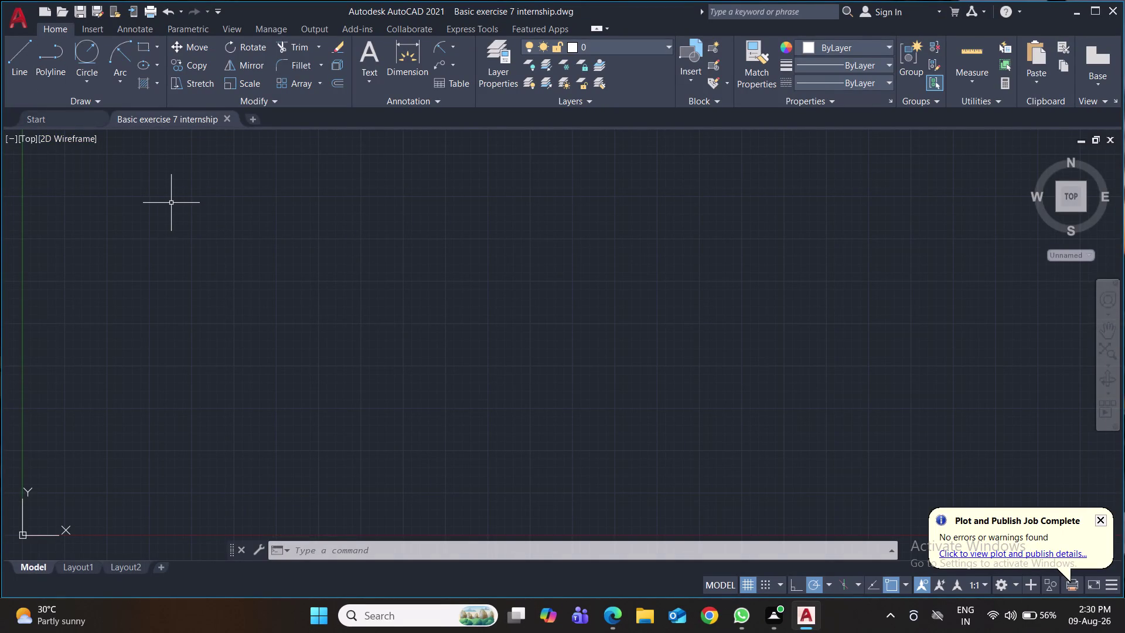
Start a centre-based circle, then cancel it with Esc.
click(85, 80)
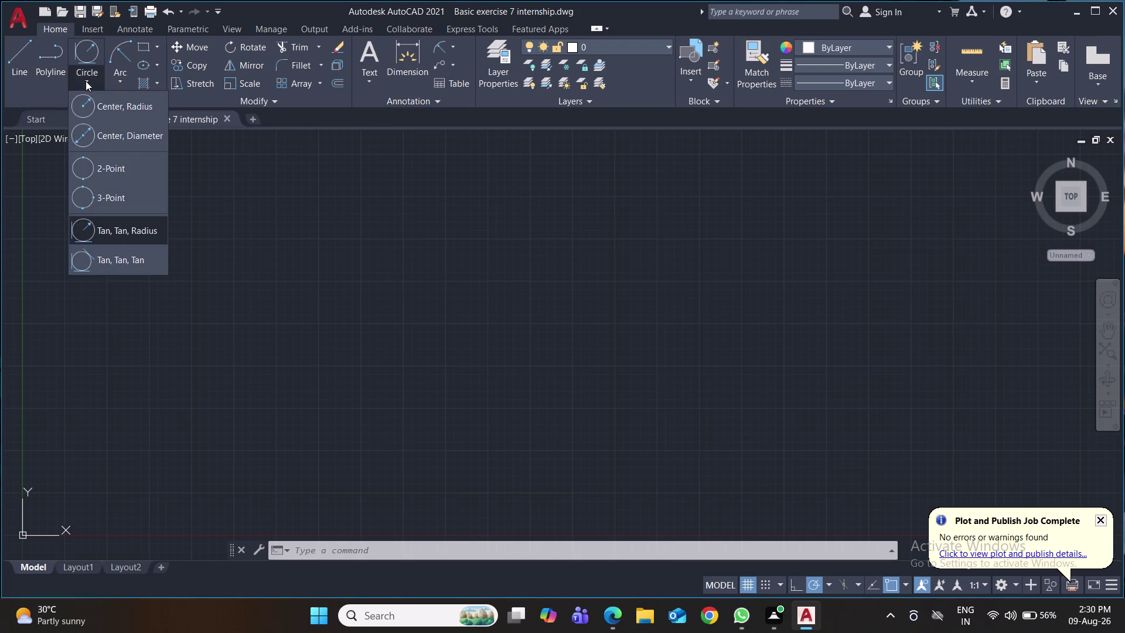
click(109, 101)
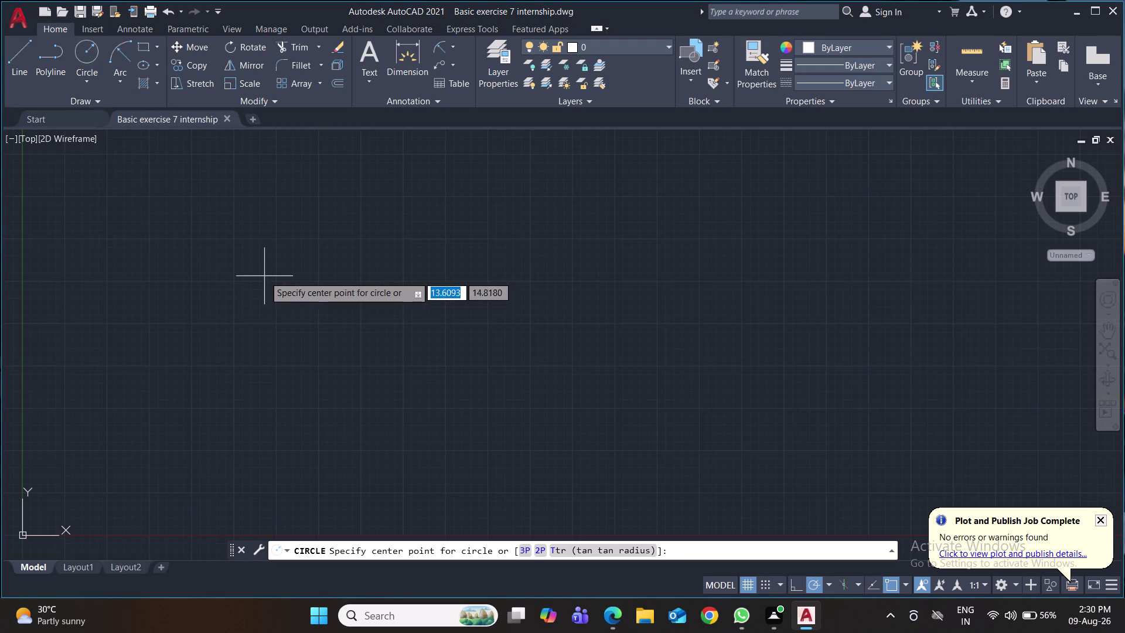
key(Escape)
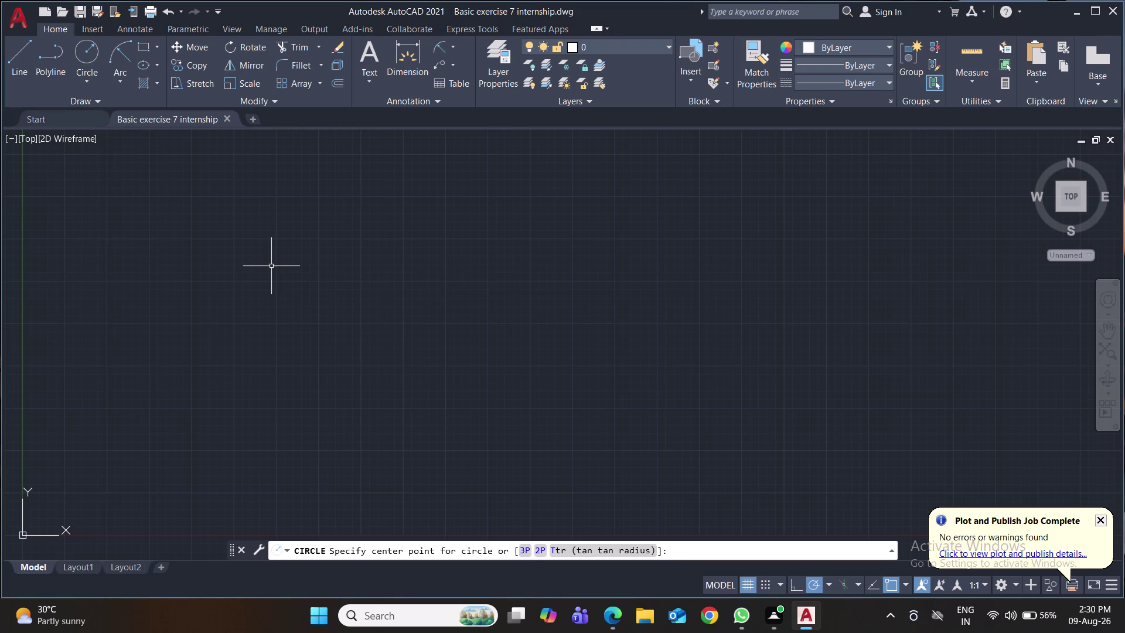
Set drawing units to 0.0 length precision and millimetre insertion scale.
text(un)
key(Return)
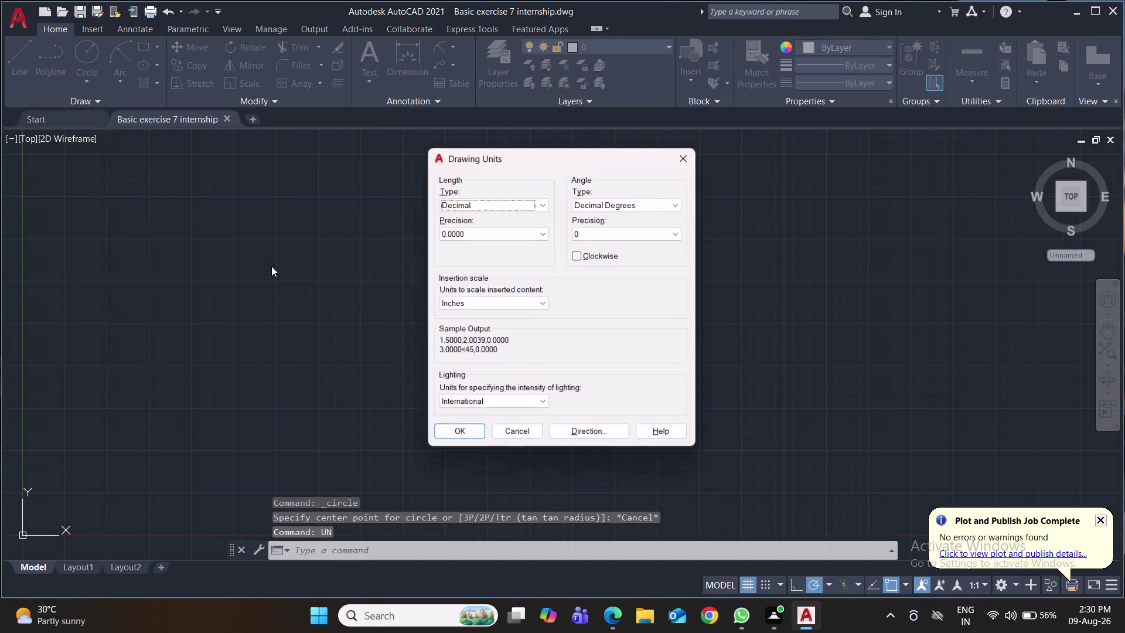
click(474, 234)
click(479, 258)
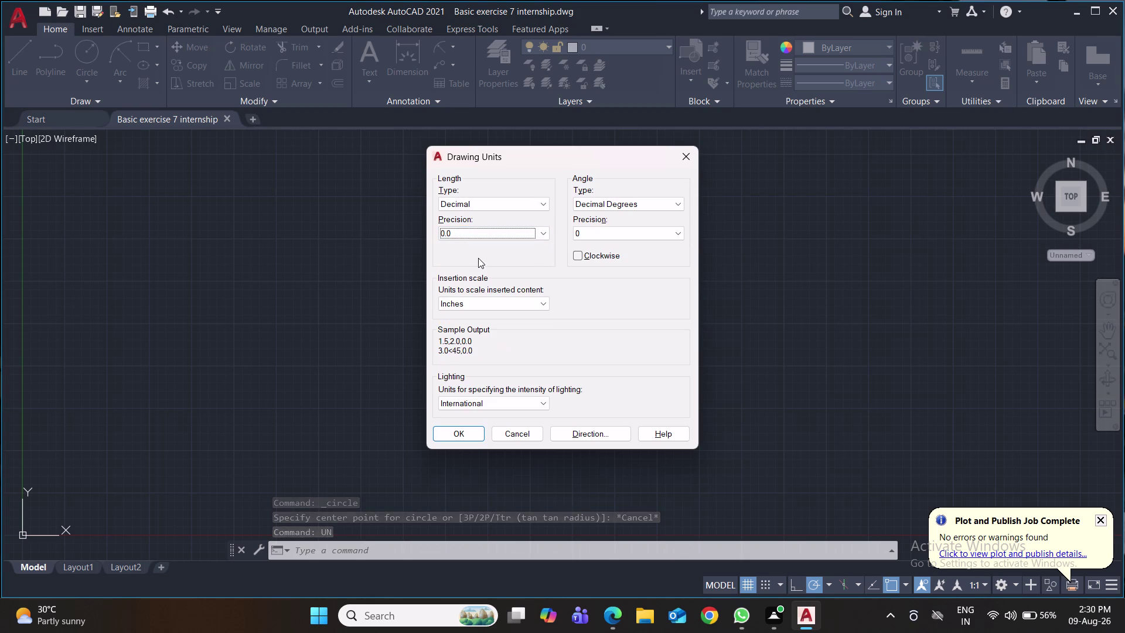
click(482, 302)
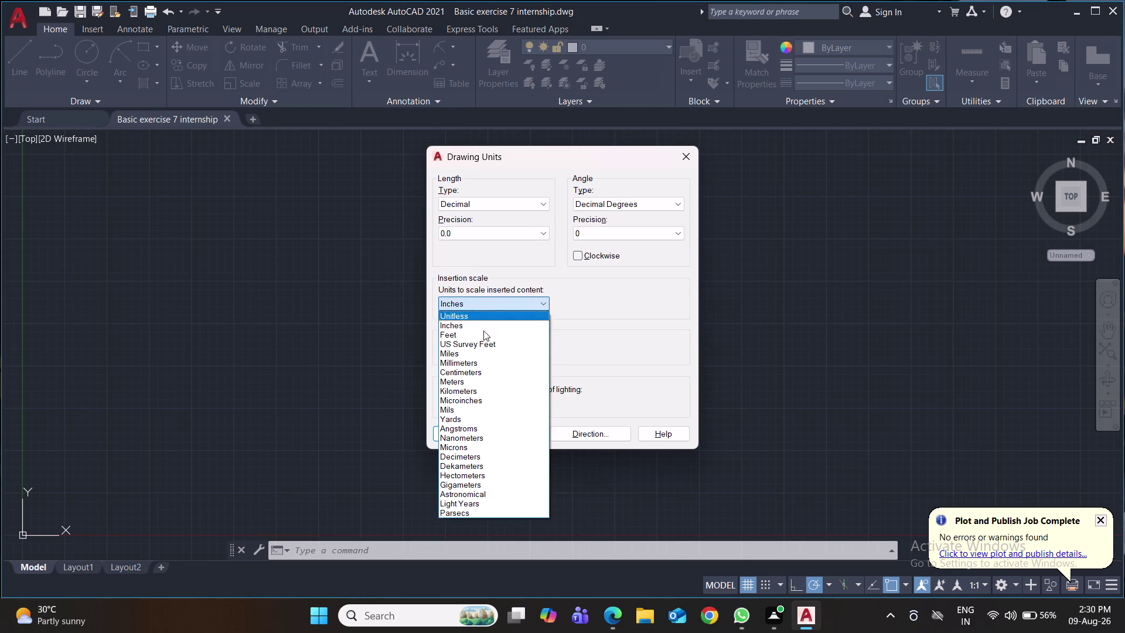
click(483, 366)
click(459, 436)
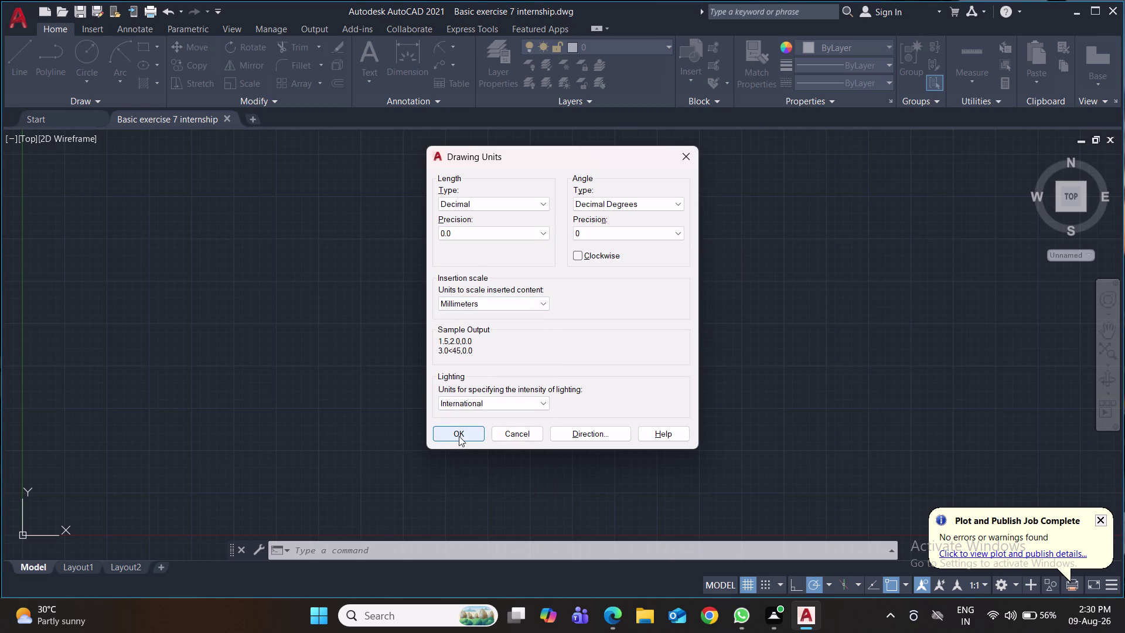
Open the Dimension Style Manager with D and start modifying the Standard style.
key(d)
key(Return)
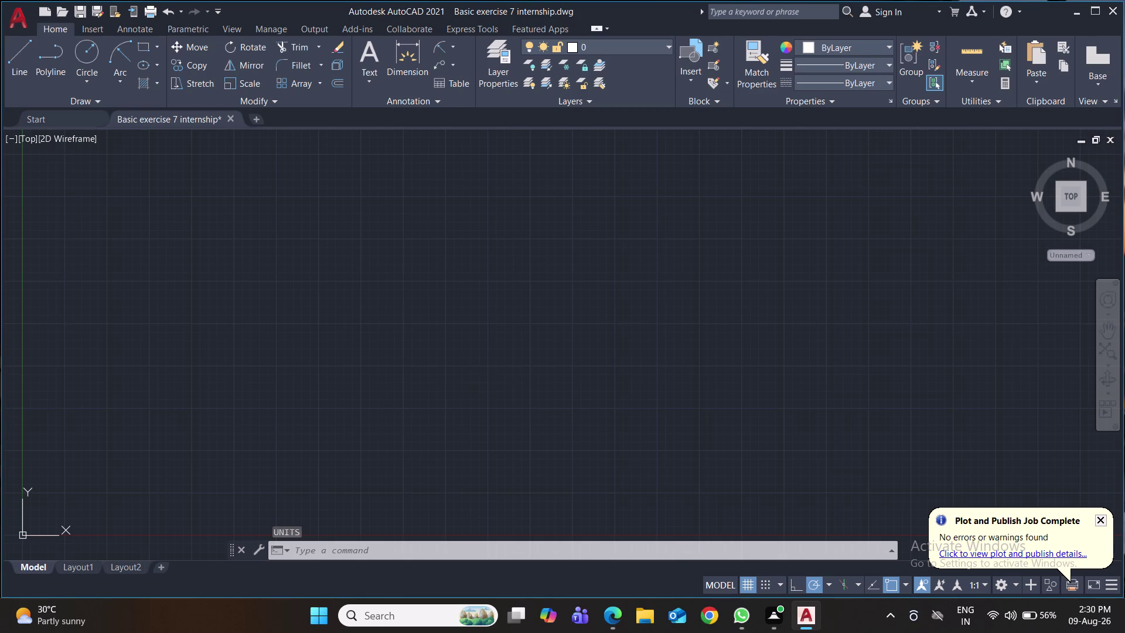
click(734, 271)
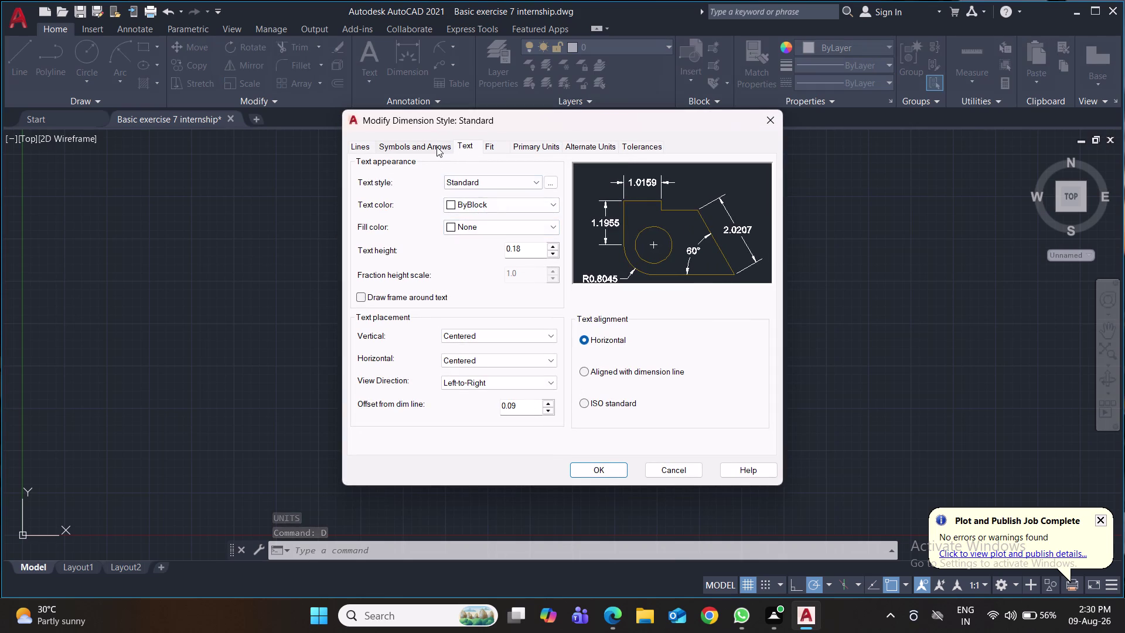
Give Standard arrow size 2, text height 4 and 0.0 linear precision, and make it current.
click(436, 147)
drag(387, 289, 354, 291)
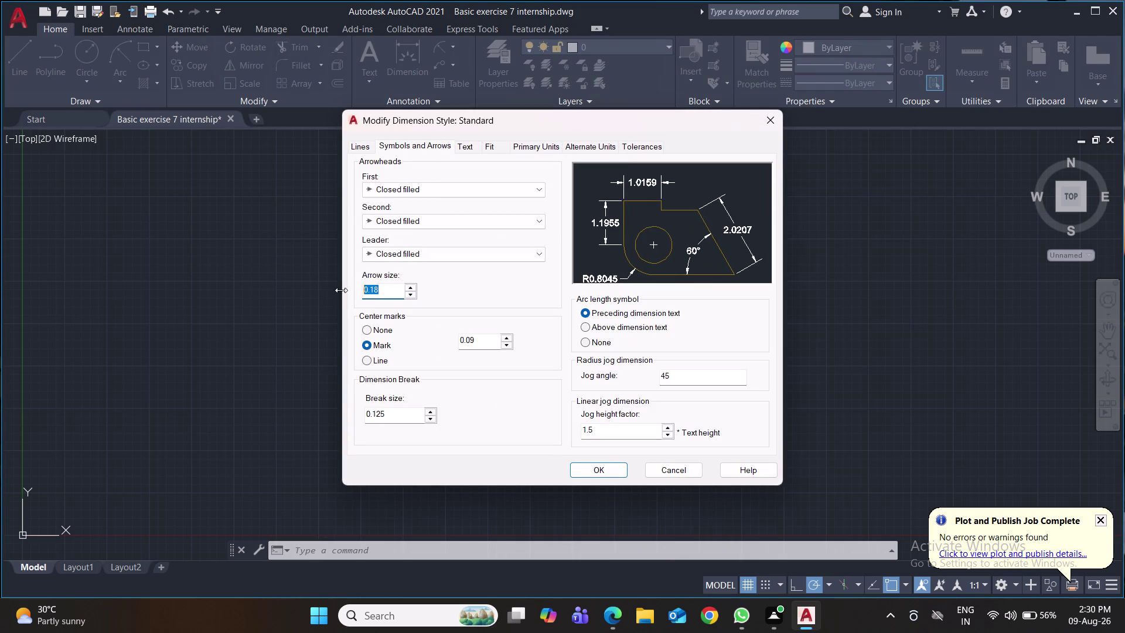
key(2)
click(467, 147)
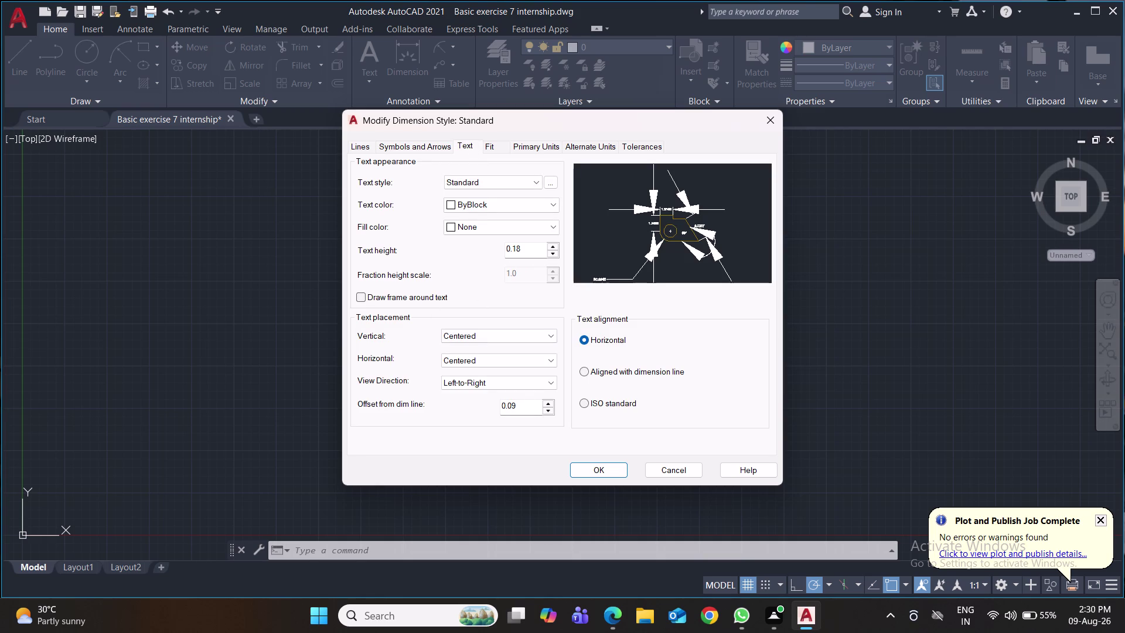
drag(532, 251, 488, 257)
key(4)
click(546, 148)
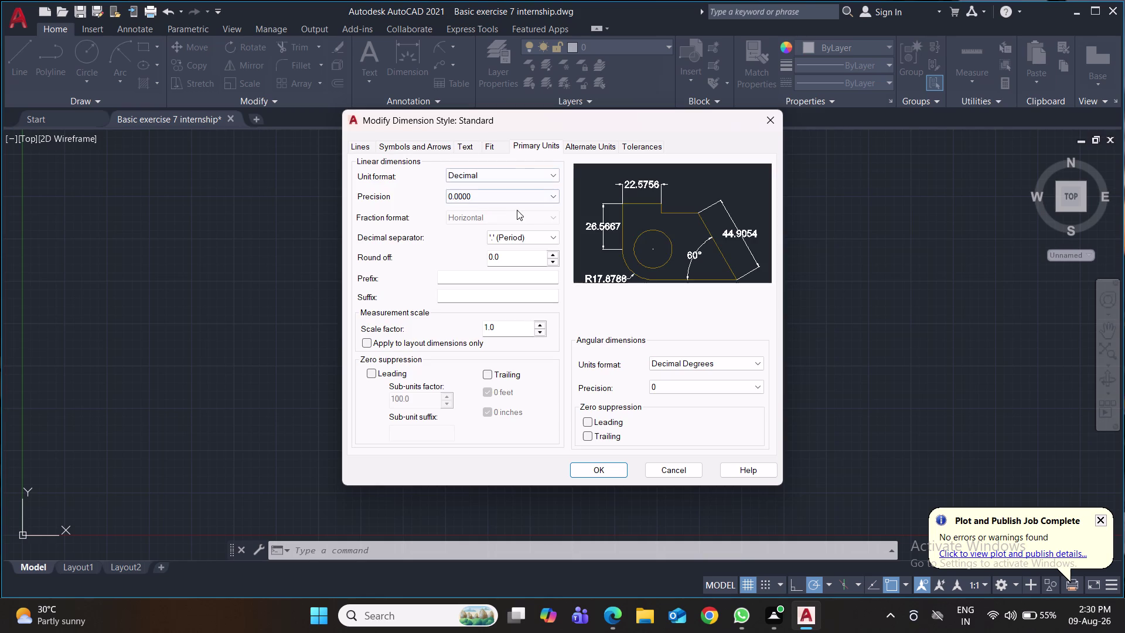
click(516, 203)
click(505, 219)
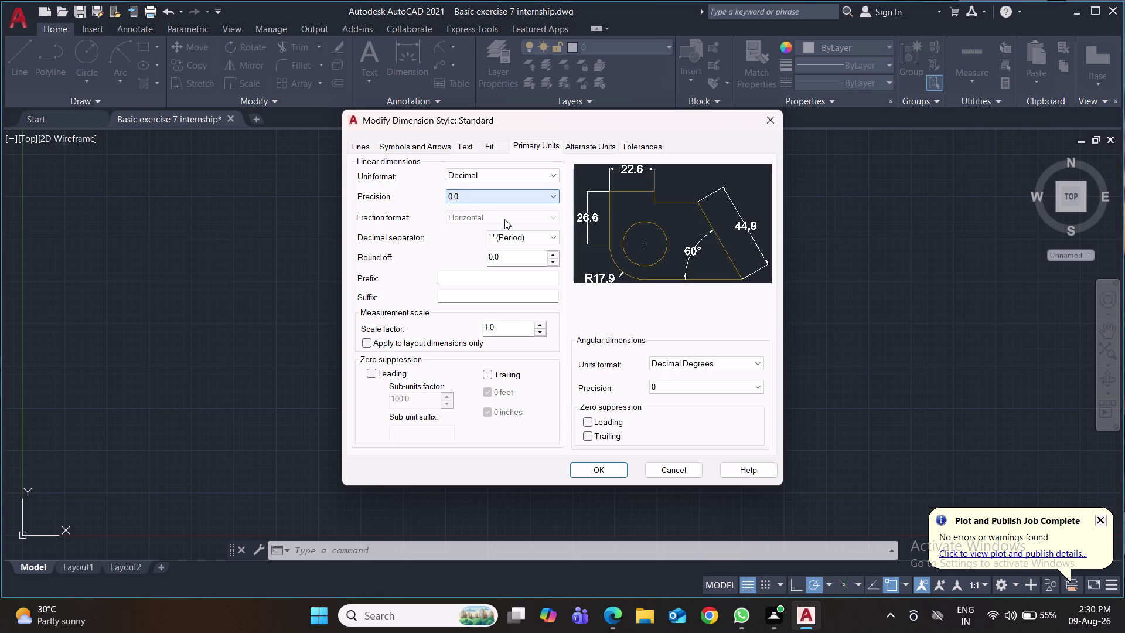
click(580, 470)
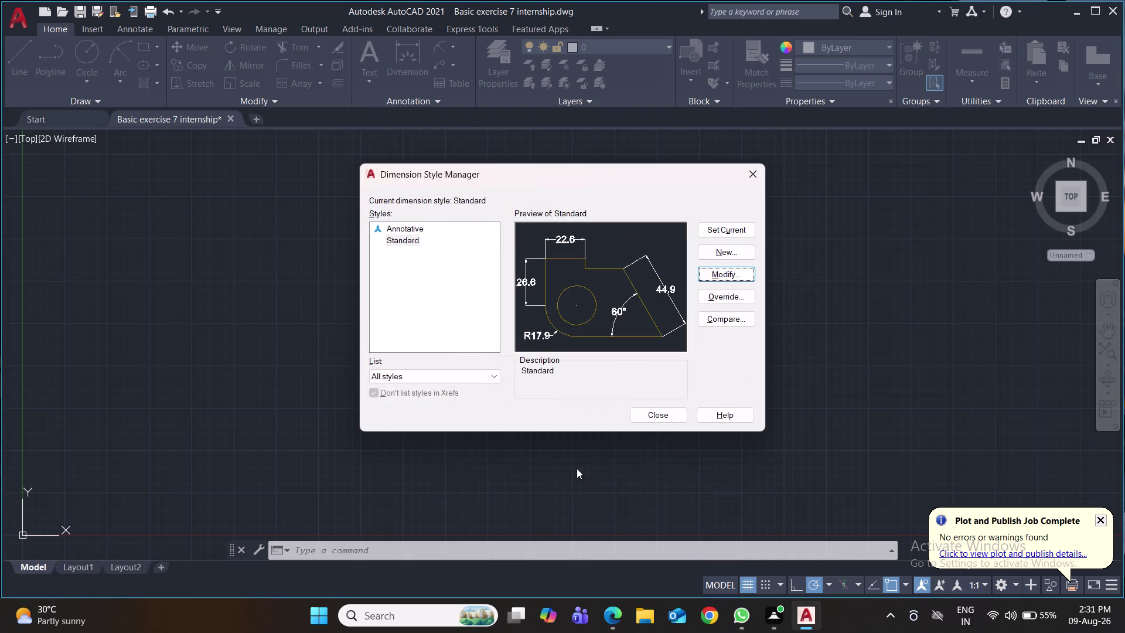
click(727, 225)
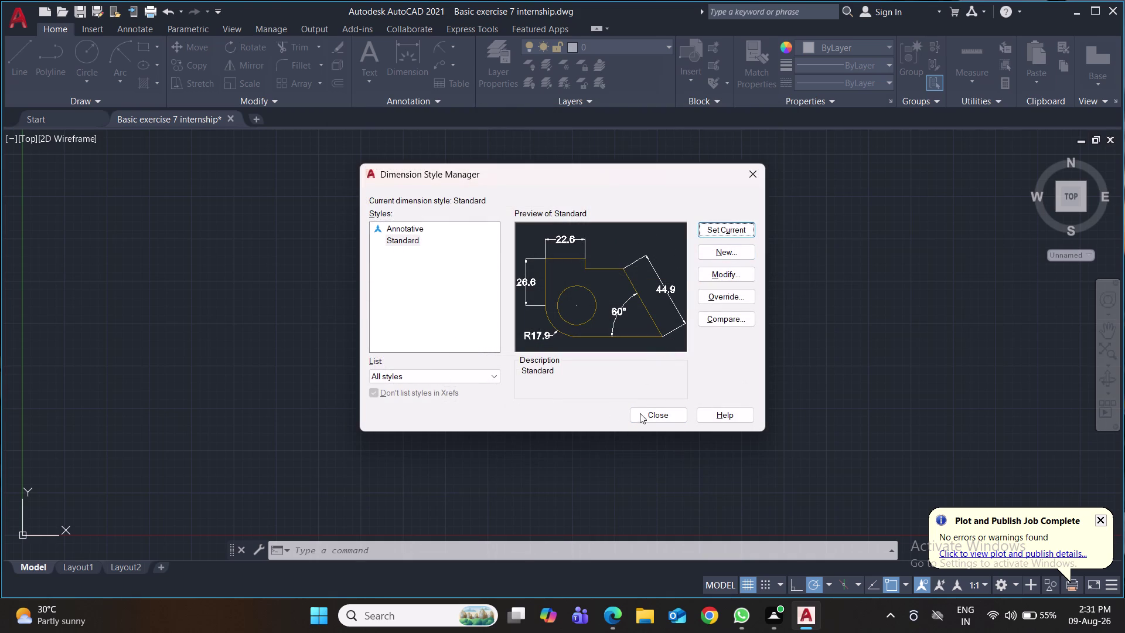
click(642, 421)
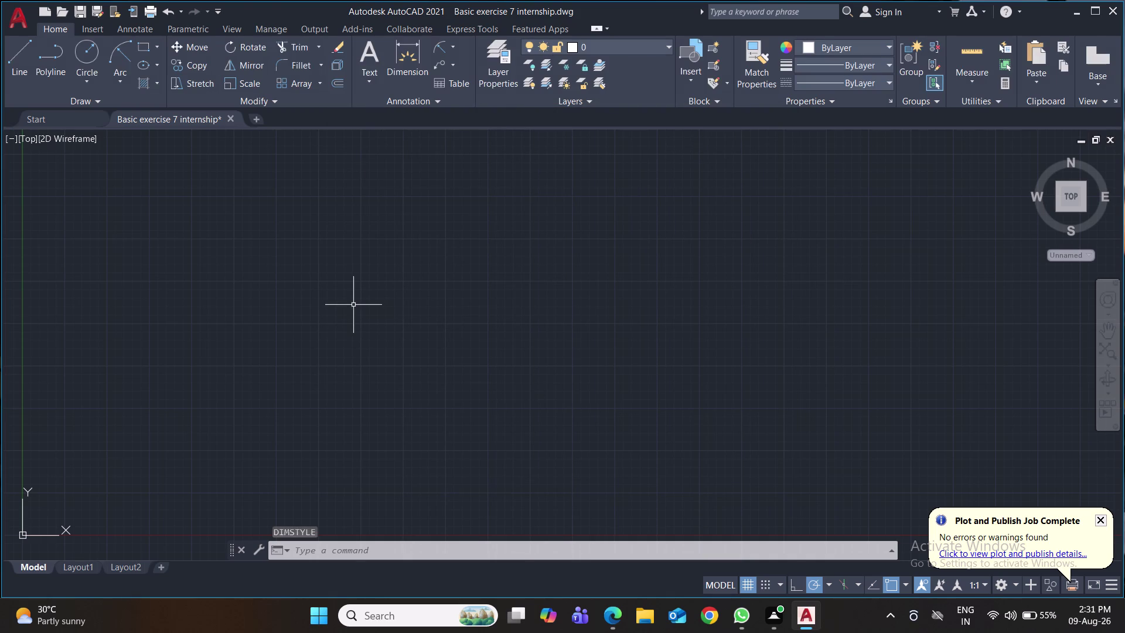
Draw a circle of diameter 26.
key(c)
key(Return)
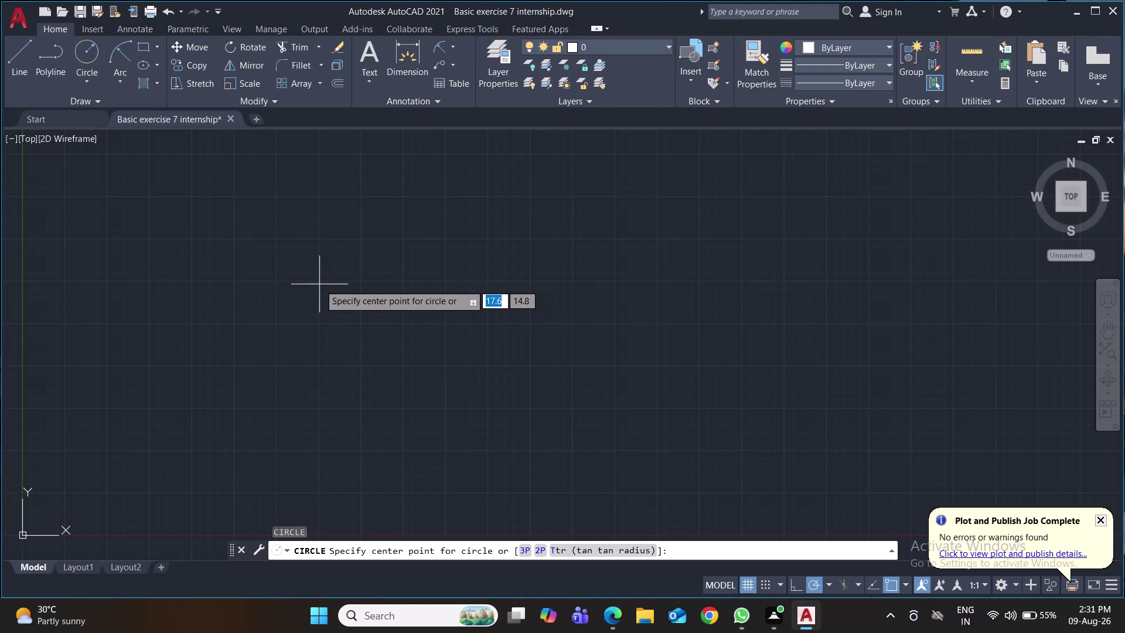
click(318, 283)
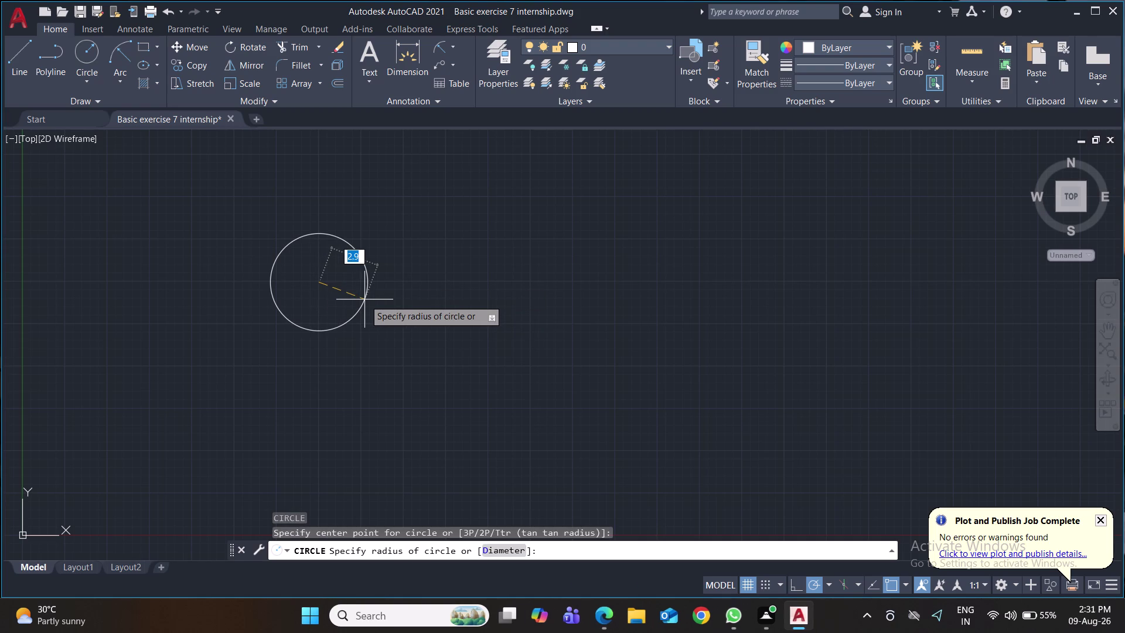
key(d)
key(Return)
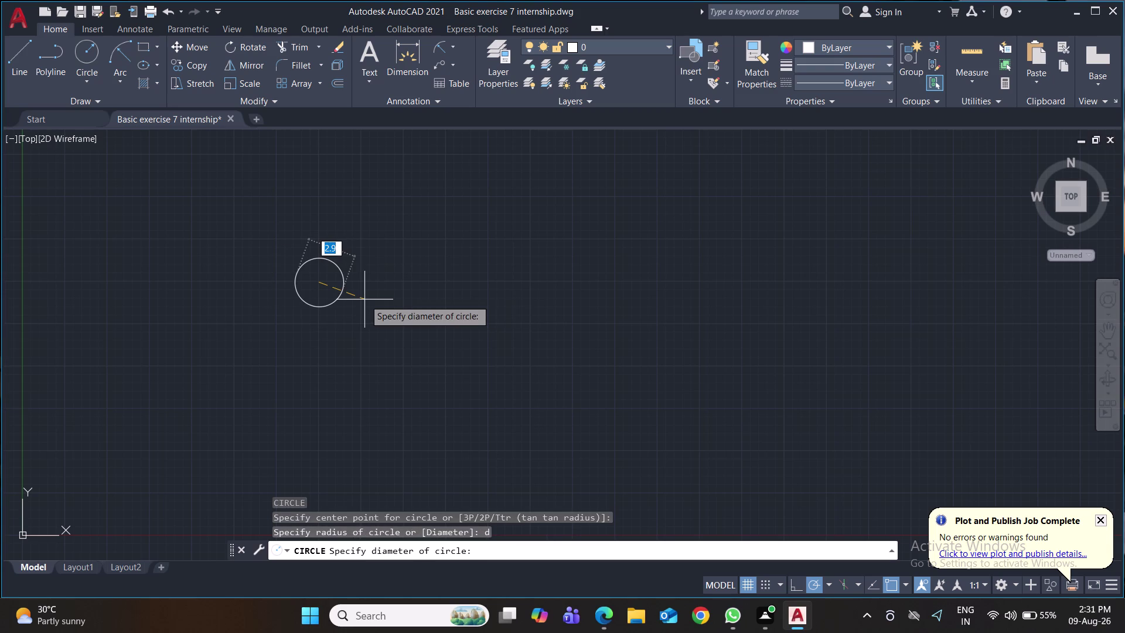
text(26)
key(Return)
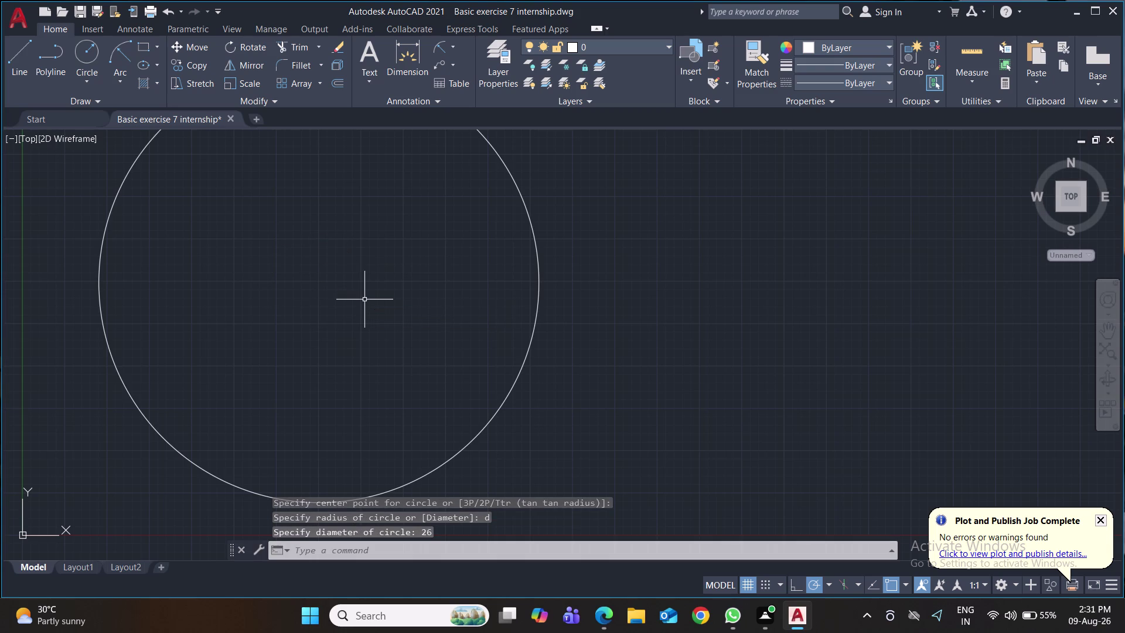
Pan to frame the circle and drag the coordinate system origin away from it.
scroll(down, 3)
scroll(down, 3)
middle_drag(379, 309, 408, 296)
click(265, 382)
click(271, 382)
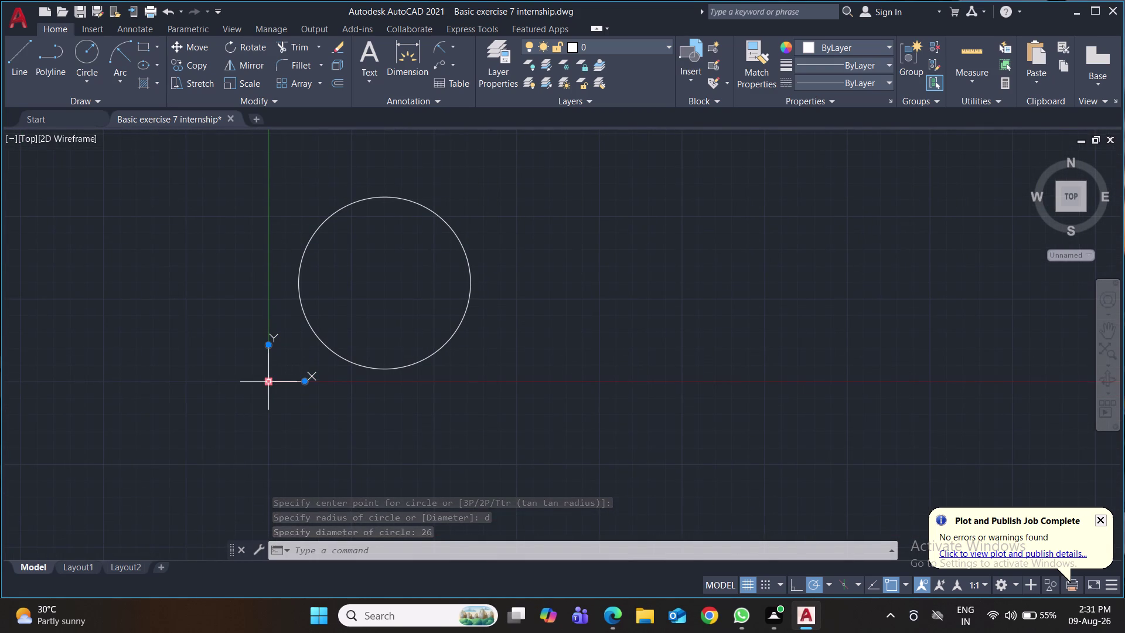
click(268, 377)
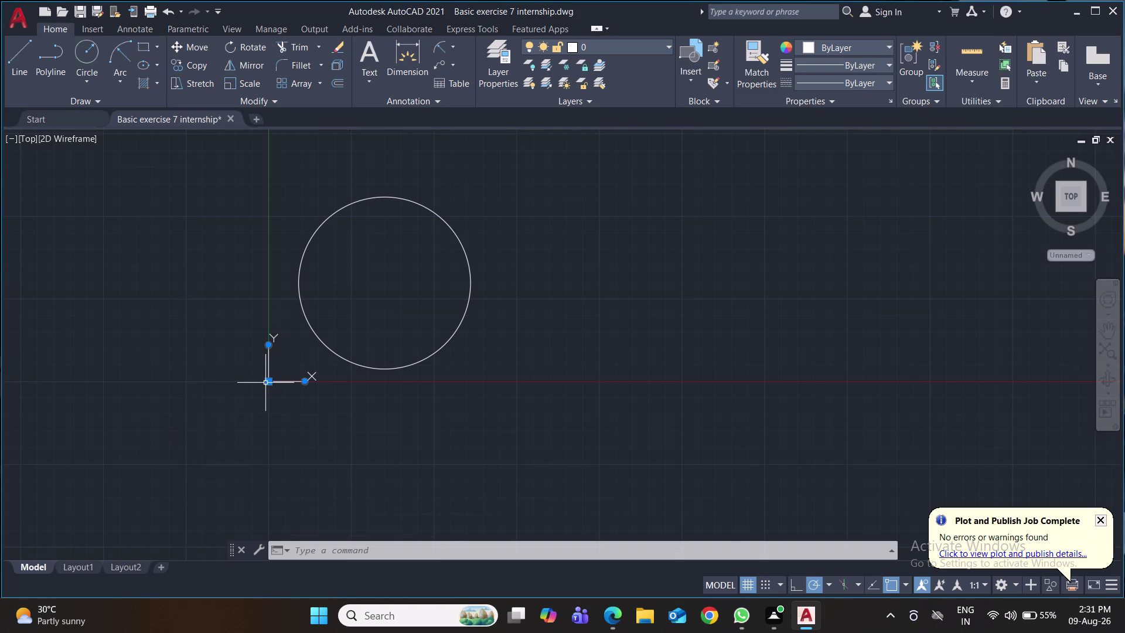
drag(271, 381, 210, 406)
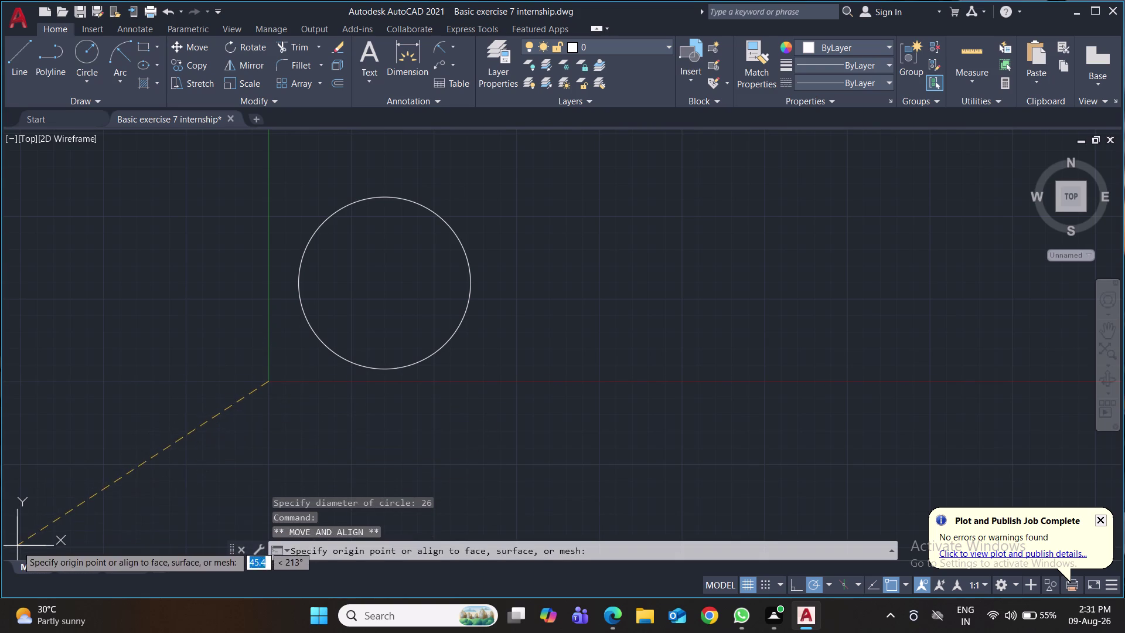
click(17, 546)
middle_drag(537, 387, 500, 398)
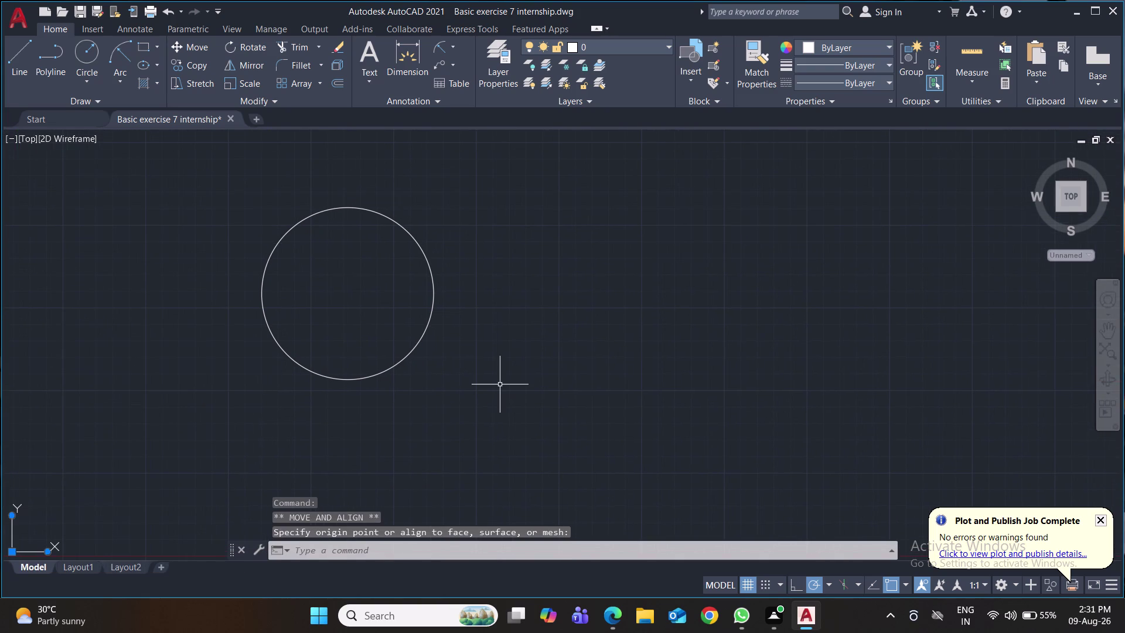
Draw a concentric outer circle of diameter 52.
key(c)
key(Return)
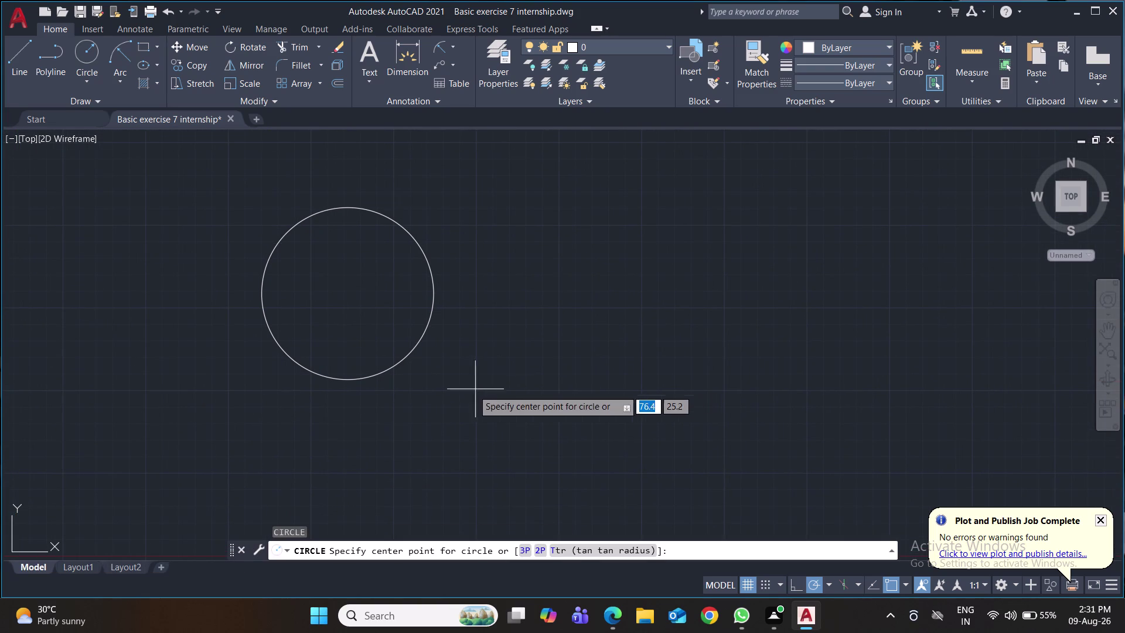
click(349, 292)
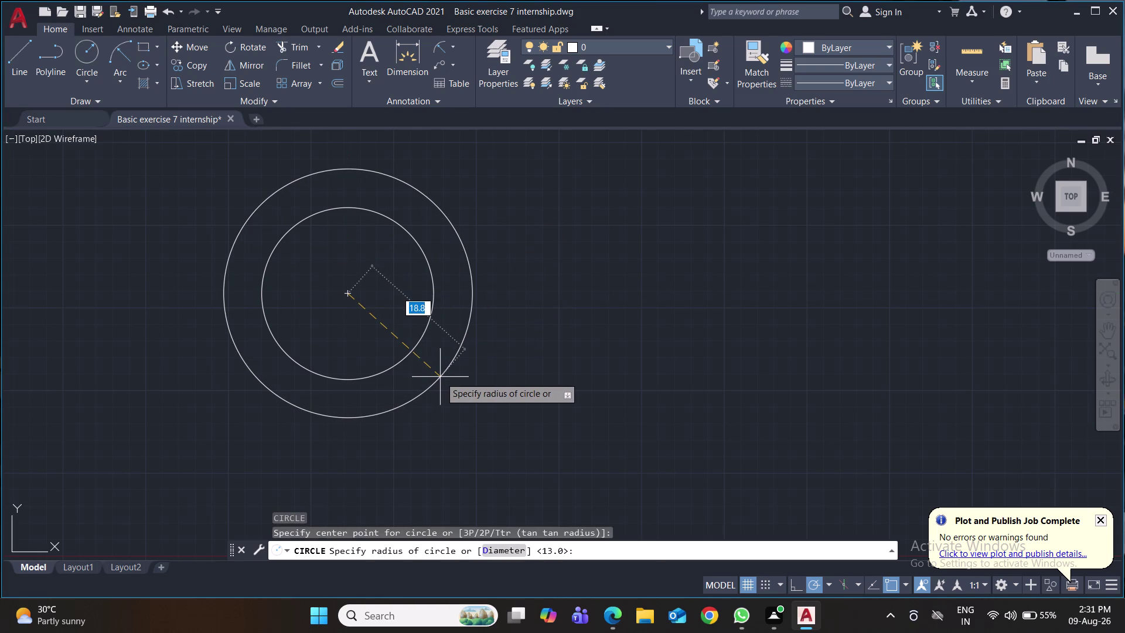
key(d)
key(Return)
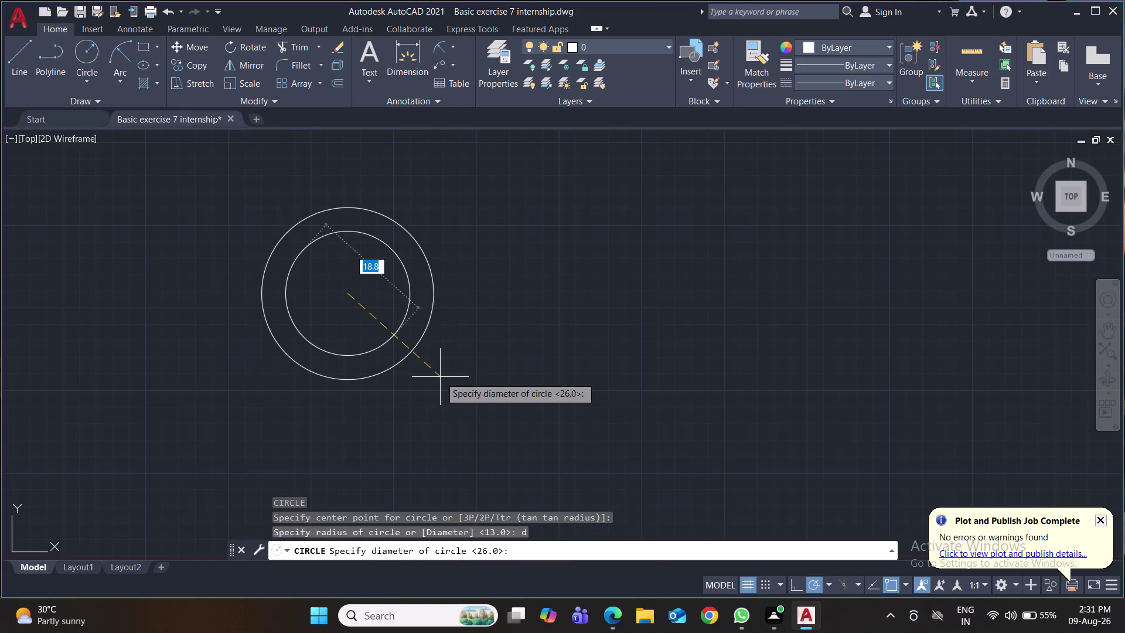
text(5)
text(2)
key(Return)
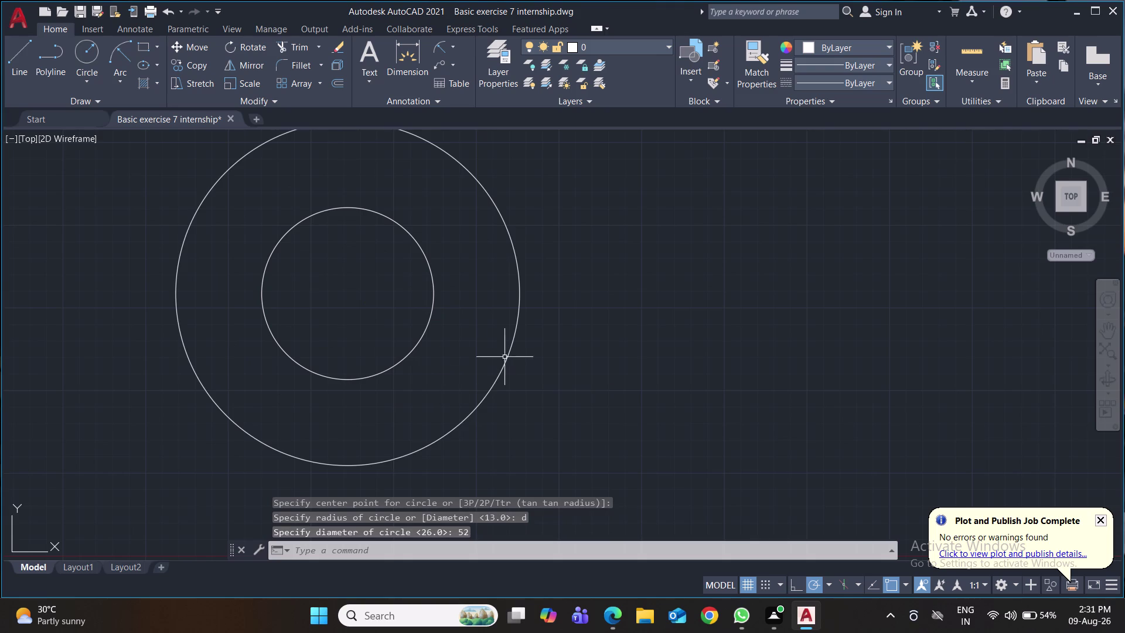
Adjust the coordinate system origin again and centre the view on both circles.
scroll(down, 3)
middle_drag(596, 352, 570, 311)
middle_drag(552, 322, 549, 267)
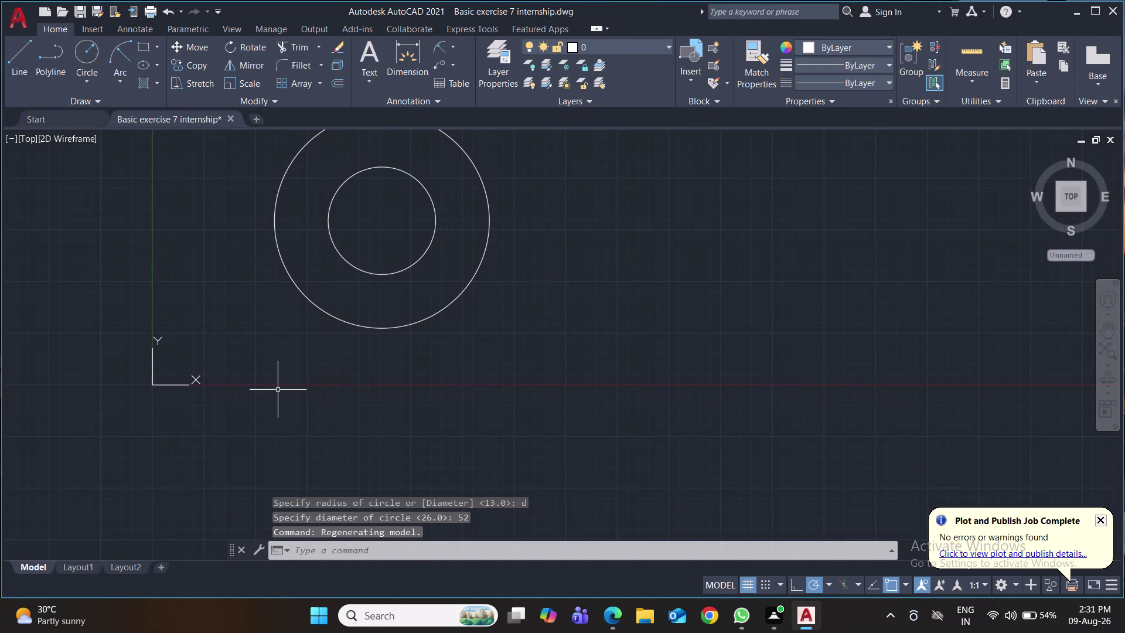
click(160, 386)
click(152, 381)
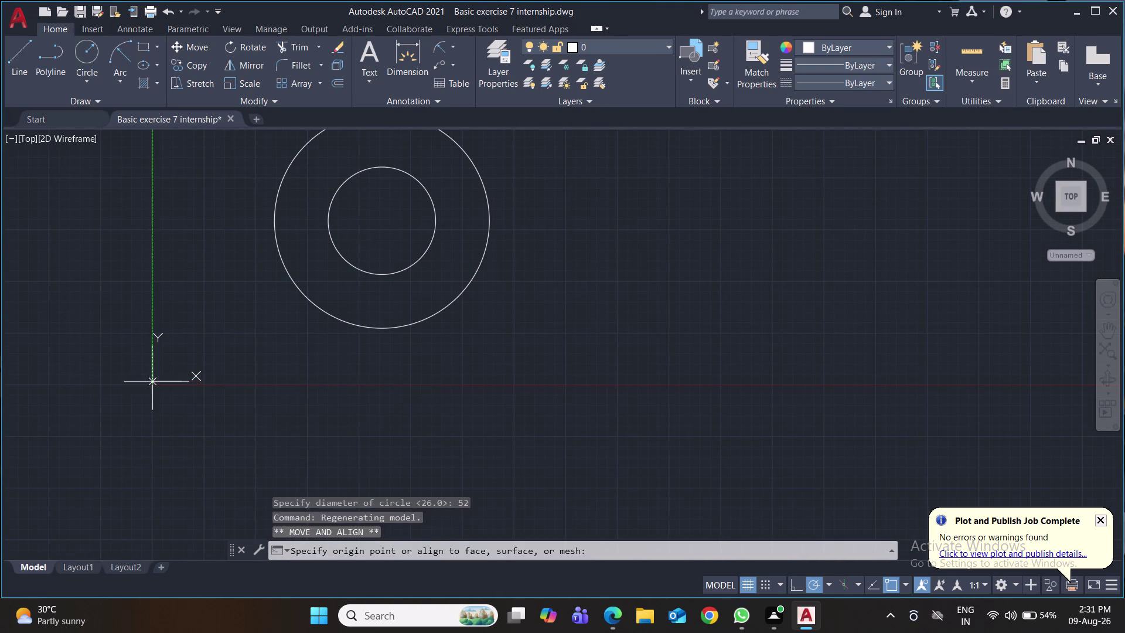
middle_drag(558, 387, 564, 276)
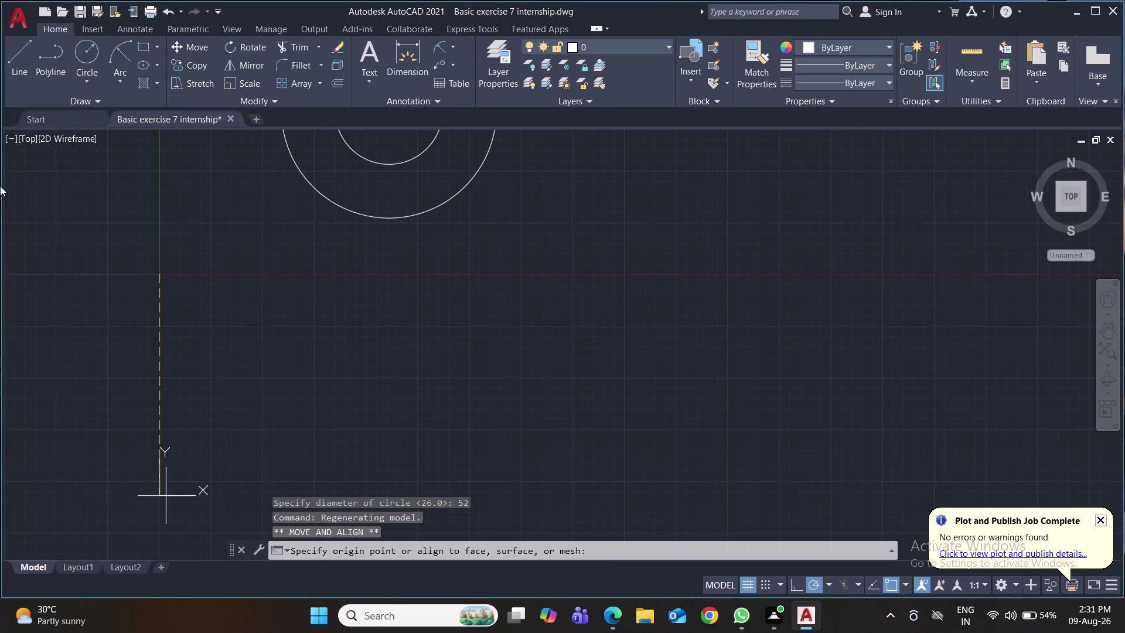
click(11, 551)
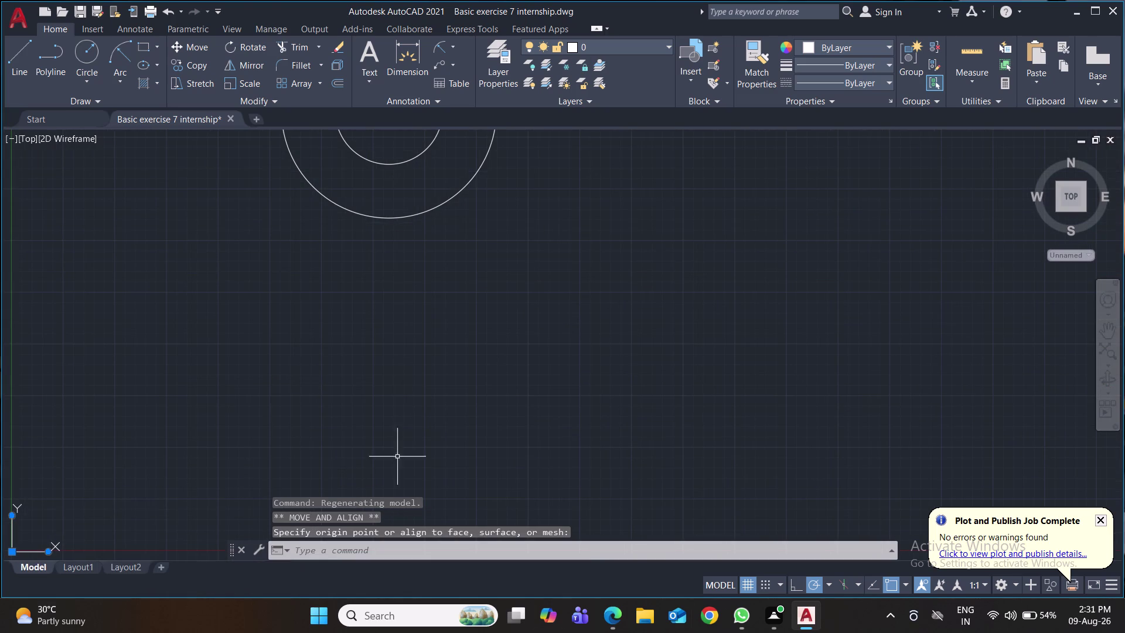
middle_drag(620, 366, 609, 400)
scroll(down, 3)
middle_drag(611, 395, 518, 384)
middle_click(504, 346)
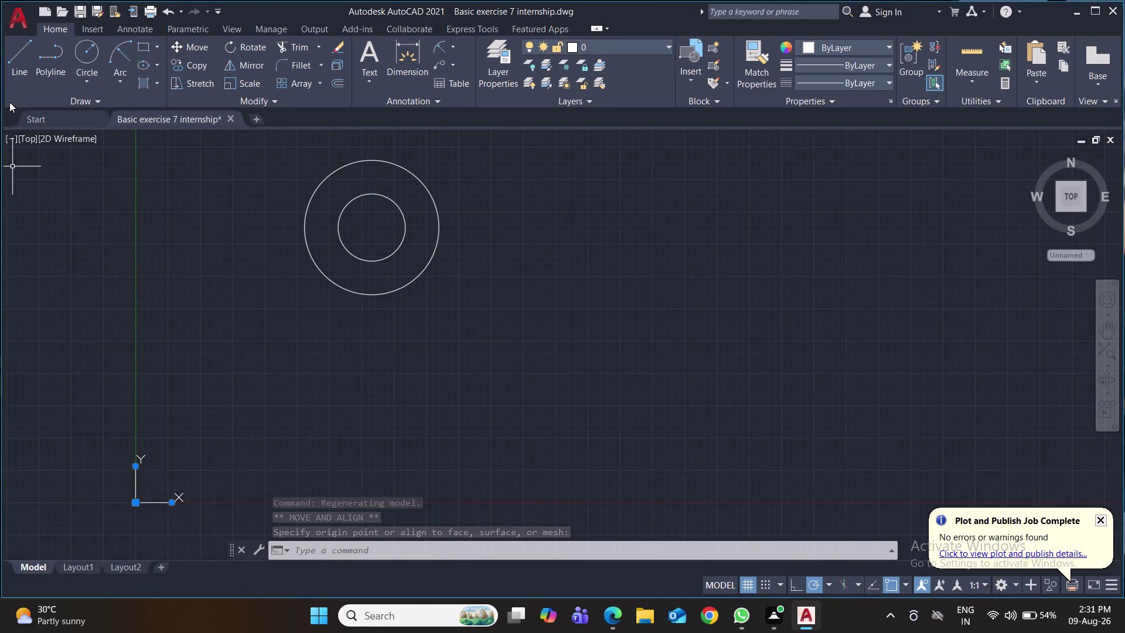
click(26, 48)
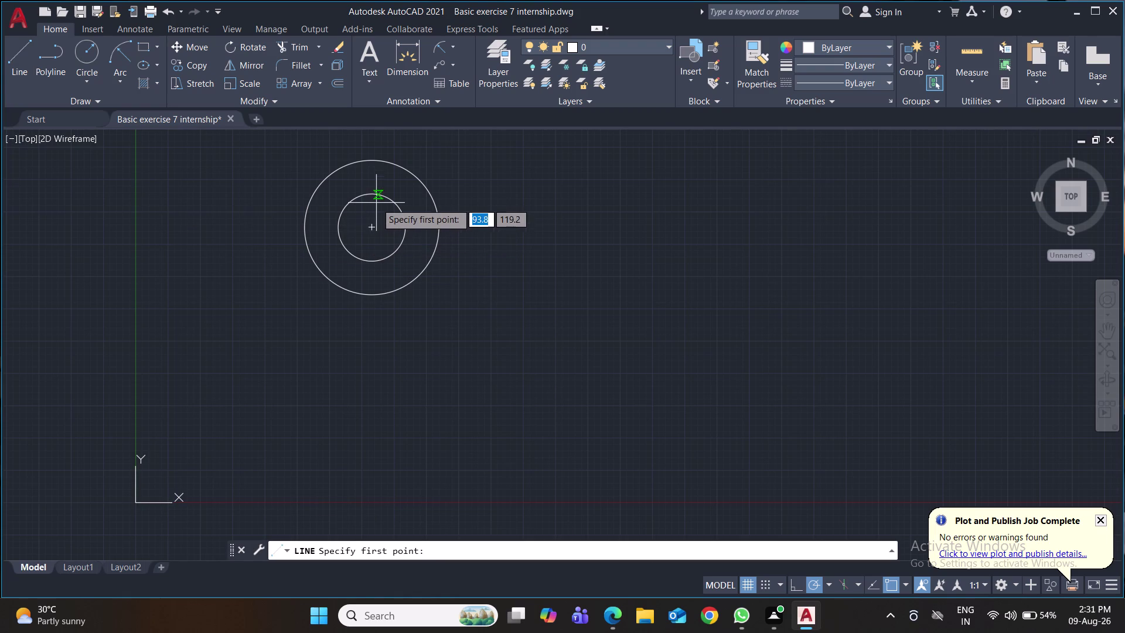
Draw an 85-long guide line down from the circles' centre.
click(370, 229)
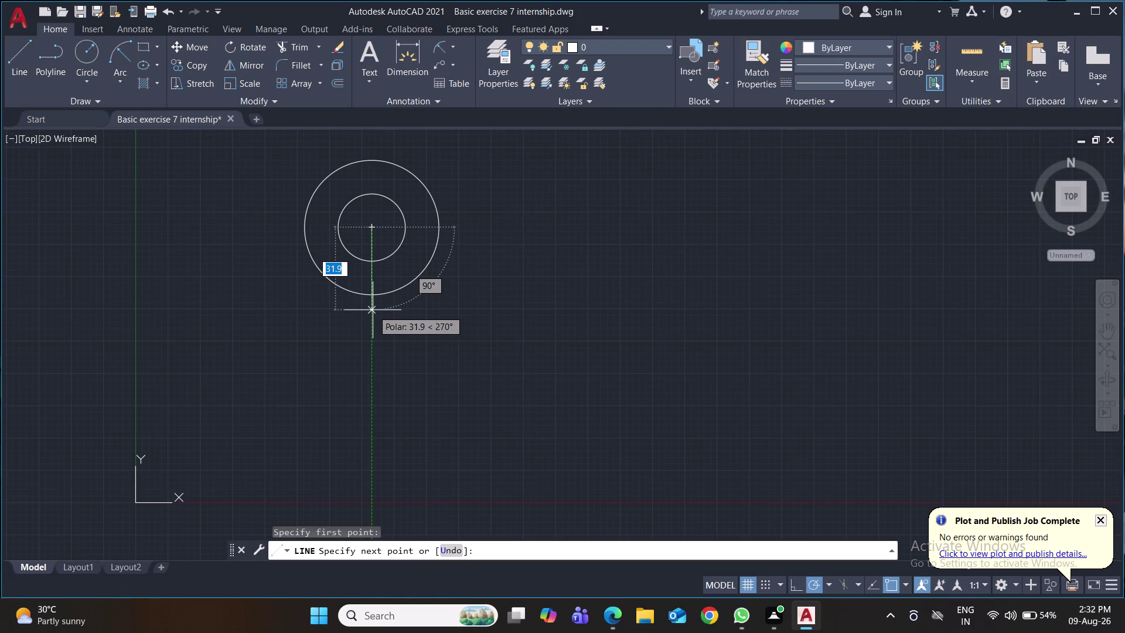
text(85)
key(Return)
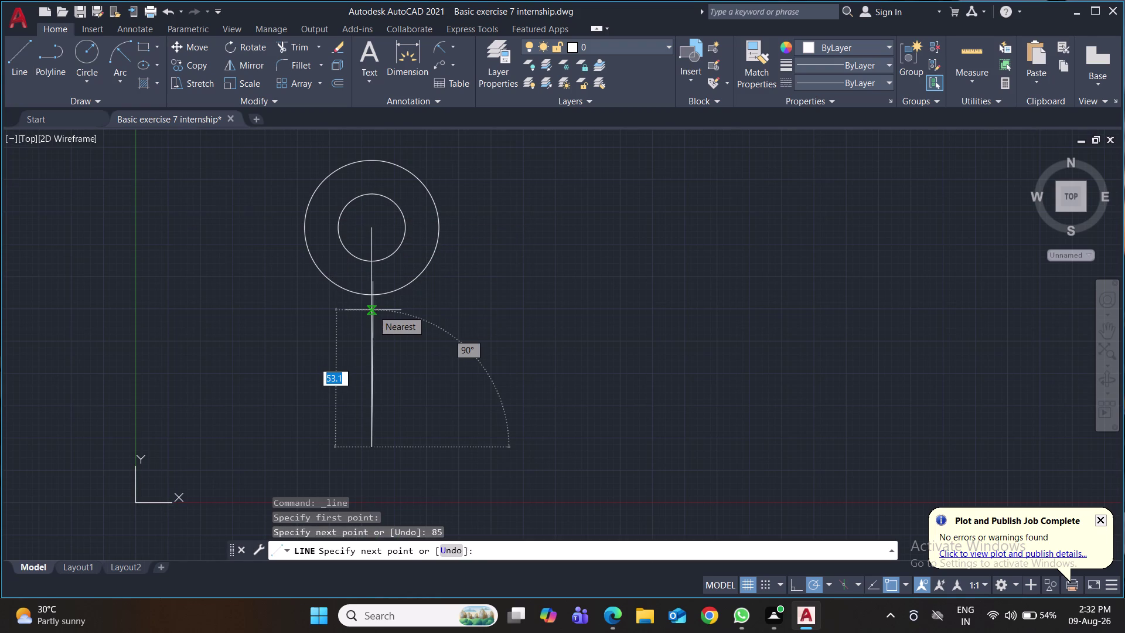
key(Return)
Draw concentric circles of radius 8 and 18 at the line's lower end.
click(91, 53)
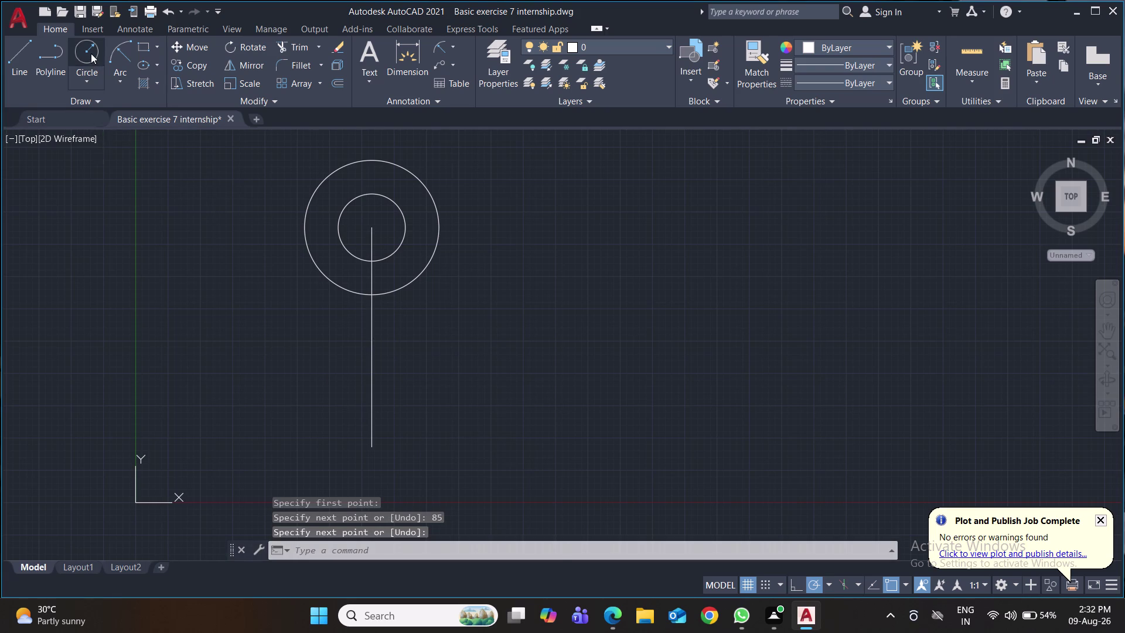
click(376, 450)
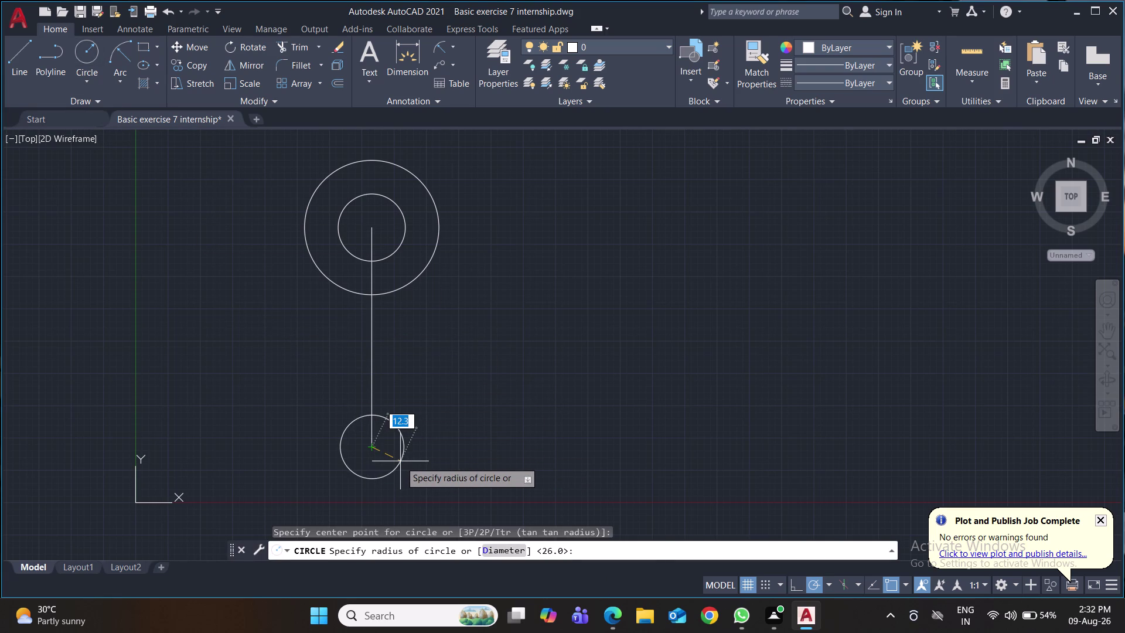
key(8)
key(Return)
middle_drag(414, 450, 400, 402)
click(85, 50)
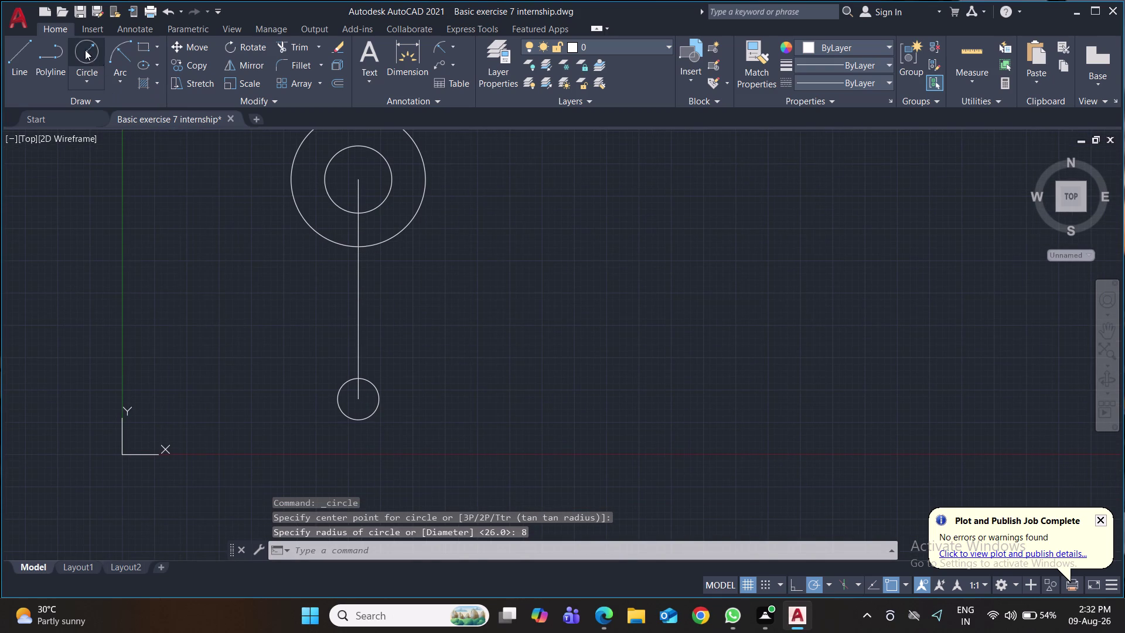
click(361, 400)
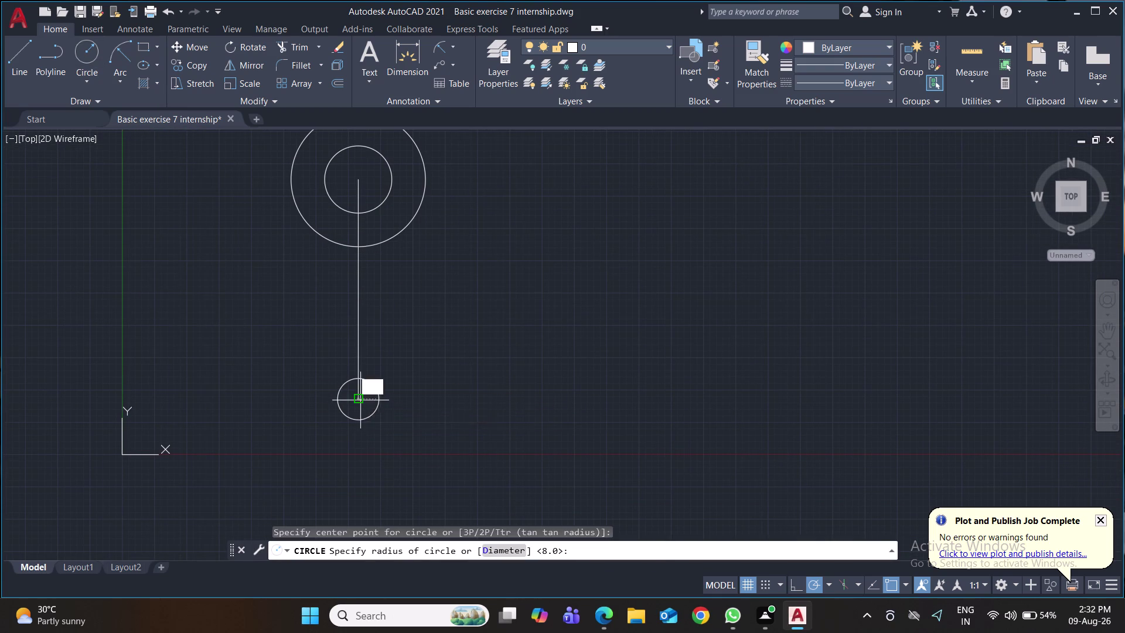
text(18)
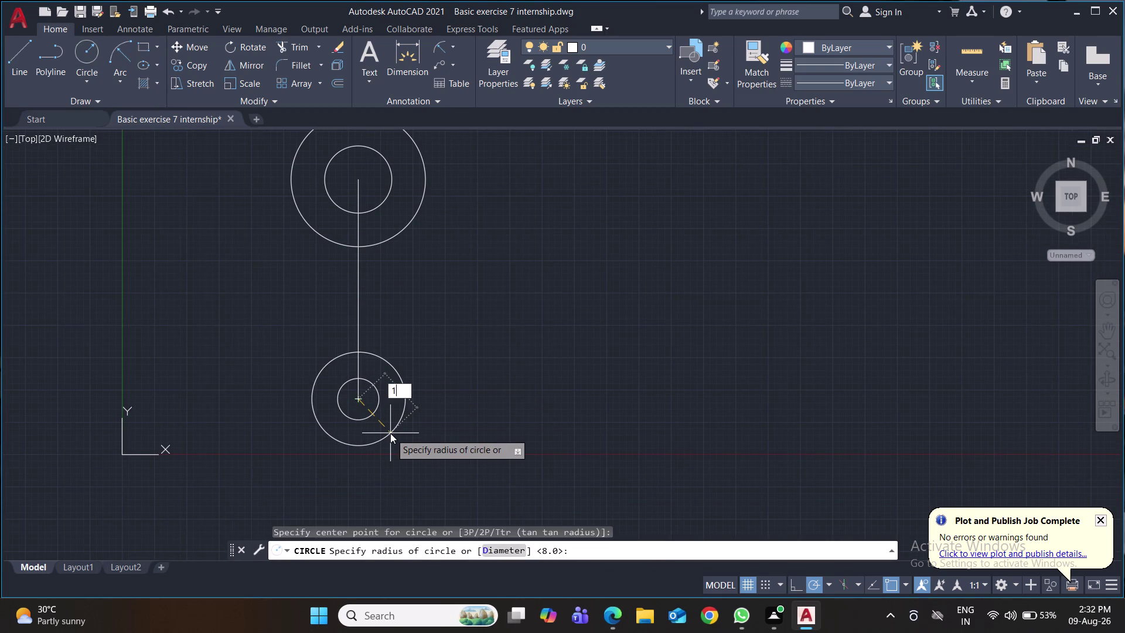
key(Return)
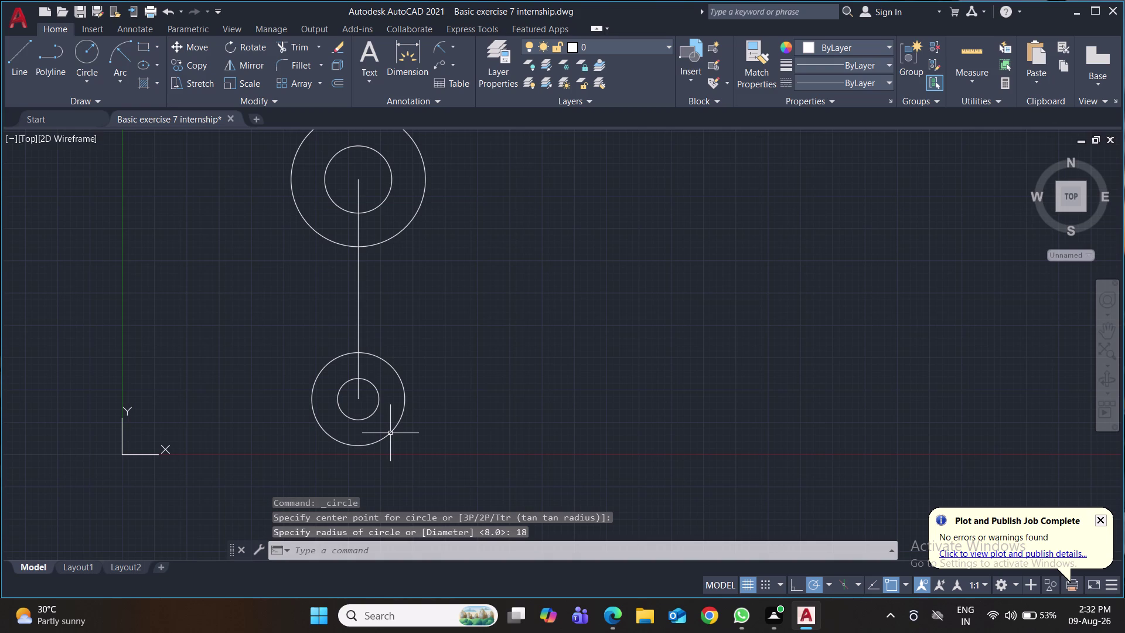
Delete the vertical guide line and reposition the view.
click(357, 321)
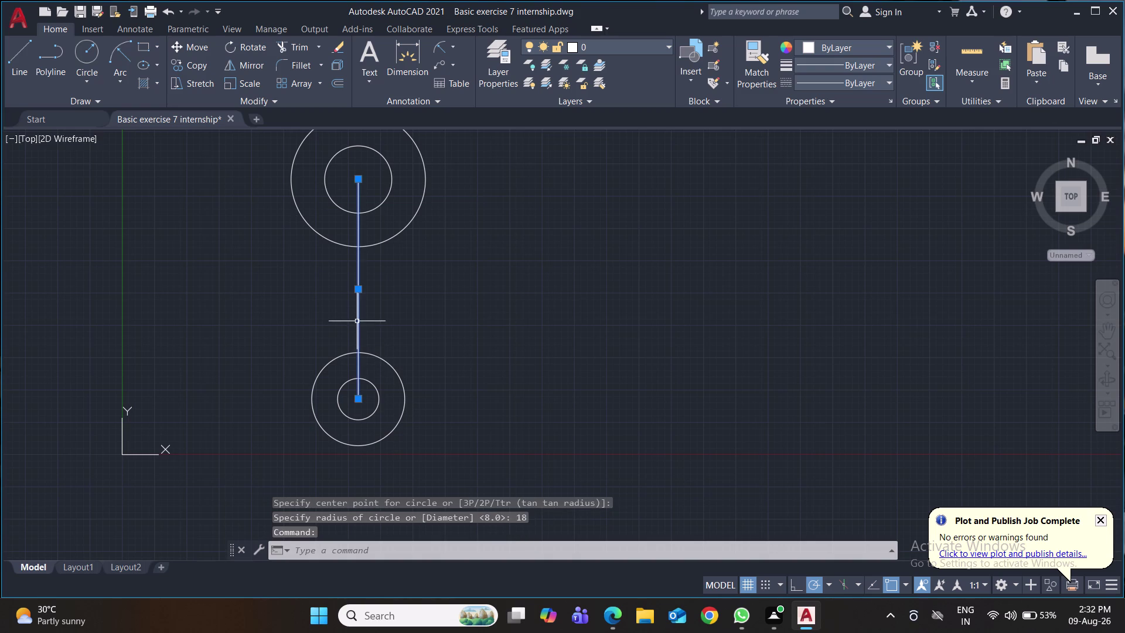
key(Delete)
scroll(down, 3)
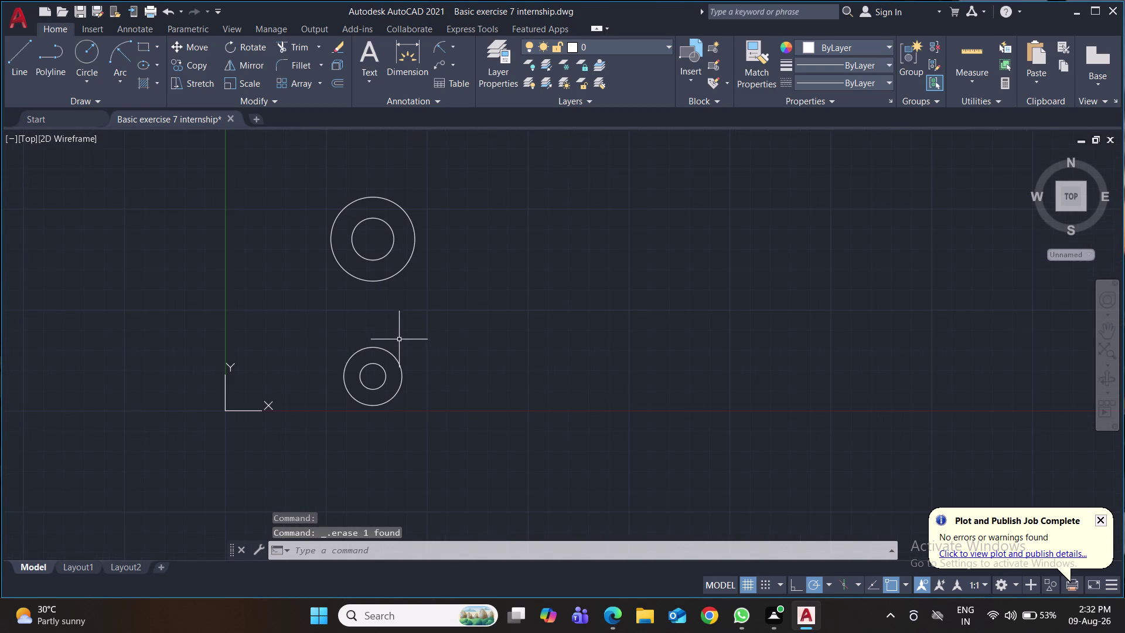
middle_drag(441, 342, 379, 320)
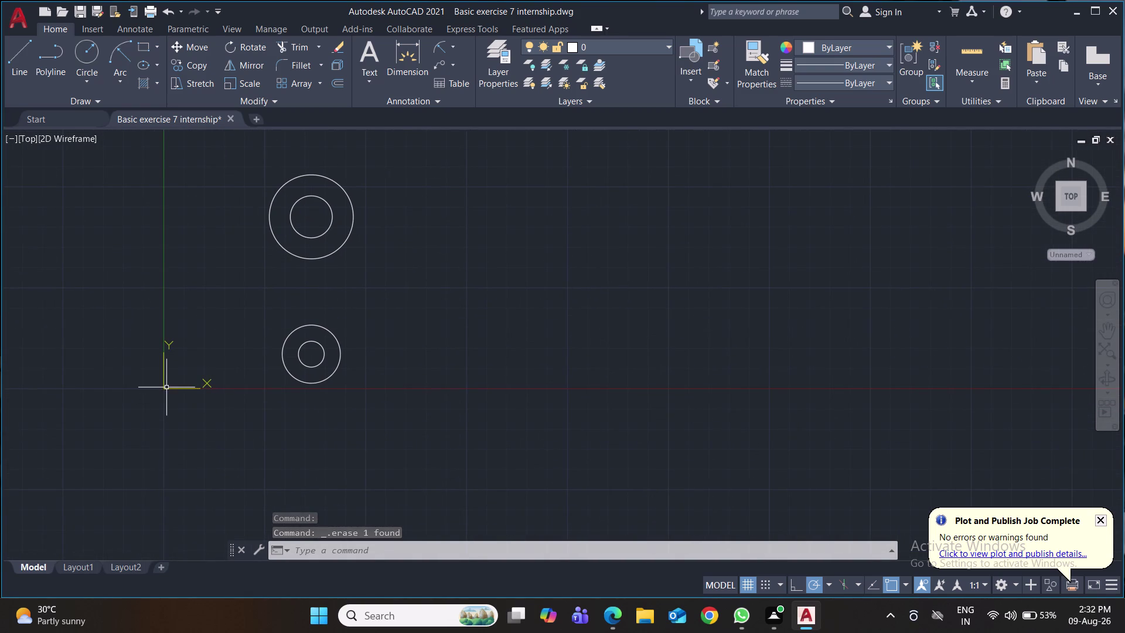
Relocate the coordinate system origin away from the circles and show the arc methods.
click(167, 388)
click(164, 385)
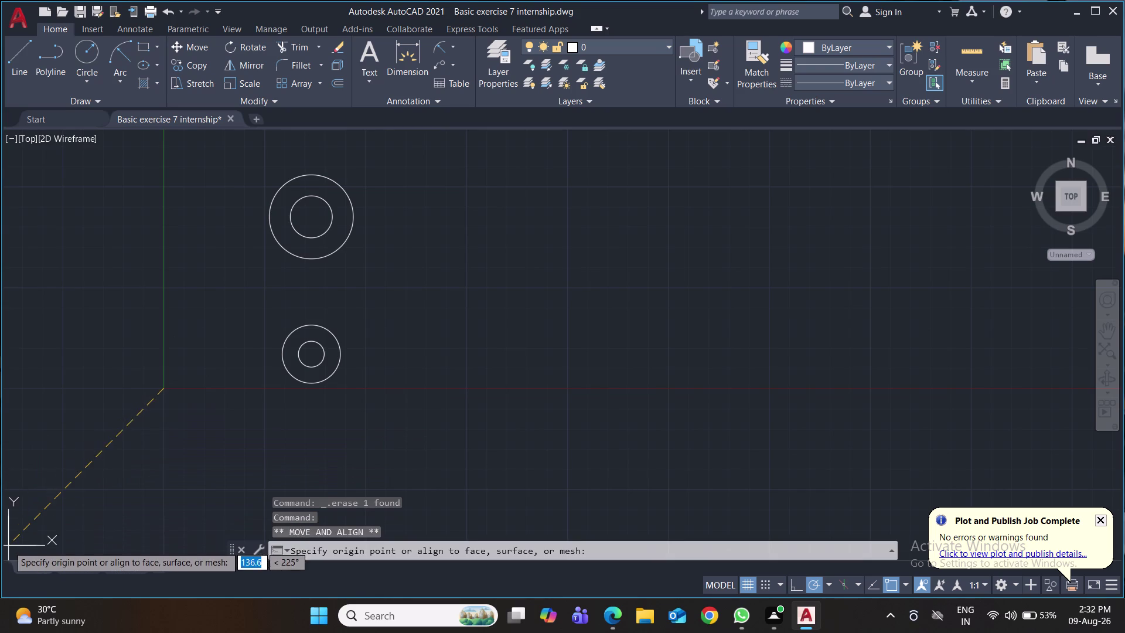
click(8, 545)
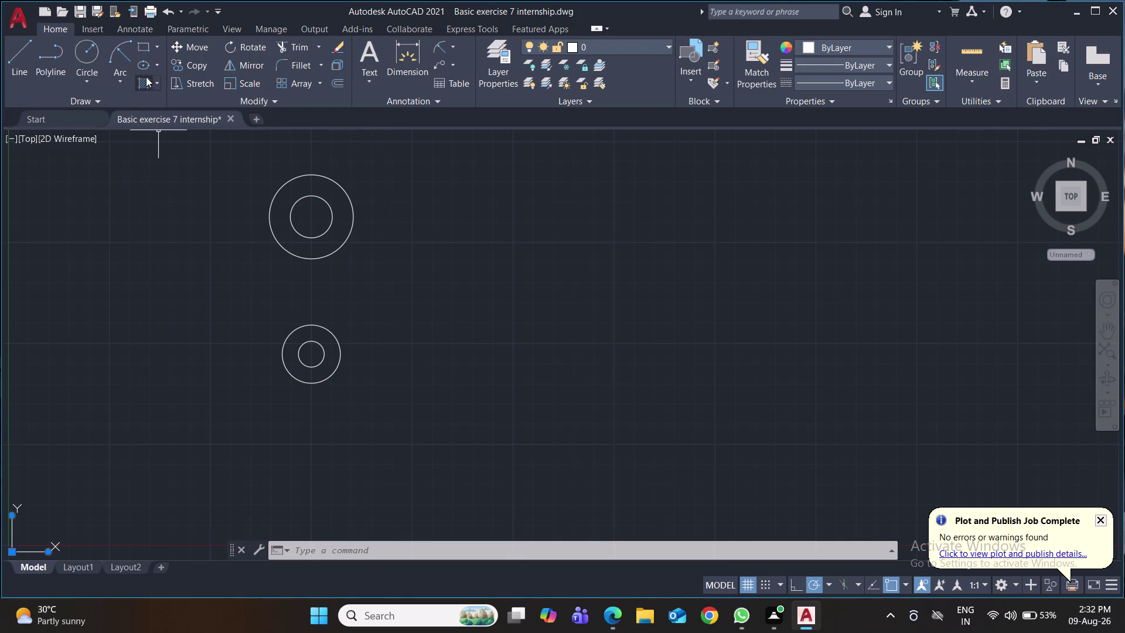
click(128, 77)
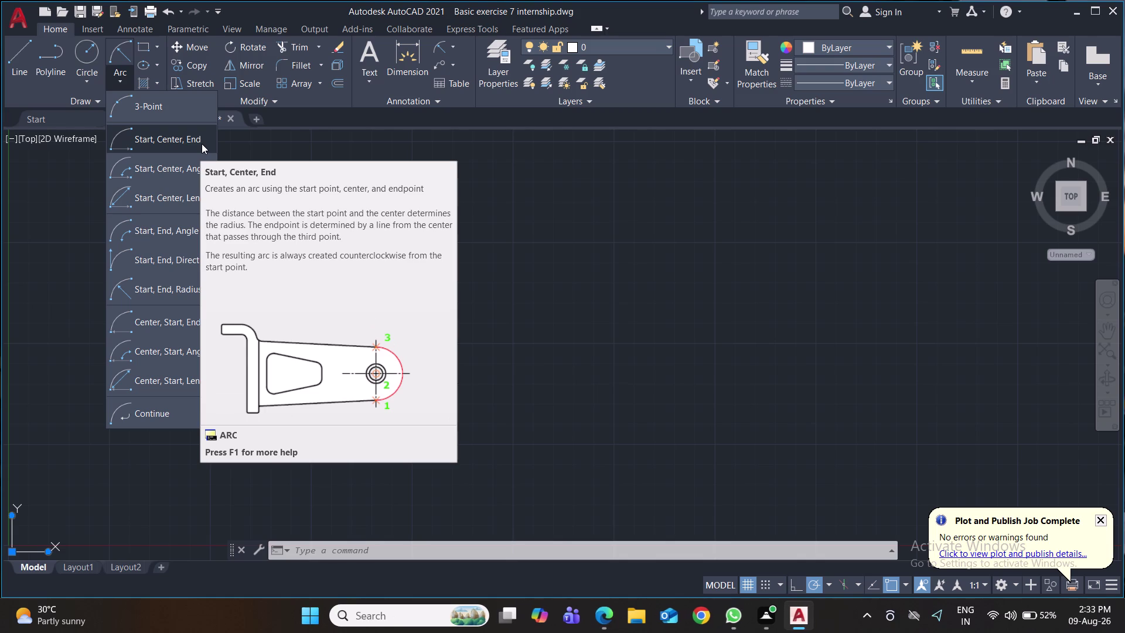
Draw a line between the two circle centres, then undo it.
click(17, 56)
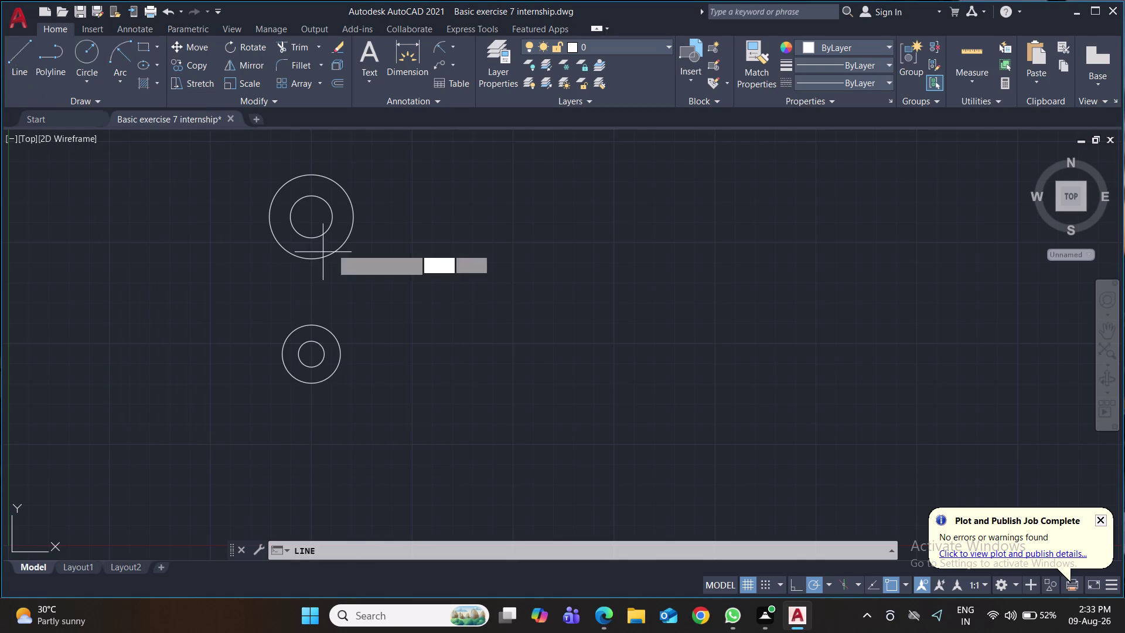
click(312, 219)
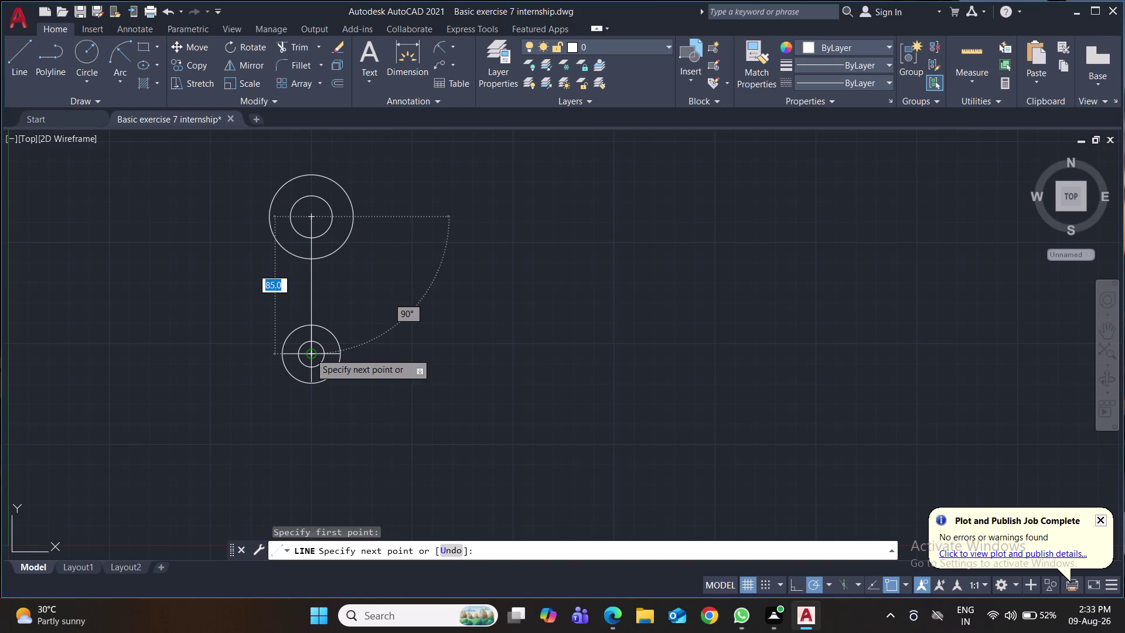
click(310, 356)
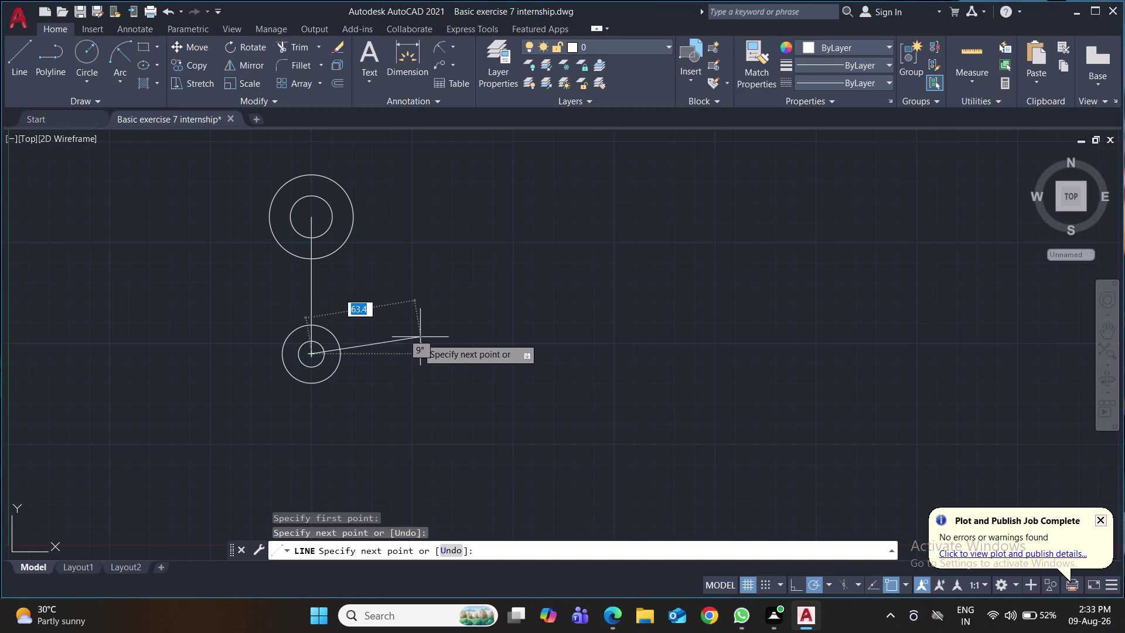
key(Return)
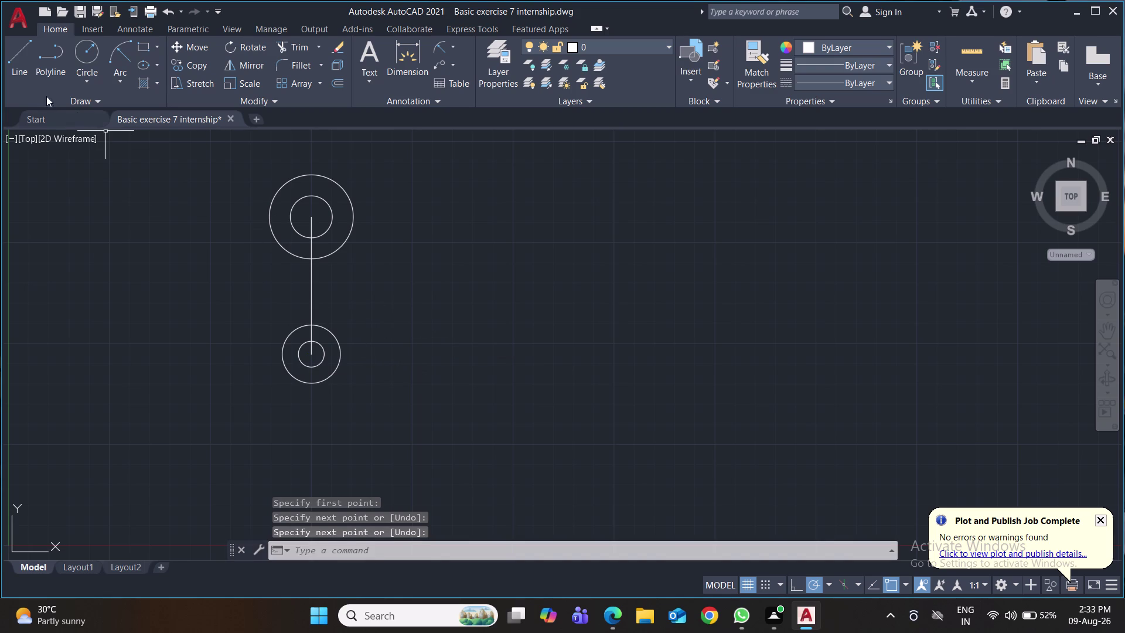
key(ctrl+z)
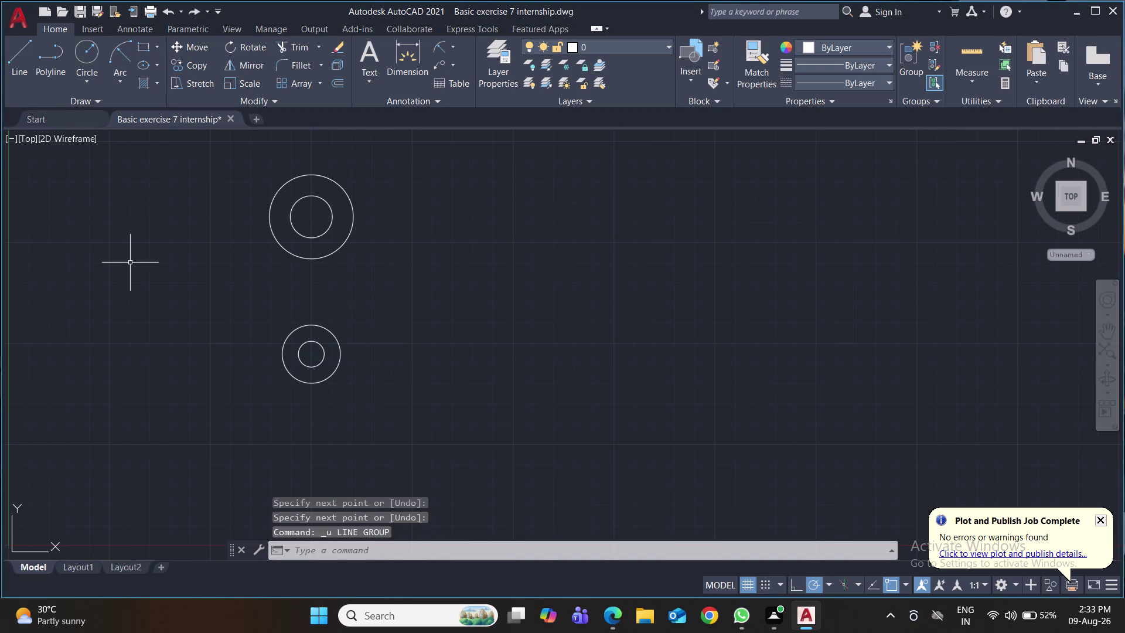
Draw the centre-to-centre line as two 42.5 segments.
click(14, 57)
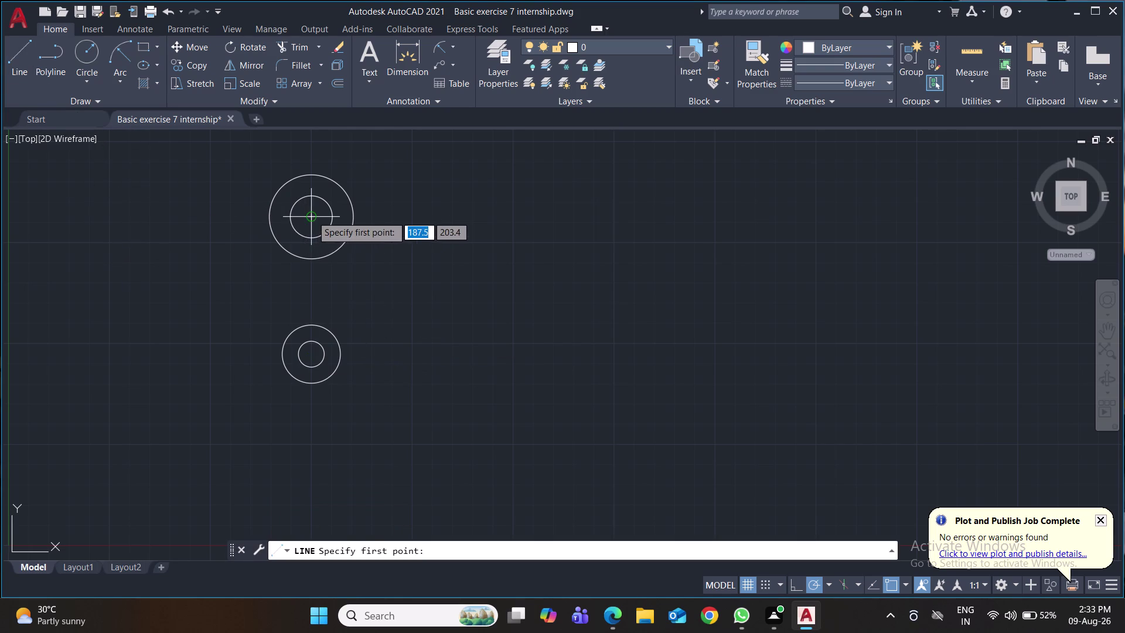
click(312, 215)
text(42)
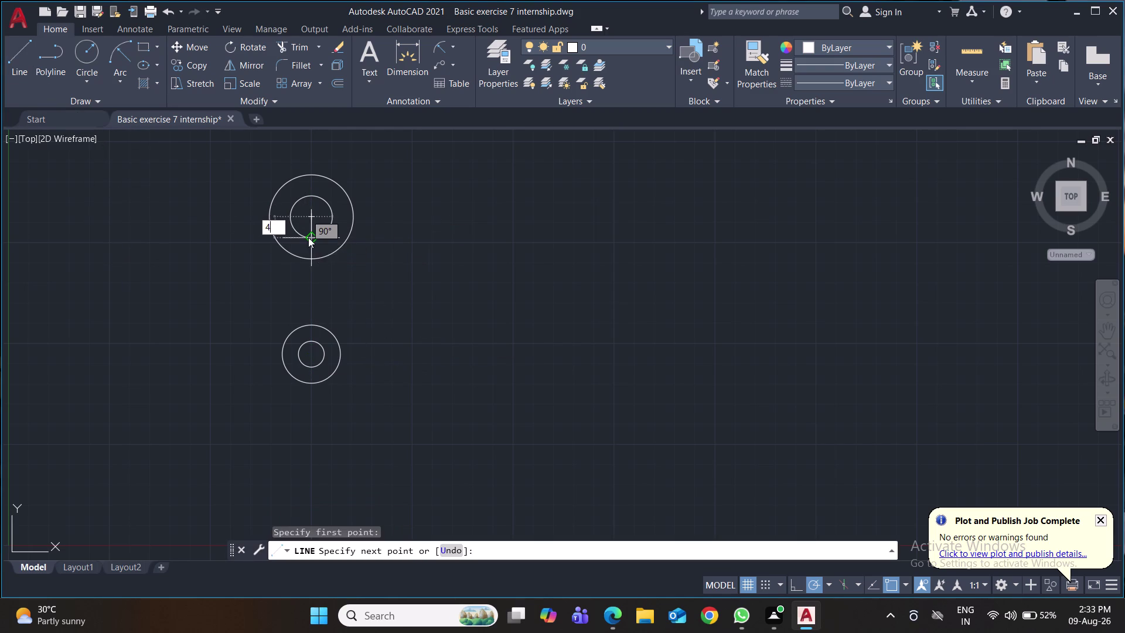
text(.5)
key(Return)
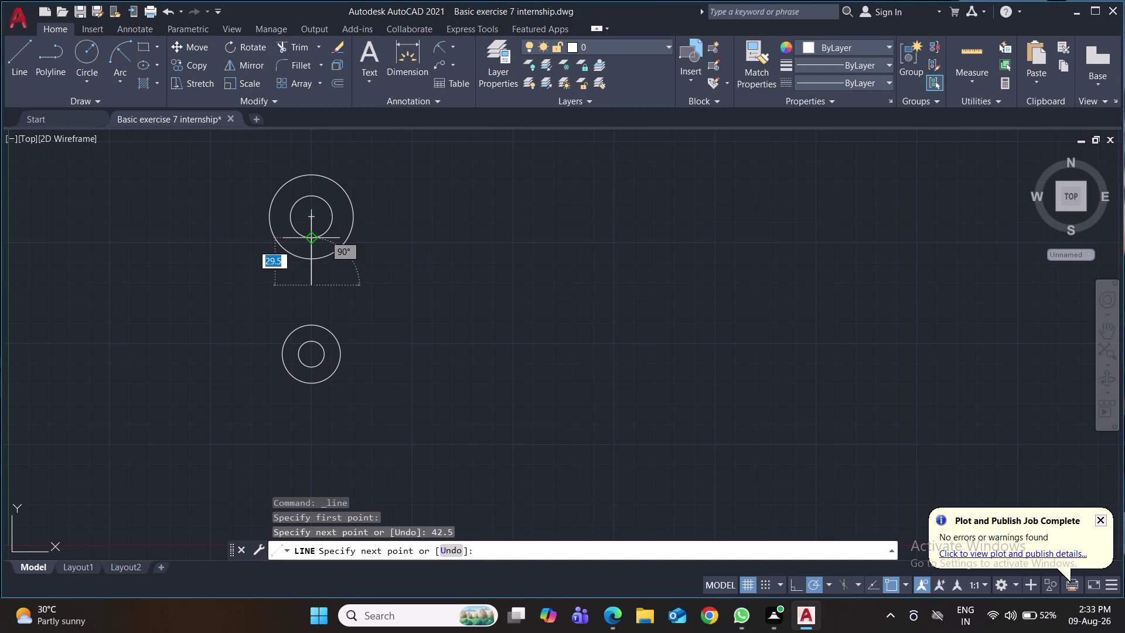
text(42)
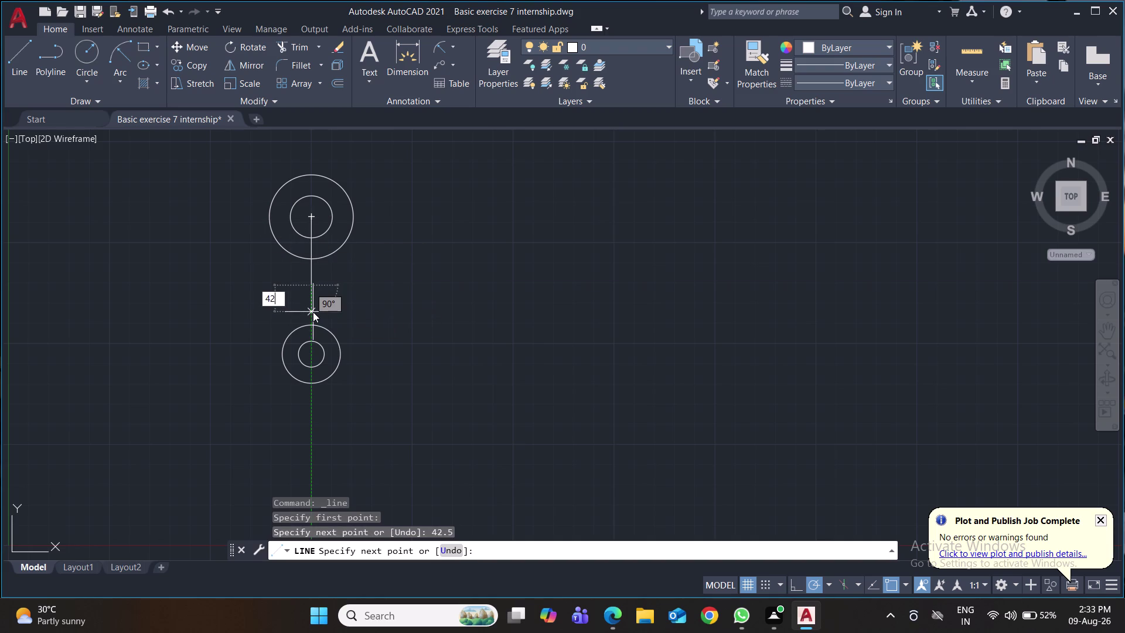
text(.5)
key(Return)
key(Return)
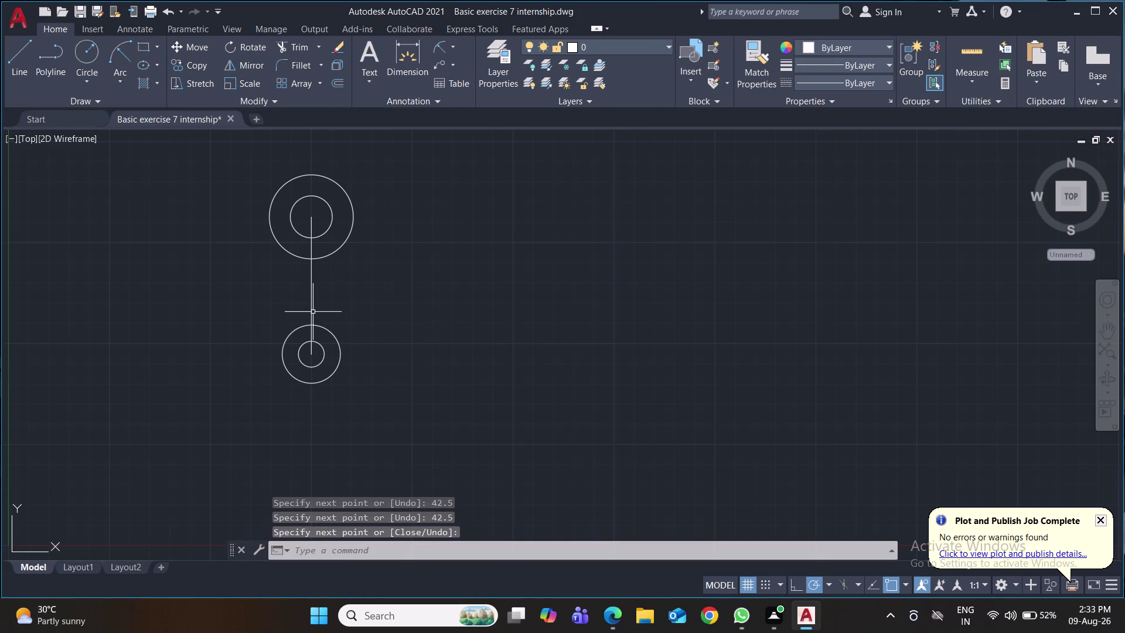
Add an 85.0 linear dimension left of the centres and save the drawing.
click(451, 48)
click(465, 65)
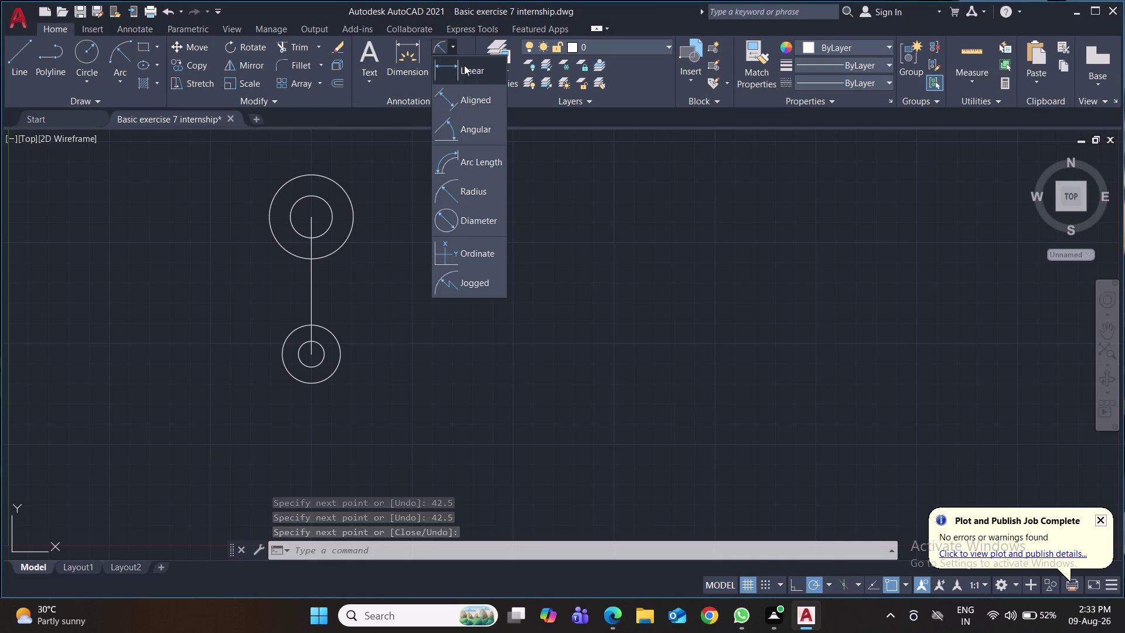
click(313, 213)
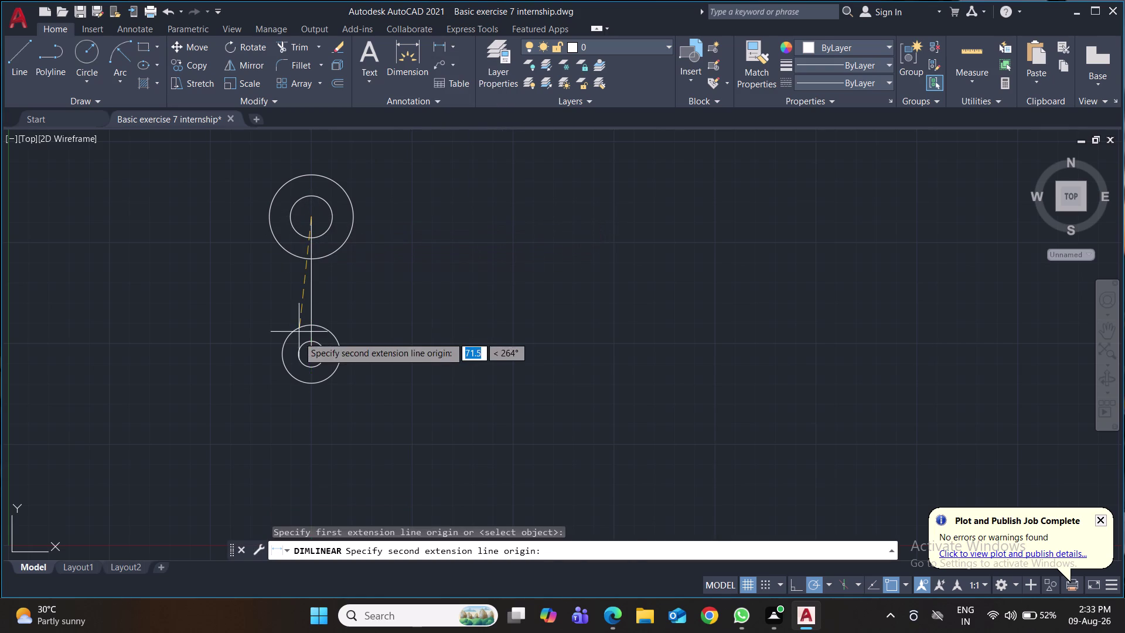
click(312, 357)
click(254, 349)
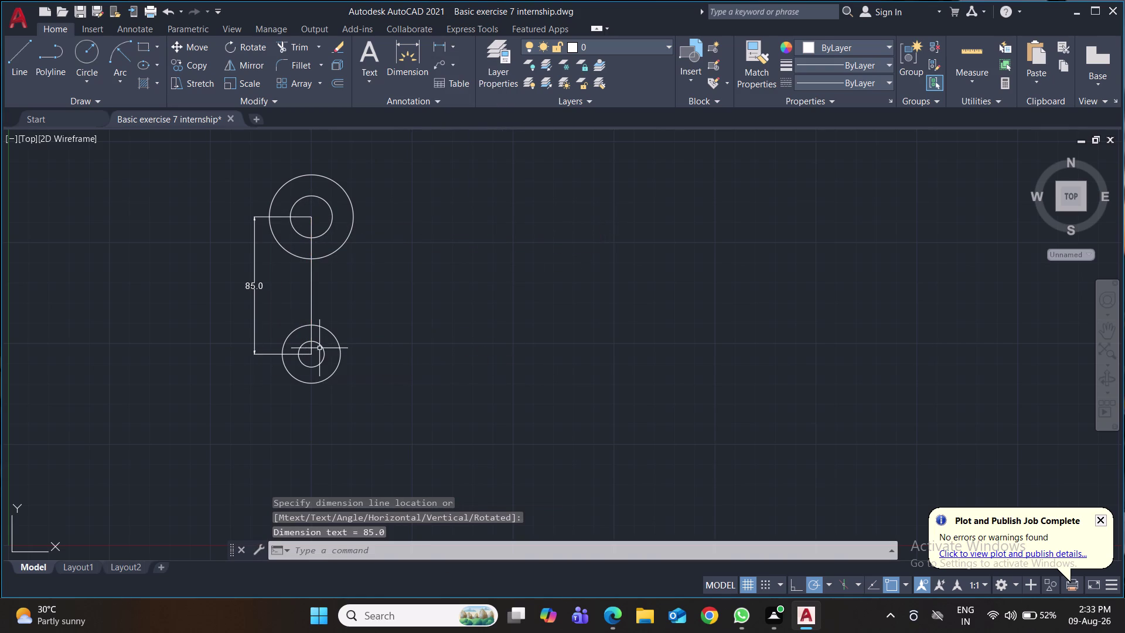
key(ctrl+s)
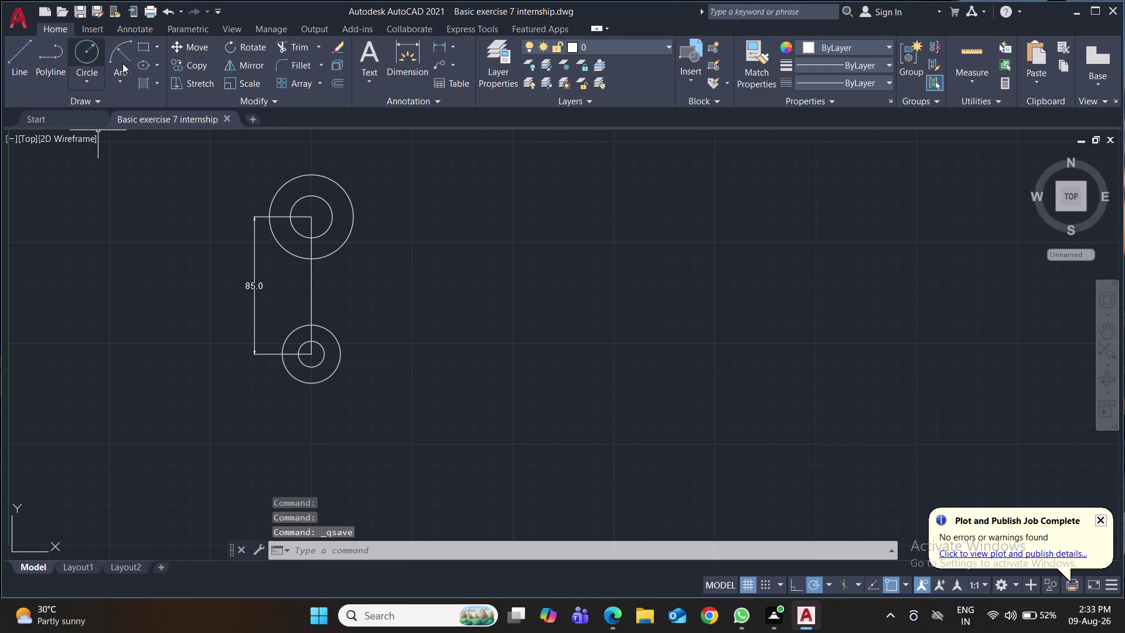
Attempt two Start-Center-End arcs along the centre line and cancel both.
click(123, 81)
click(169, 288)
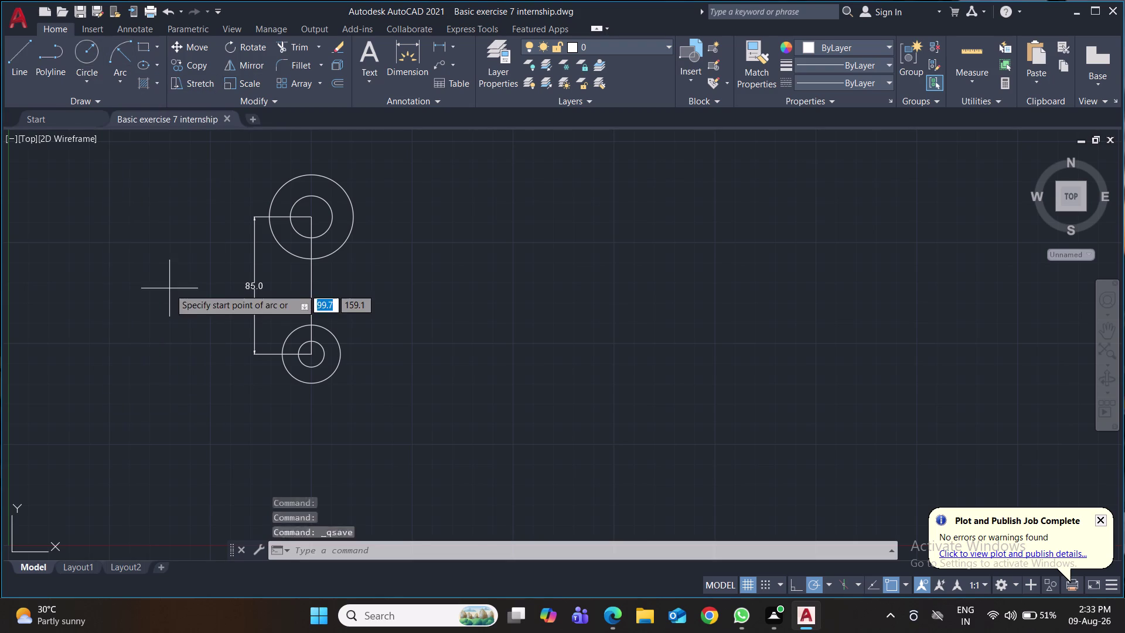
click(122, 72)
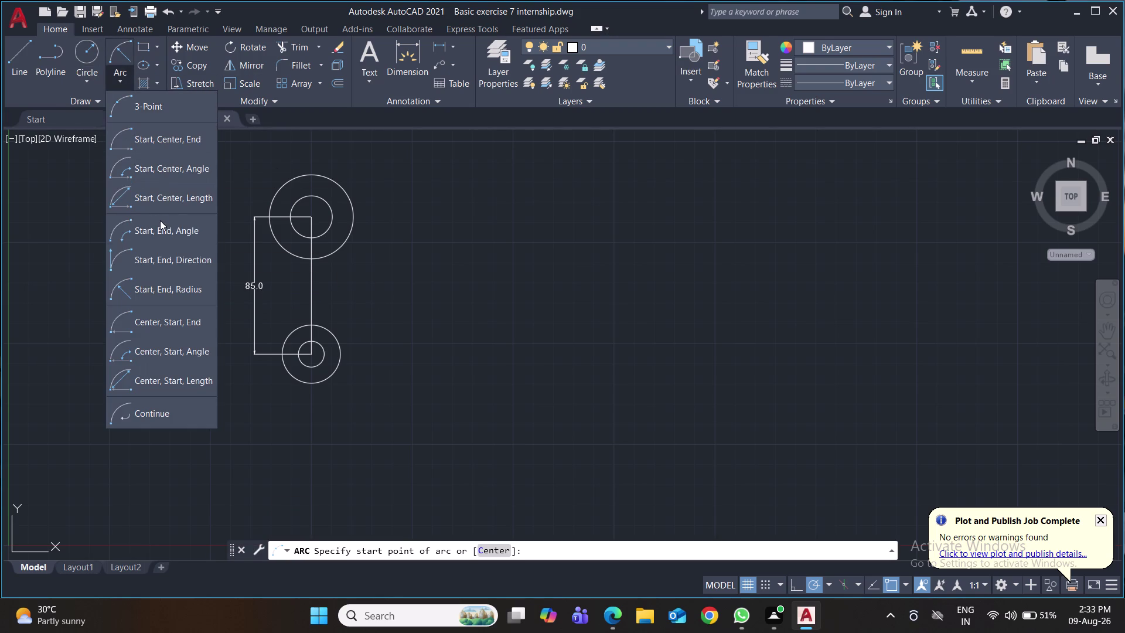
click(185, 145)
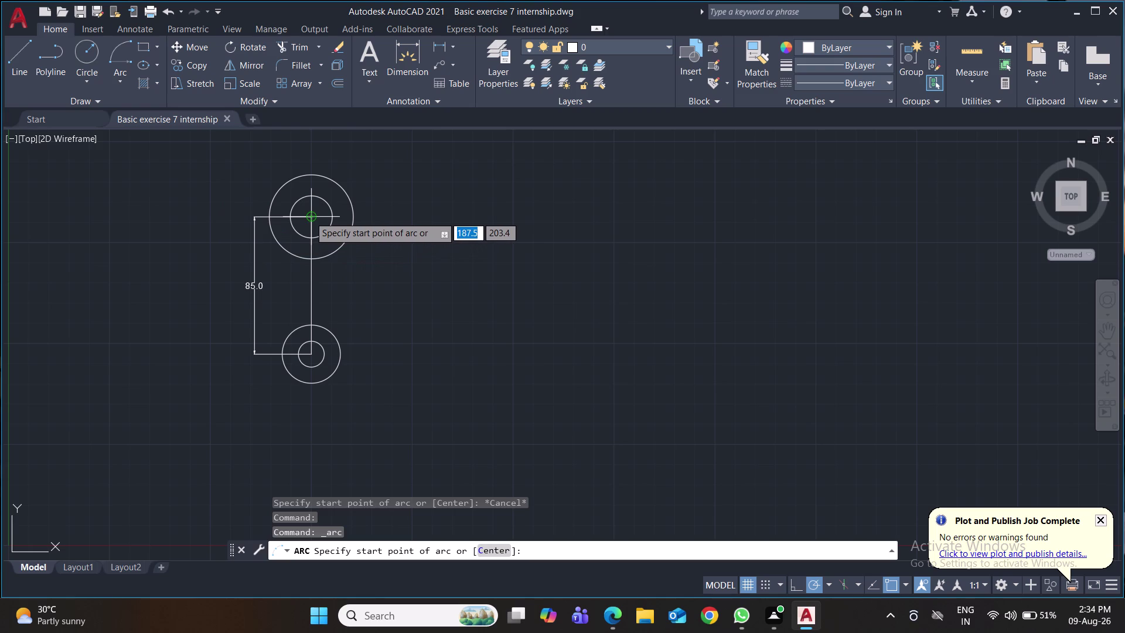
click(310, 216)
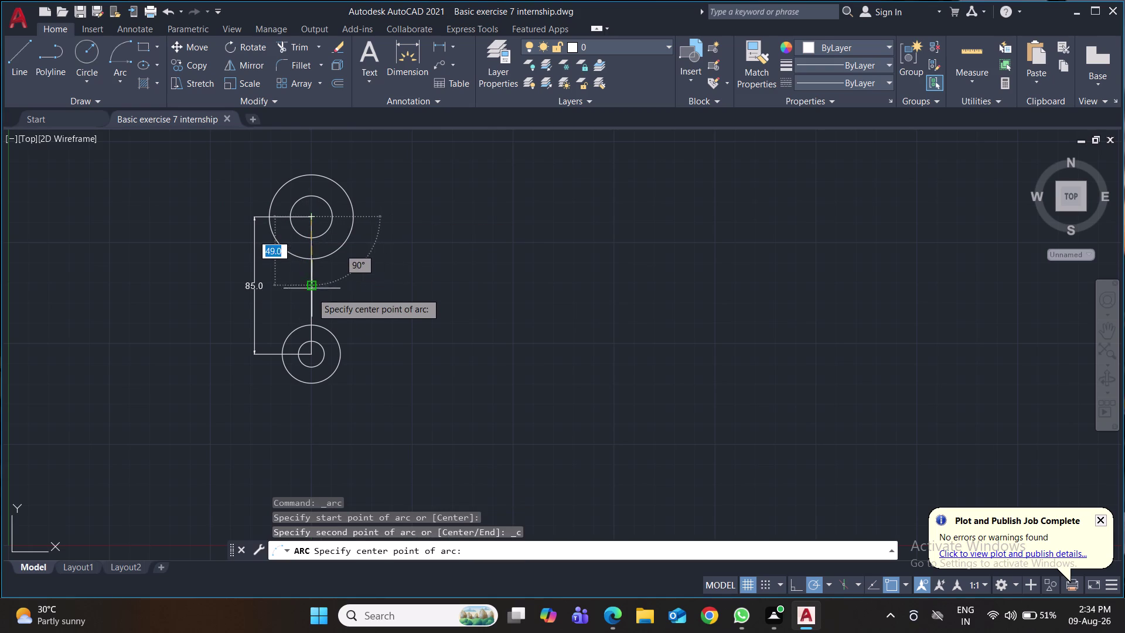
click(312, 283)
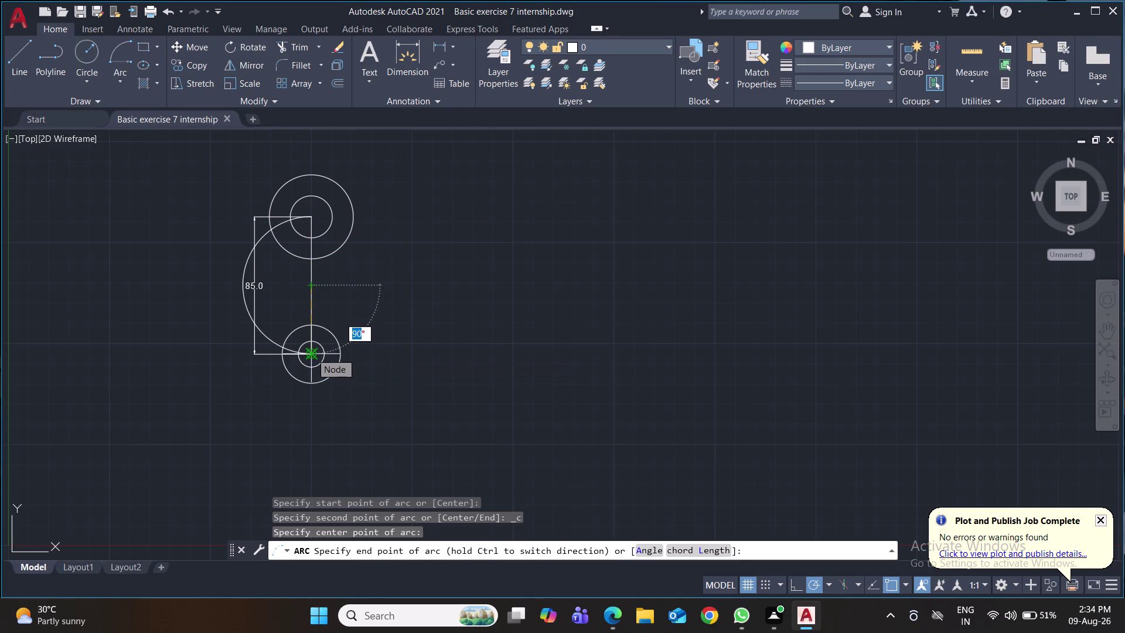
key(Escape)
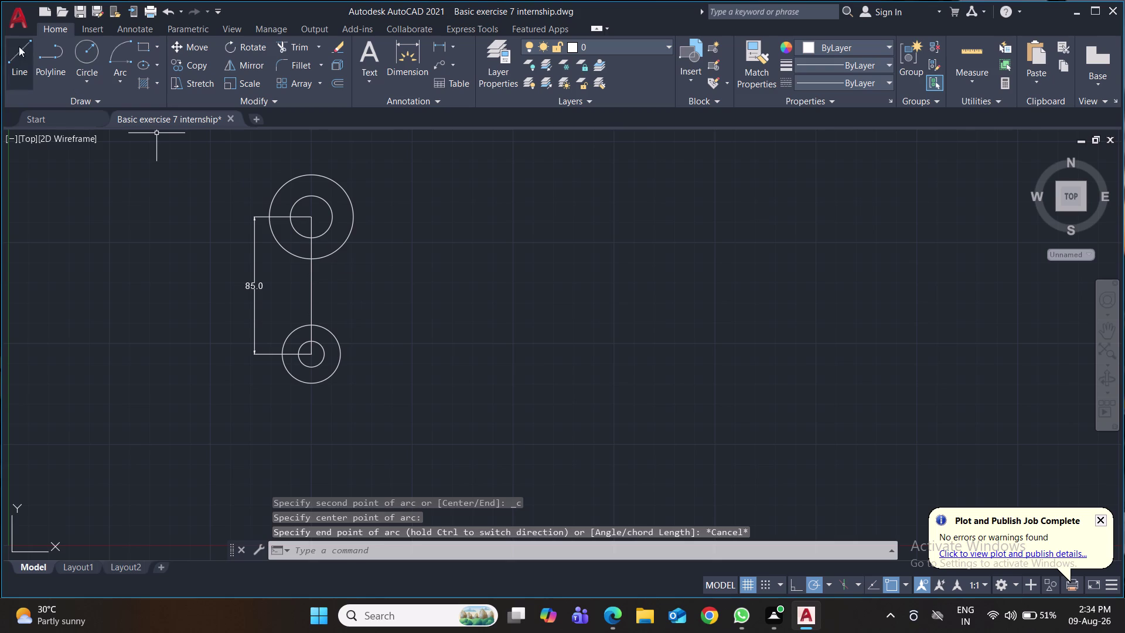
click(126, 47)
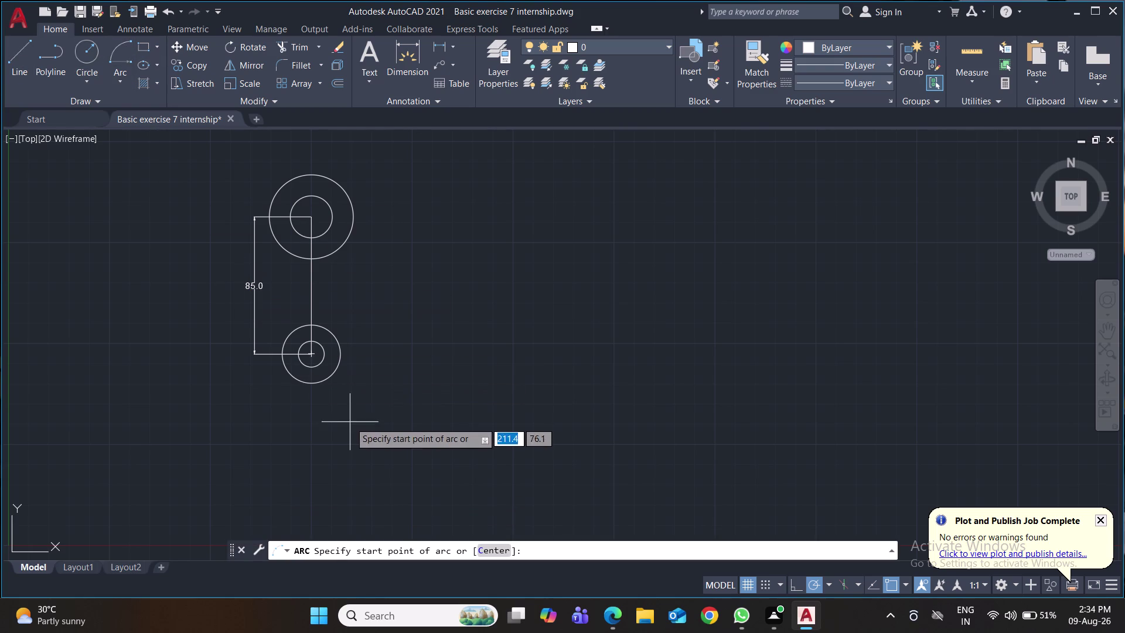
click(338, 352)
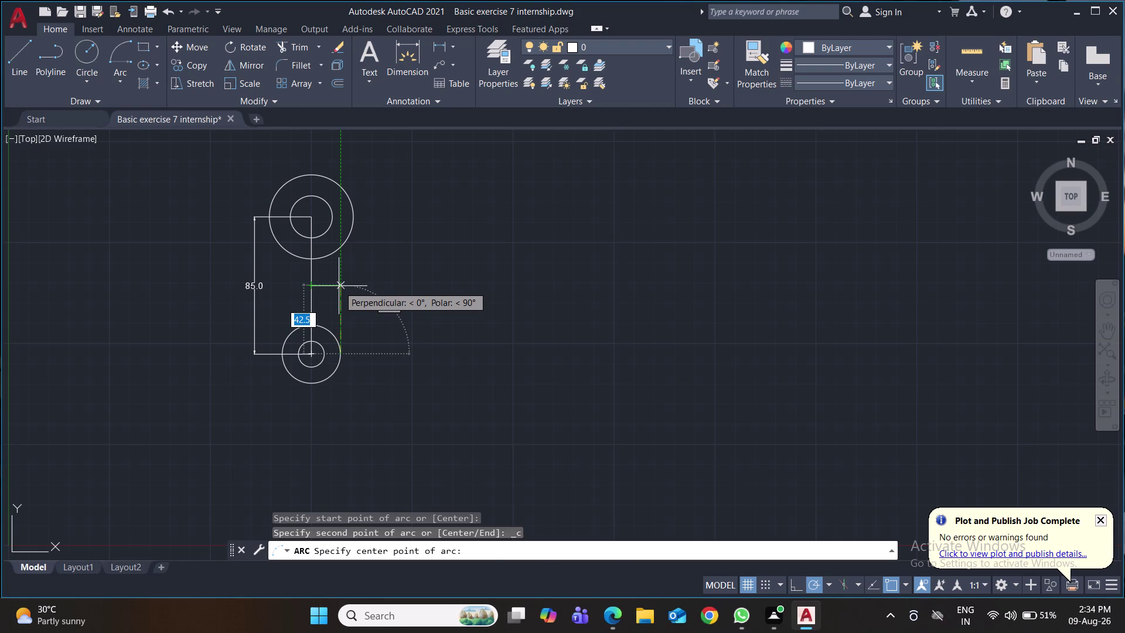
click(339, 286)
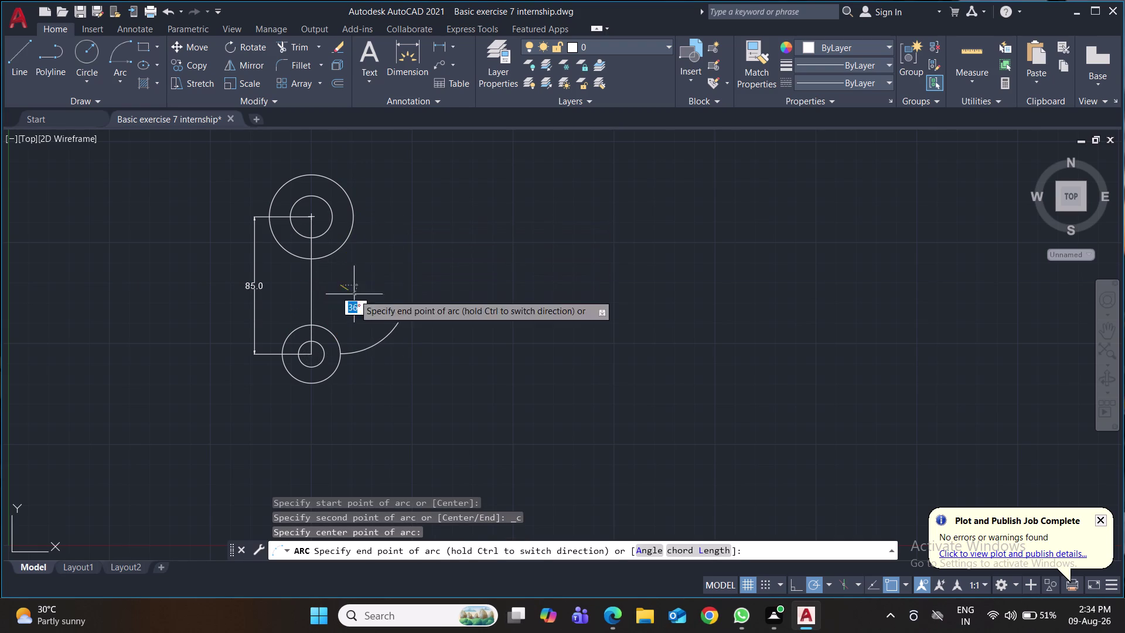
key(Escape)
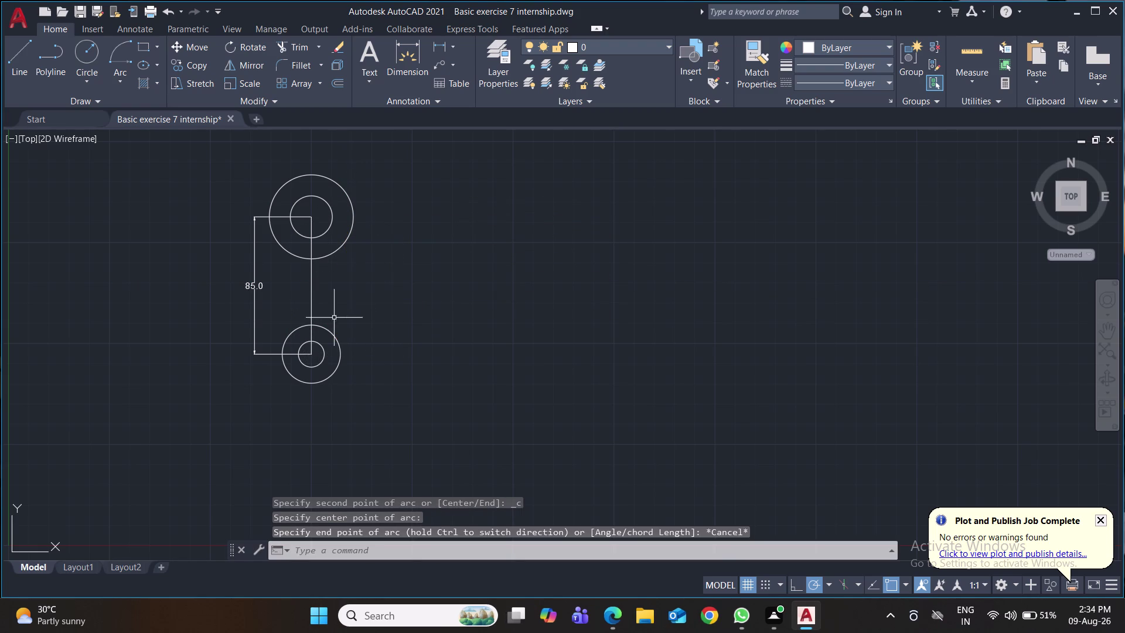
Erase the centre line and the 85.0 dimension.
click(312, 302)
click(312, 270)
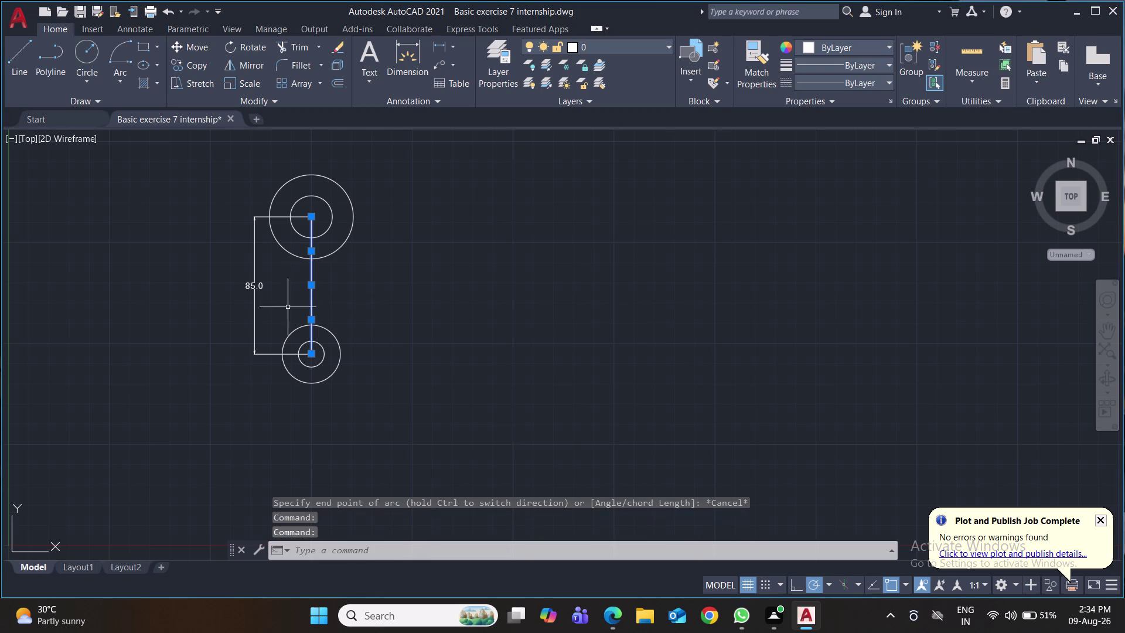
click(256, 304)
key(Delete)
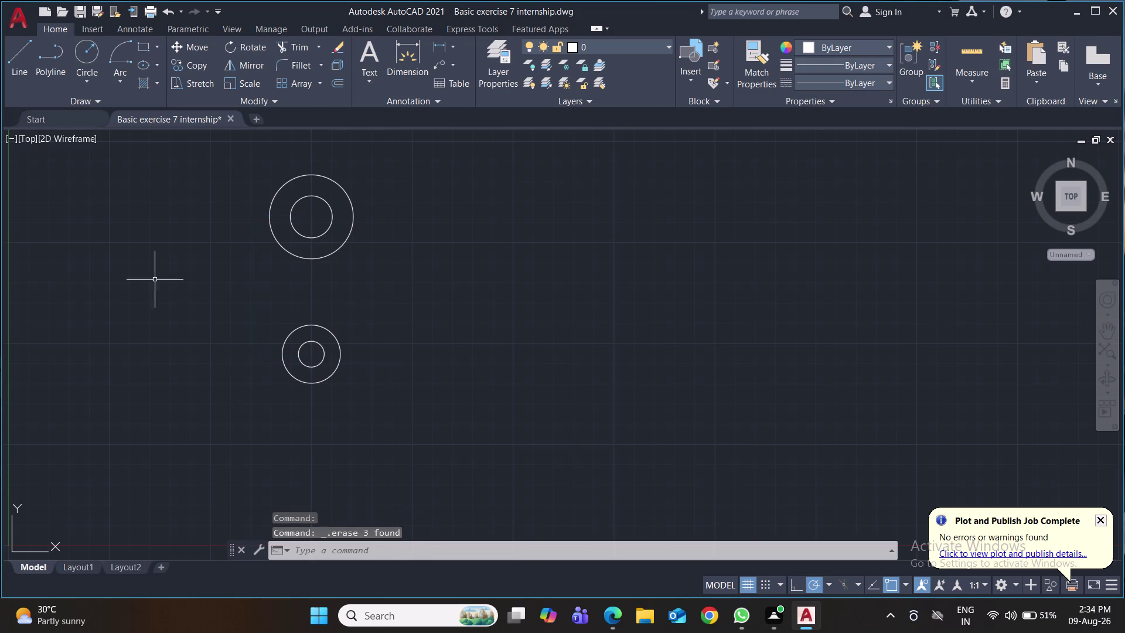
click(93, 85)
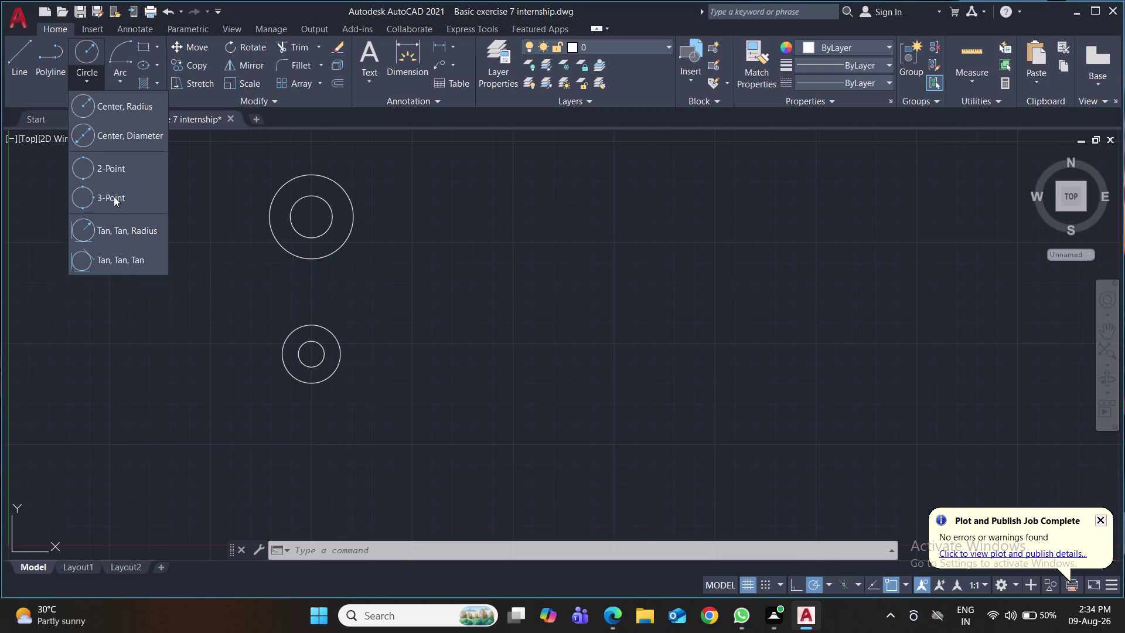
click(113, 174)
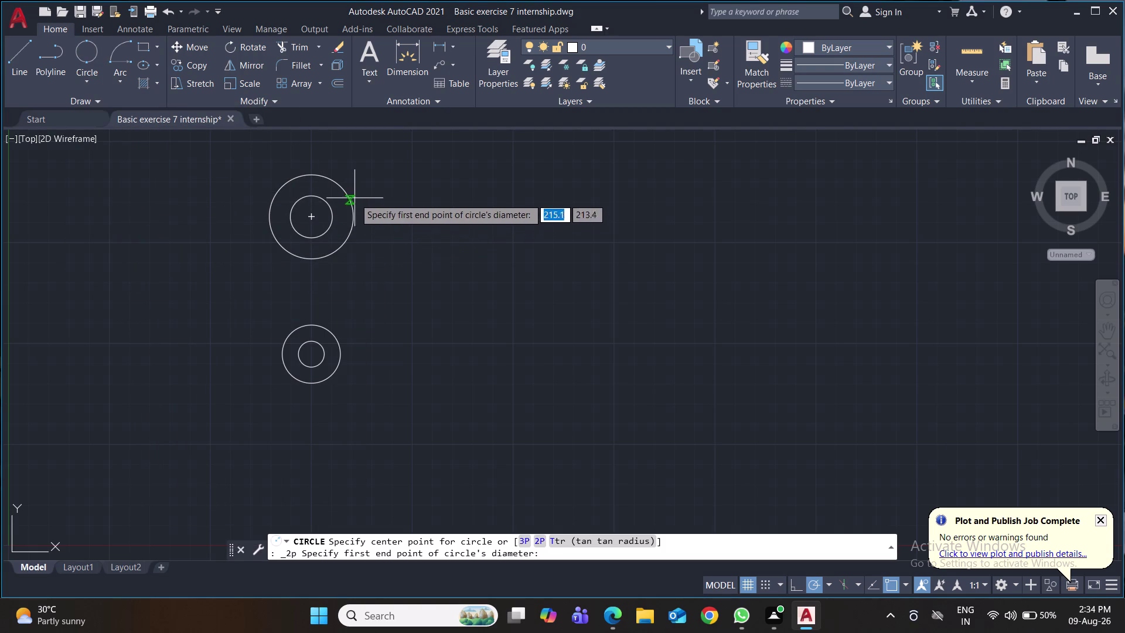
click(341, 350)
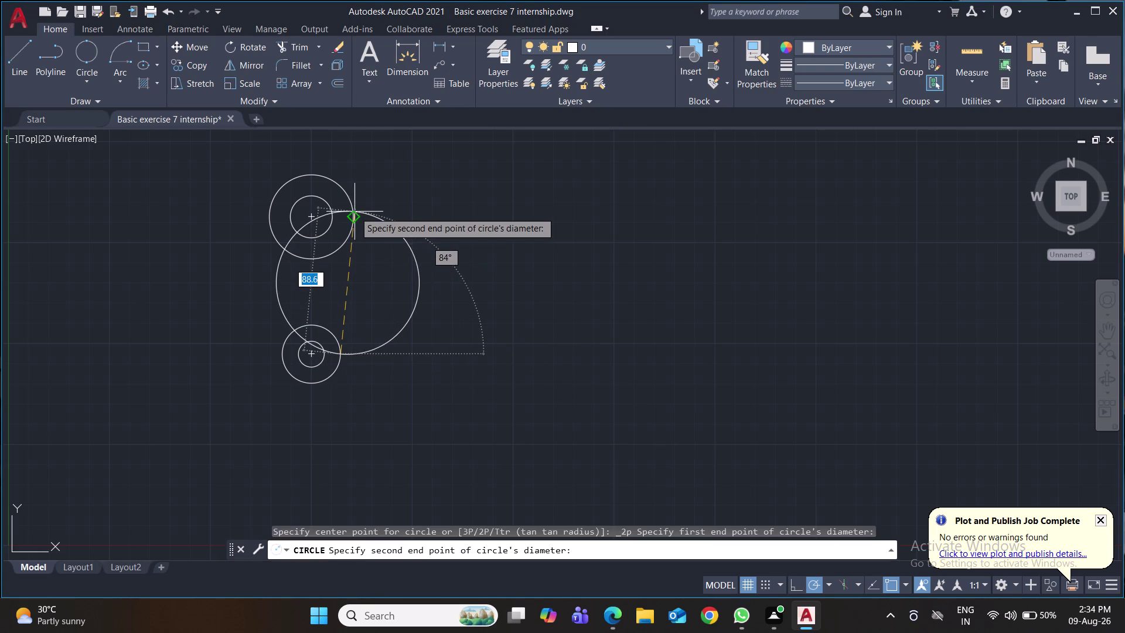
click(355, 214)
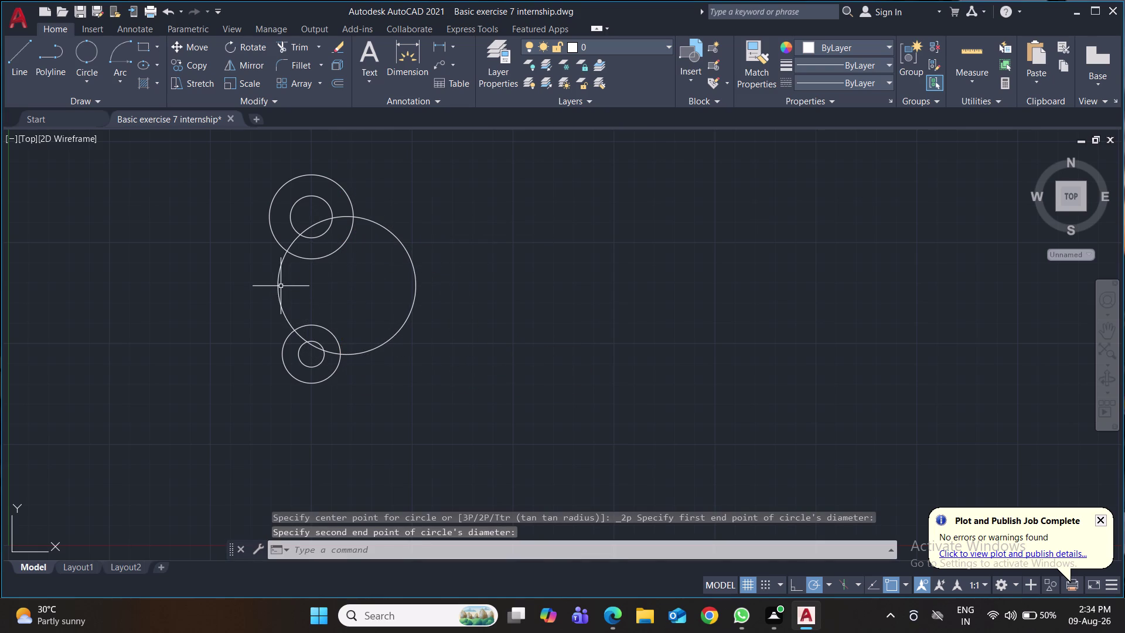
click(280, 284)
key(Delete)
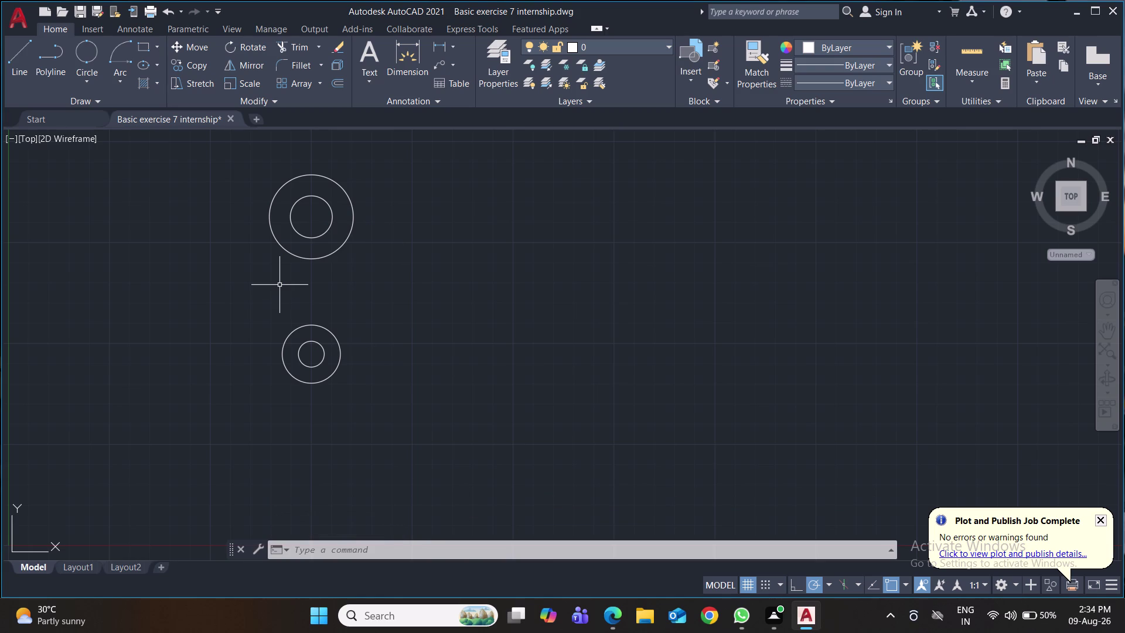
click(120, 79)
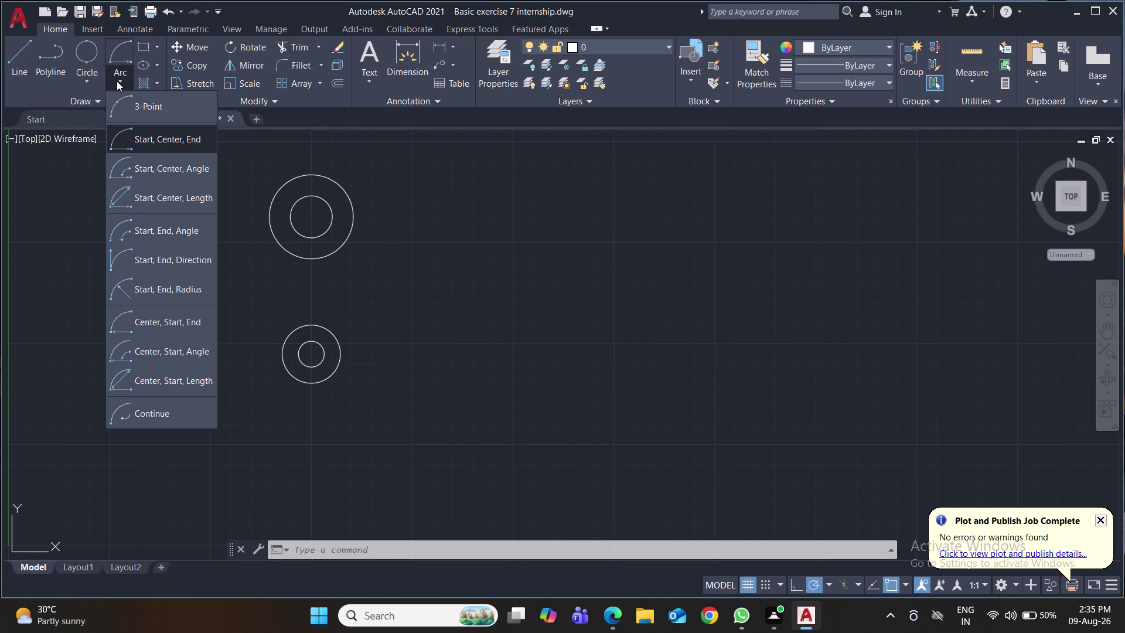
click(179, 415)
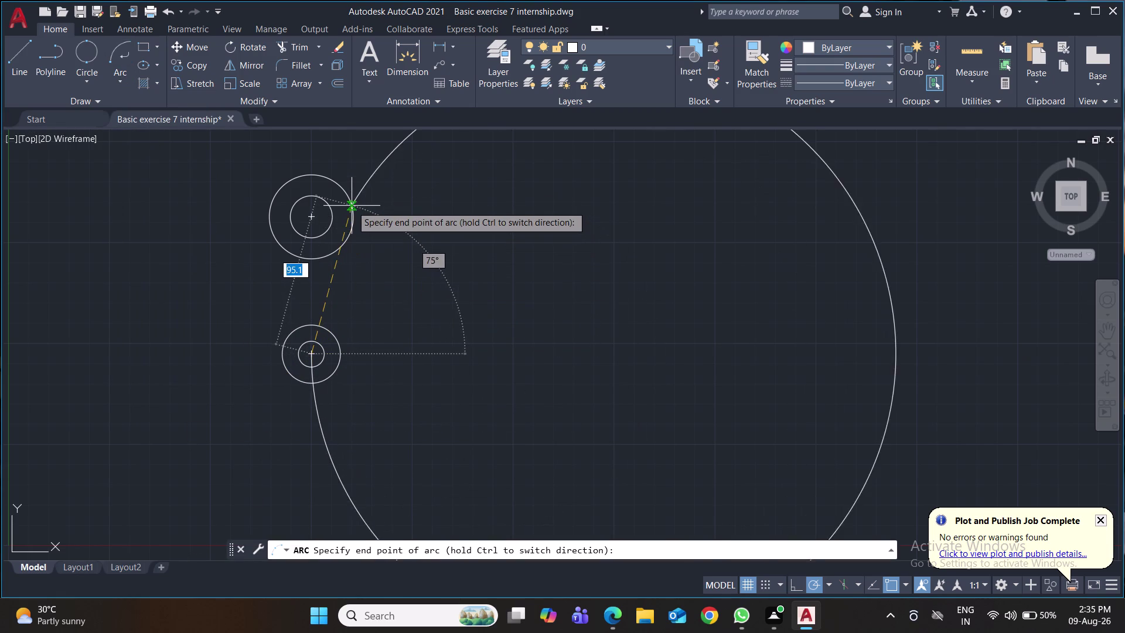
key(Escape)
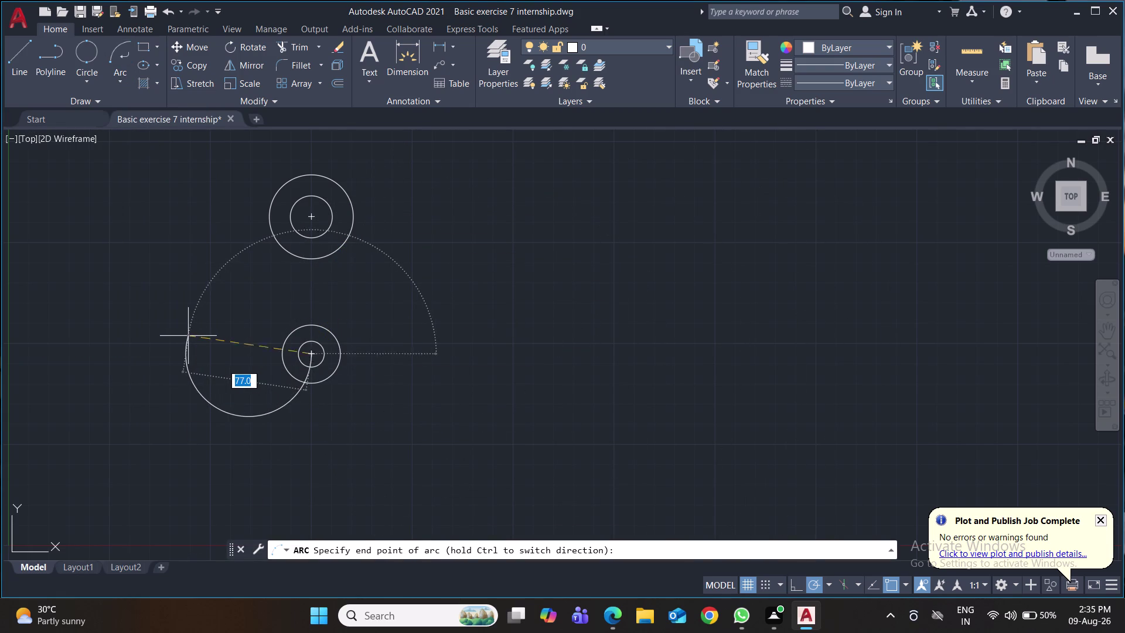
click(113, 84)
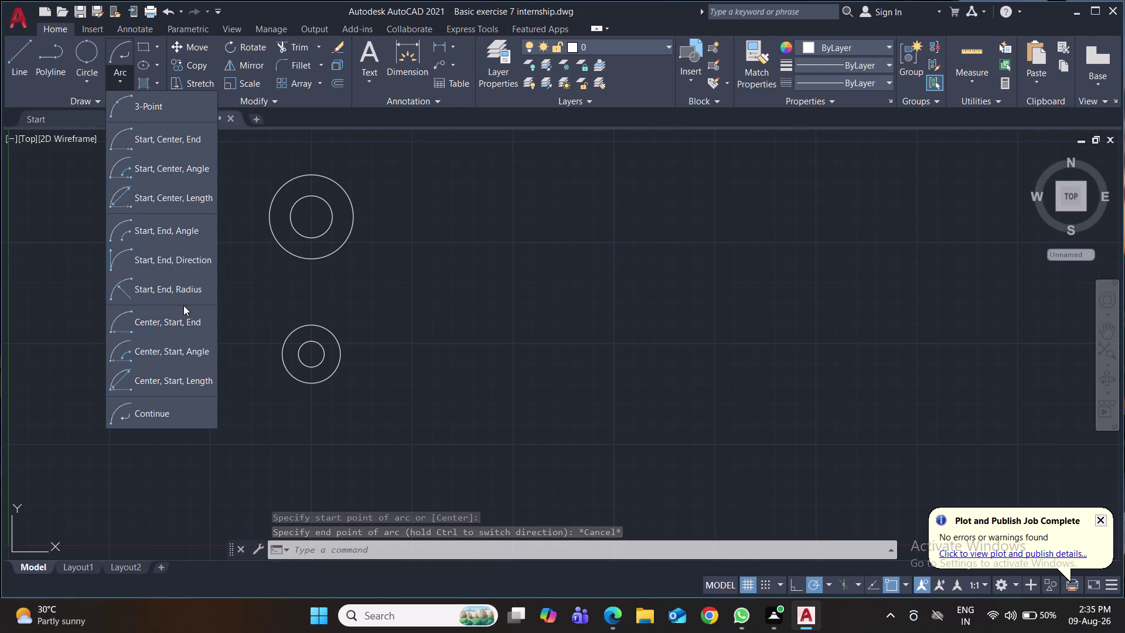
click(180, 268)
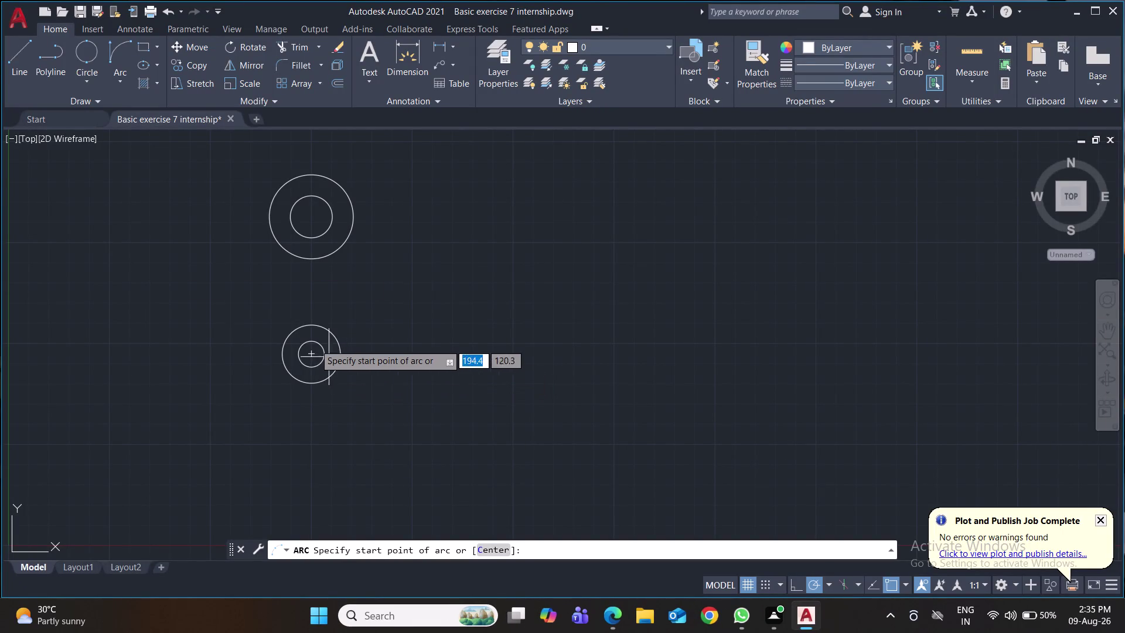
click(84, 85)
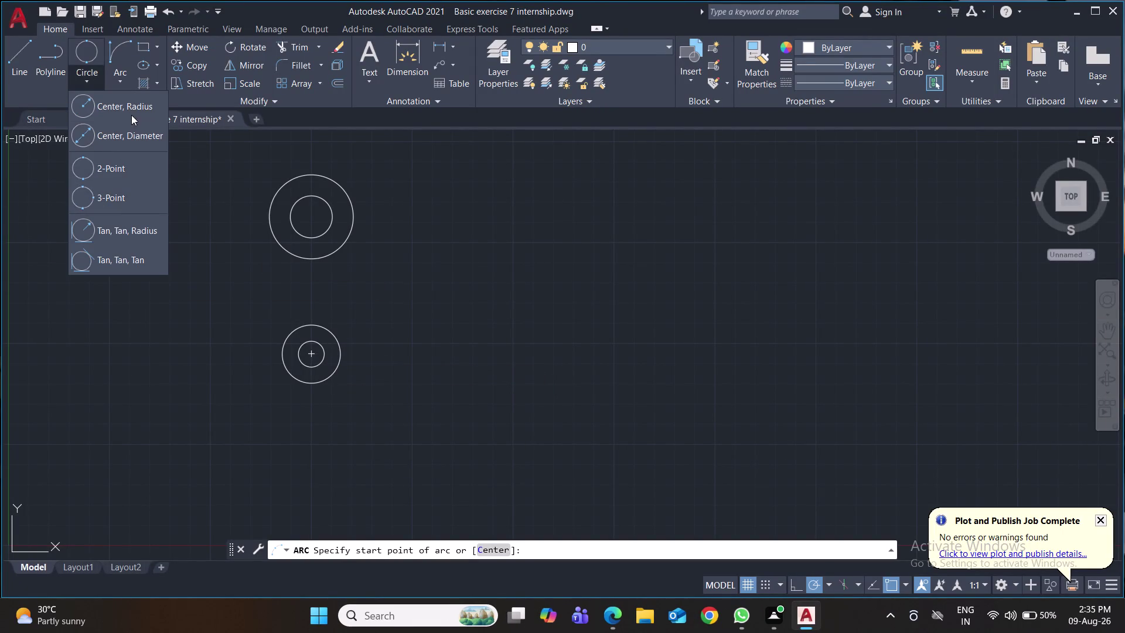
Draw a radius-52 Tan-Tan-Radius circle on both outer circles, then delete the right-side result.
click(127, 235)
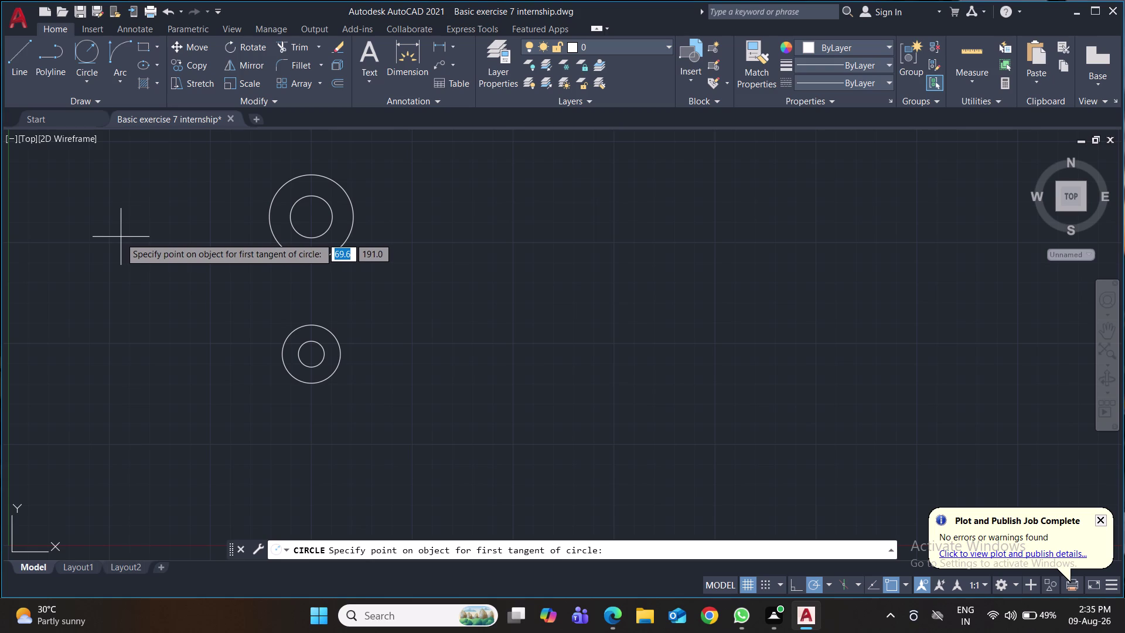
click(352, 225)
click(340, 357)
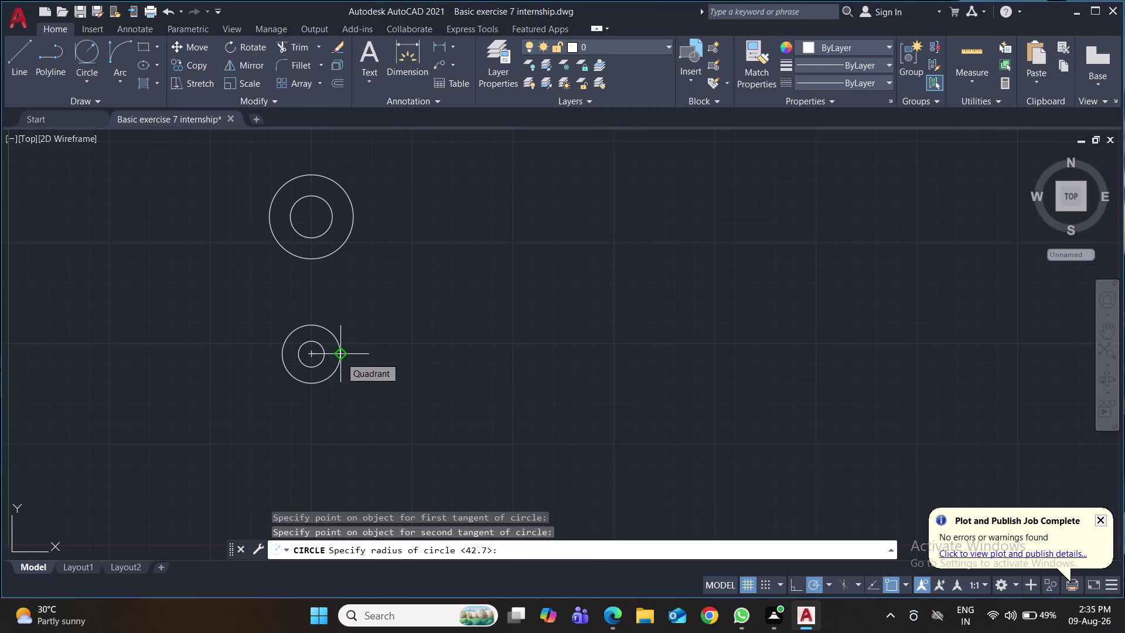
text(52)
key(Return)
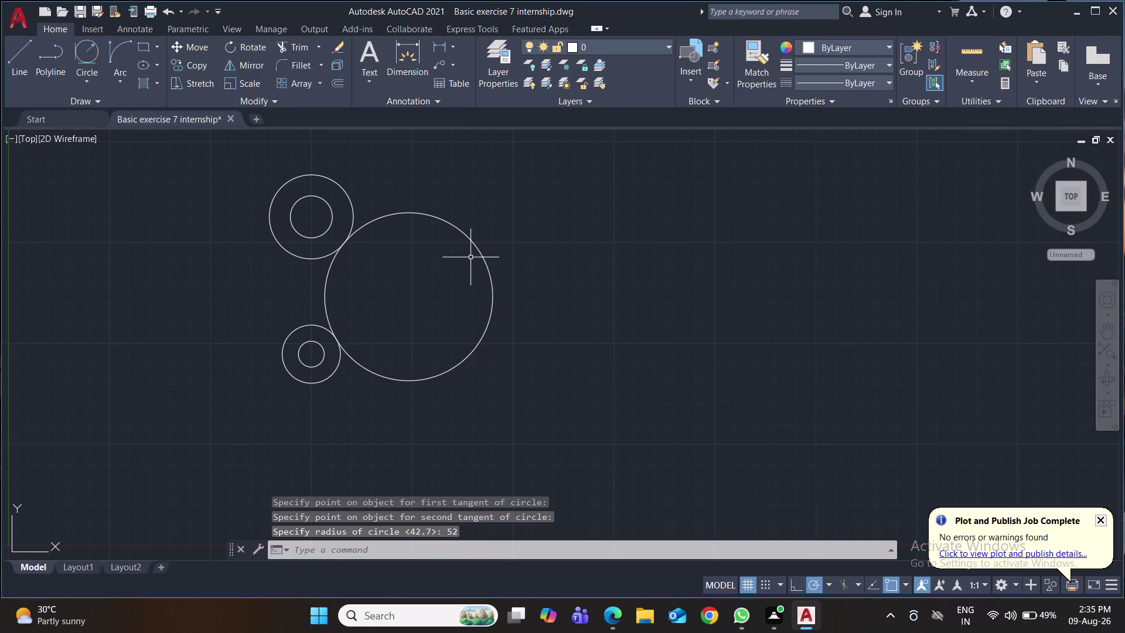
click(472, 238)
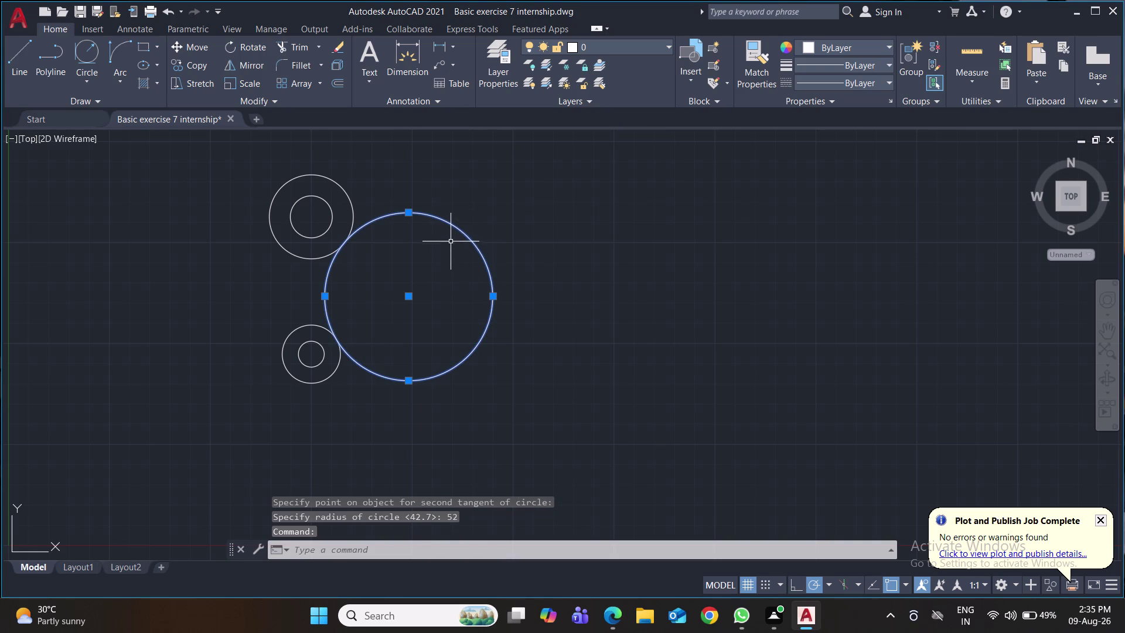
key(Delete)
Redraw the radius-52 tangent circle on the left of the two circle pairs.
click(81, 58)
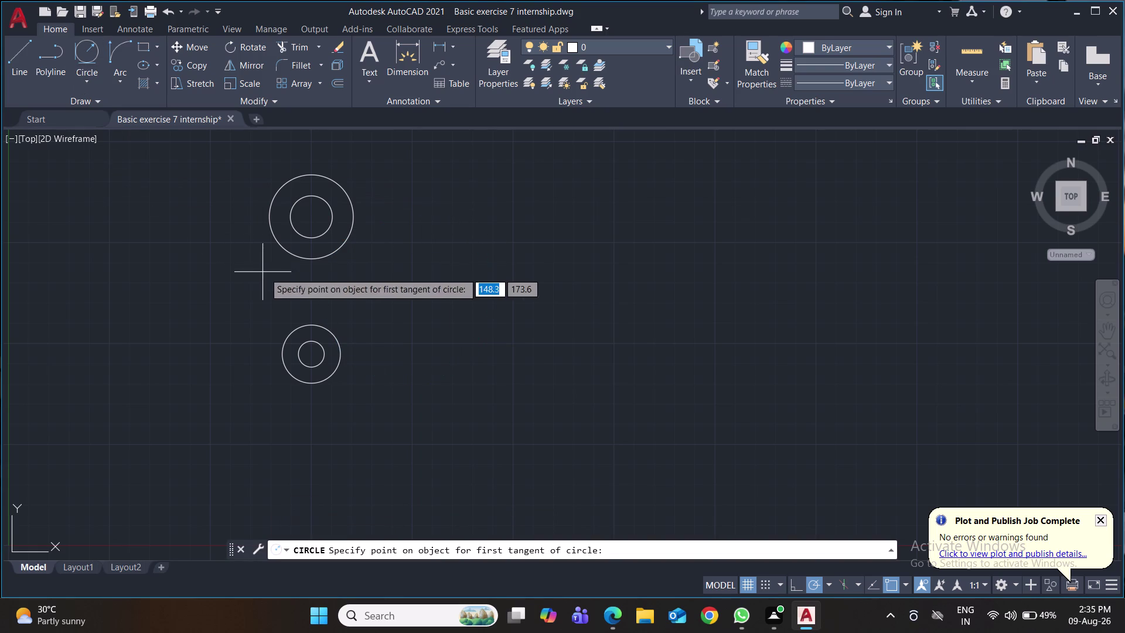
click(269, 223)
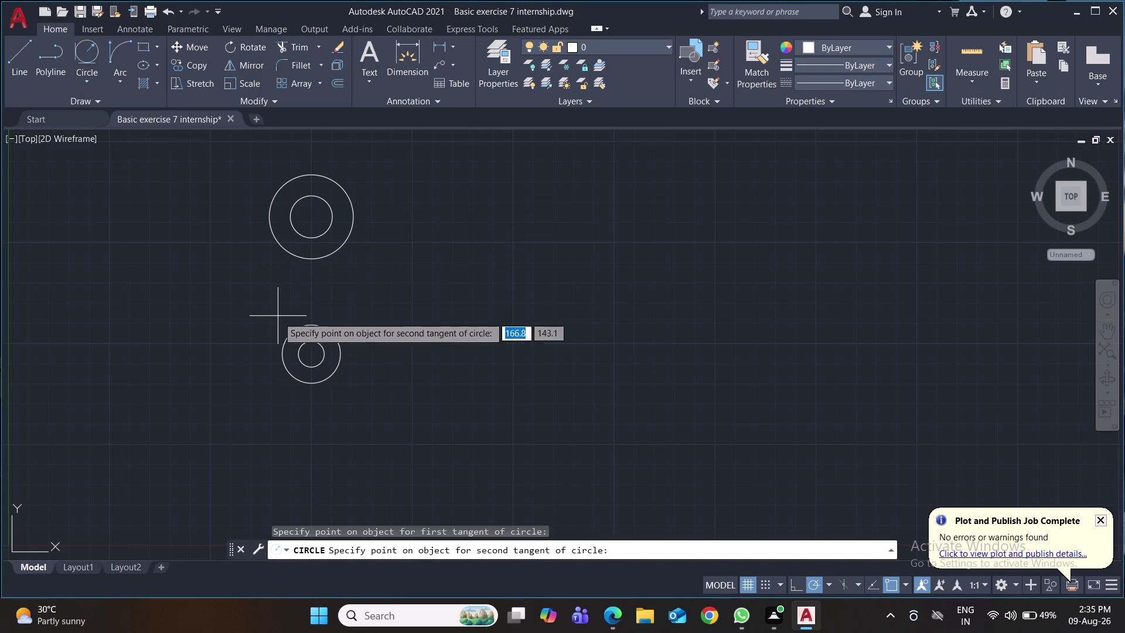
click(282, 352)
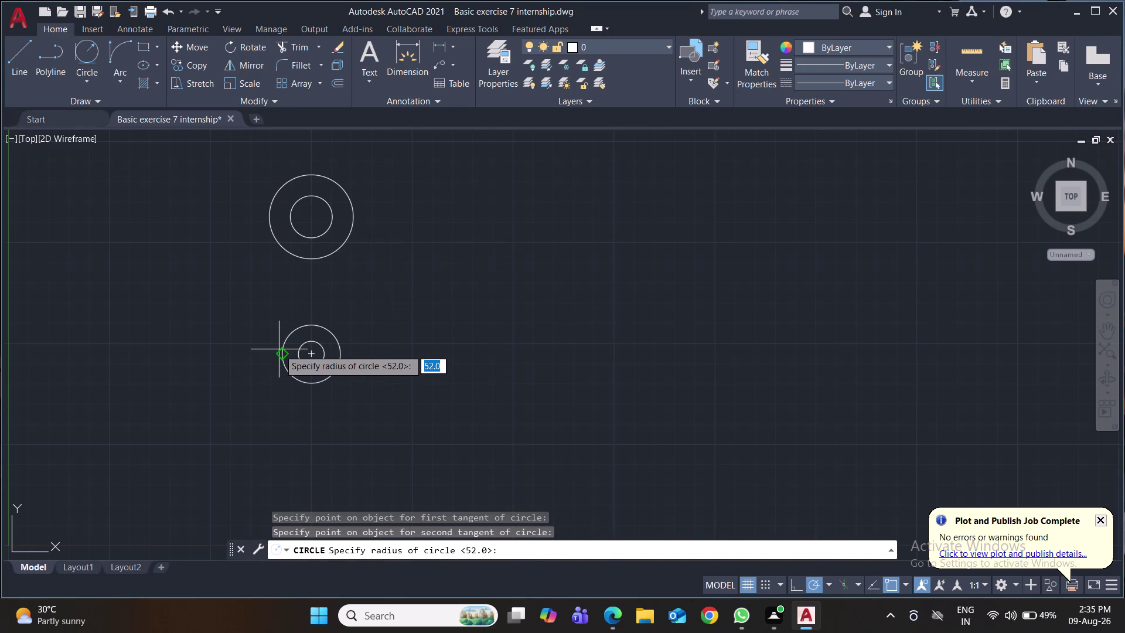
text(52)
key(Return)
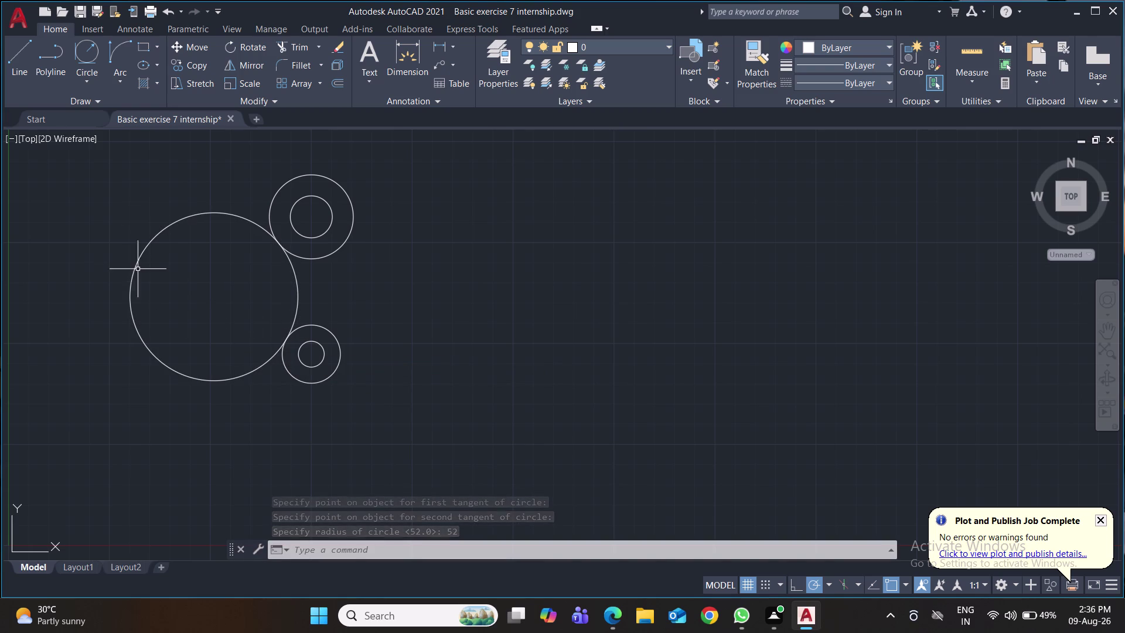
click(90, 47)
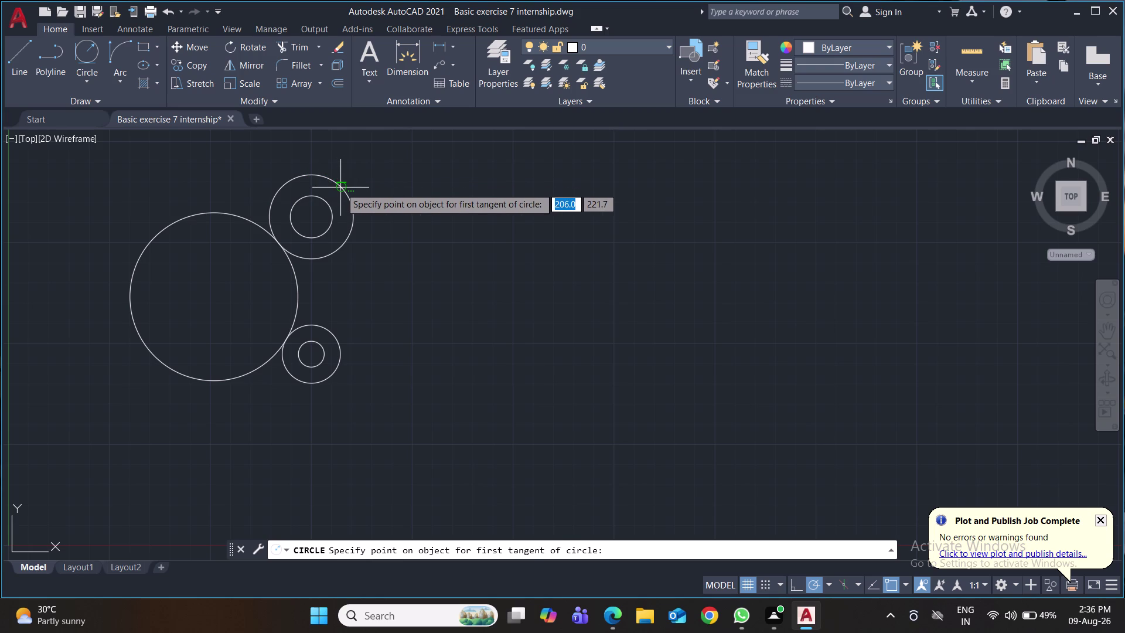
click(340, 188)
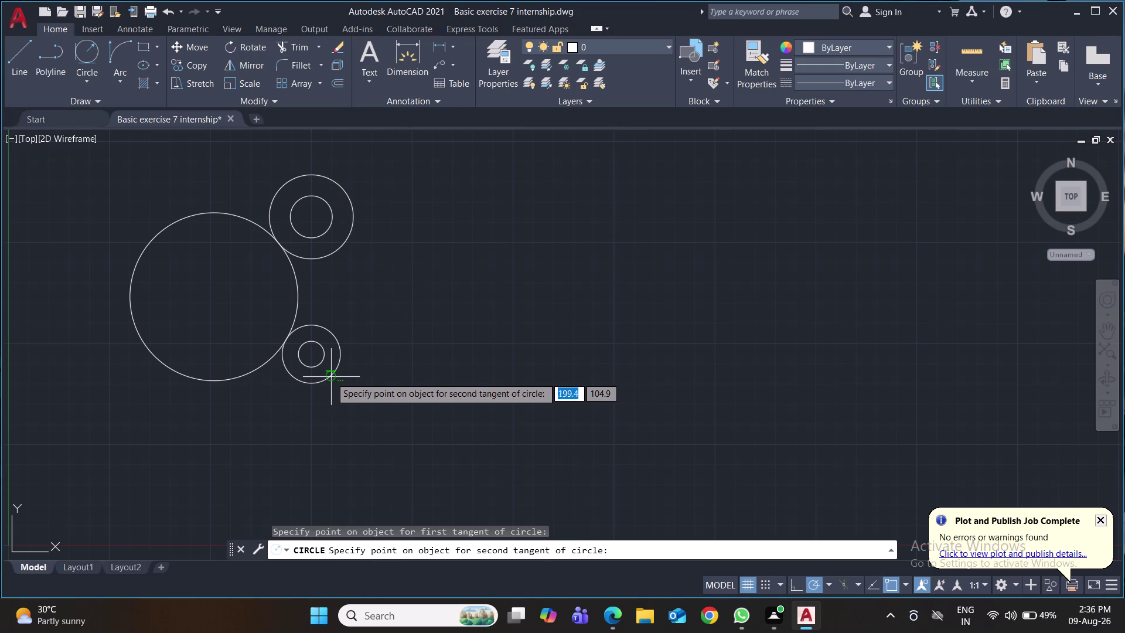
click(331, 376)
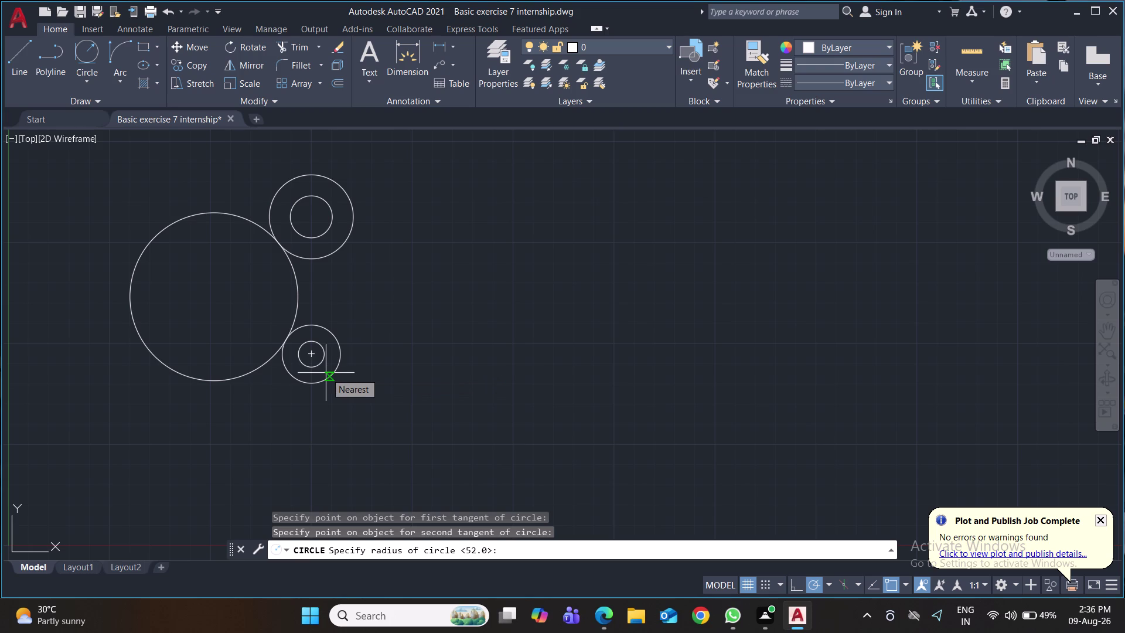
text(52)
key(Return)
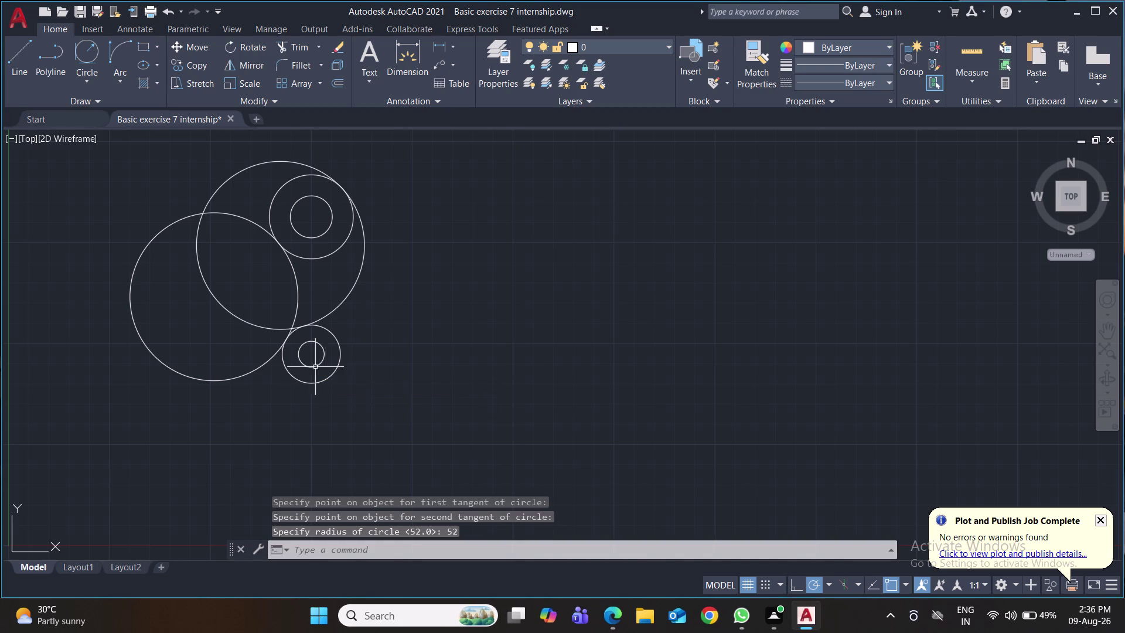
click(341, 308)
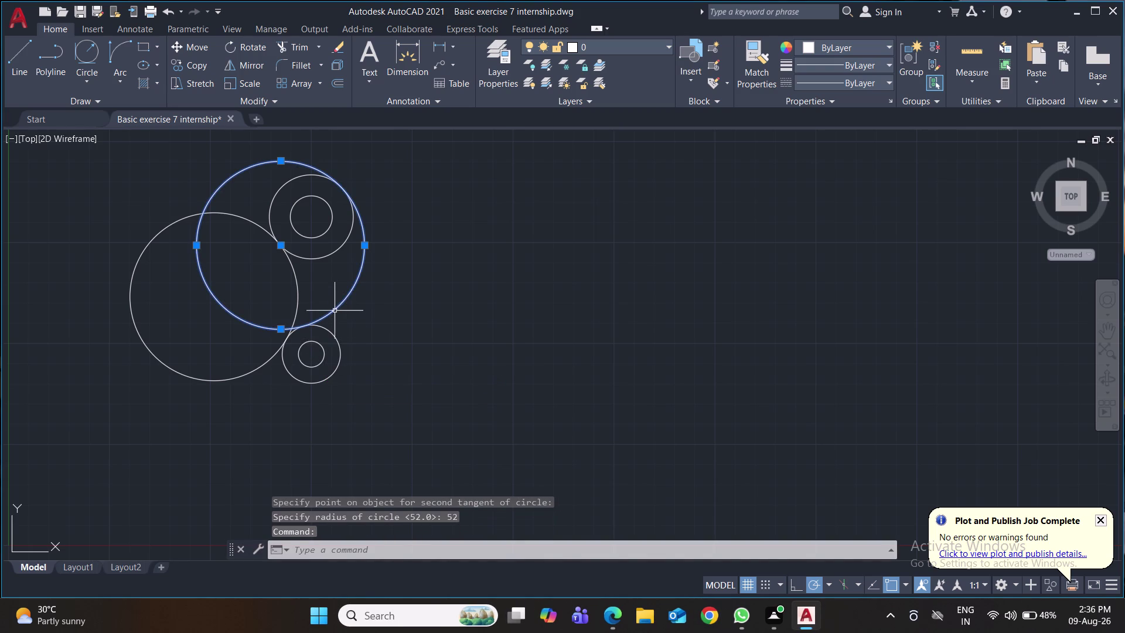
key(Delete)
click(83, 46)
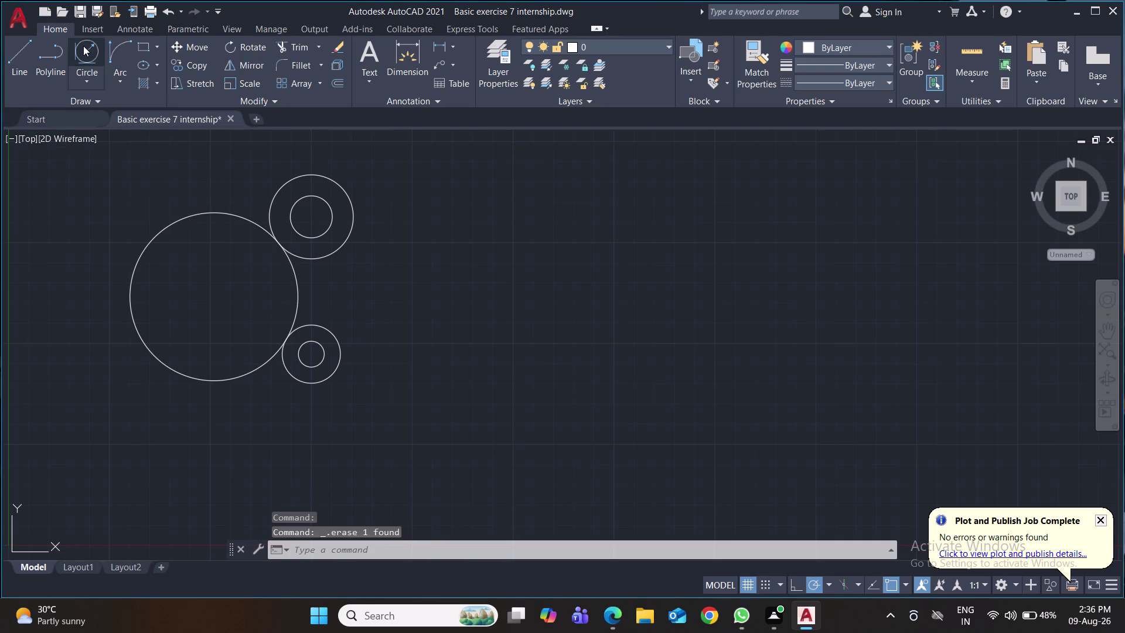
click(310, 384)
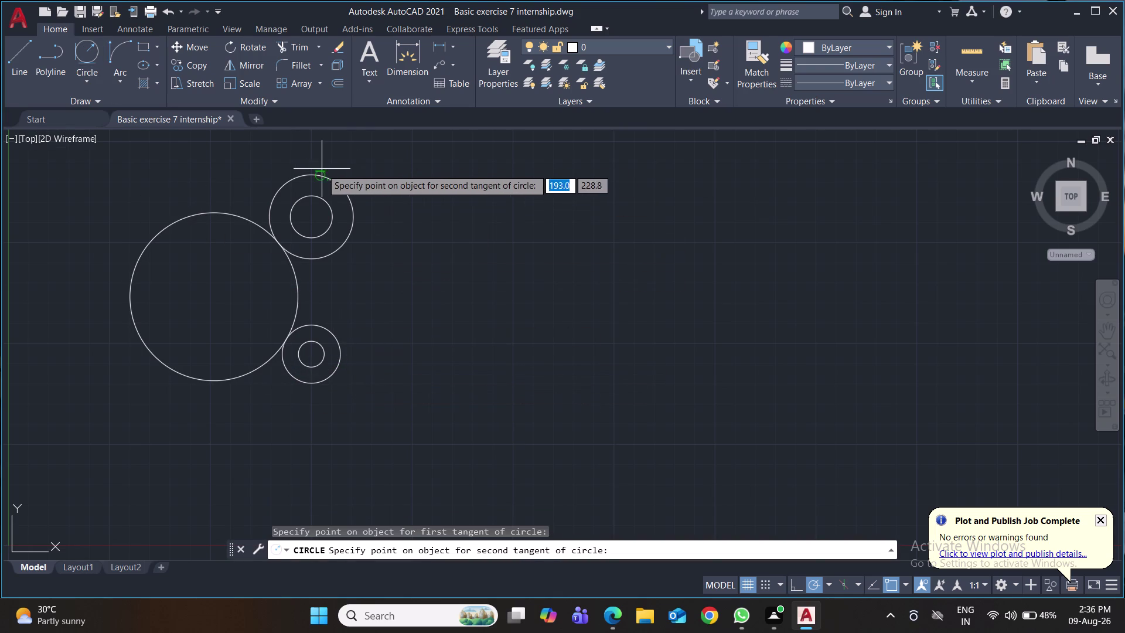
click(313, 176)
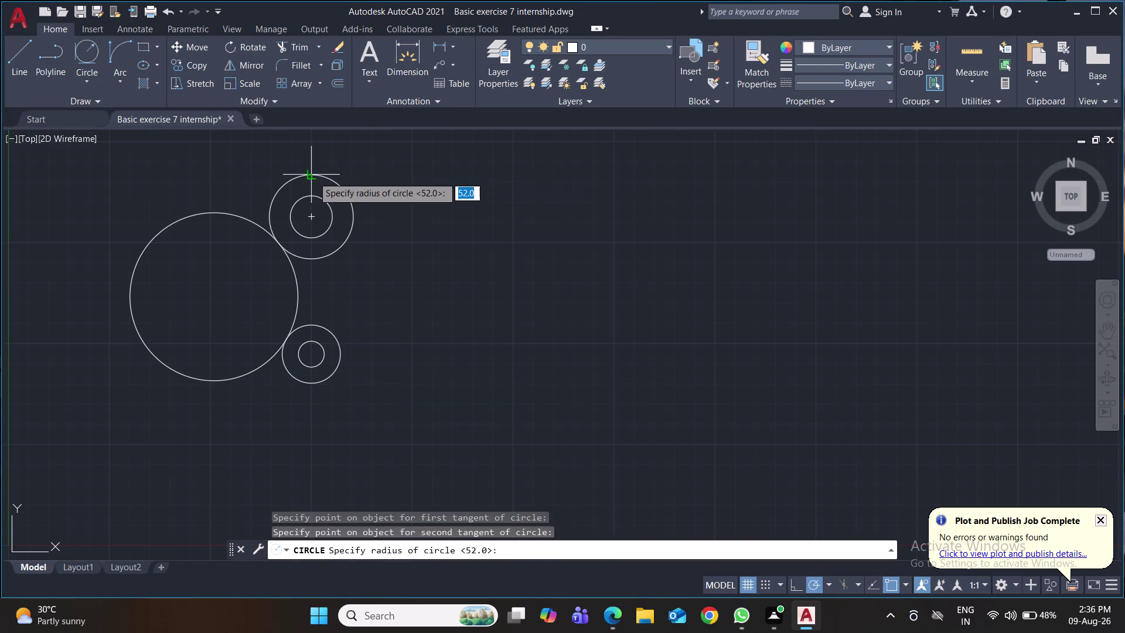
text(52)
key(Return)
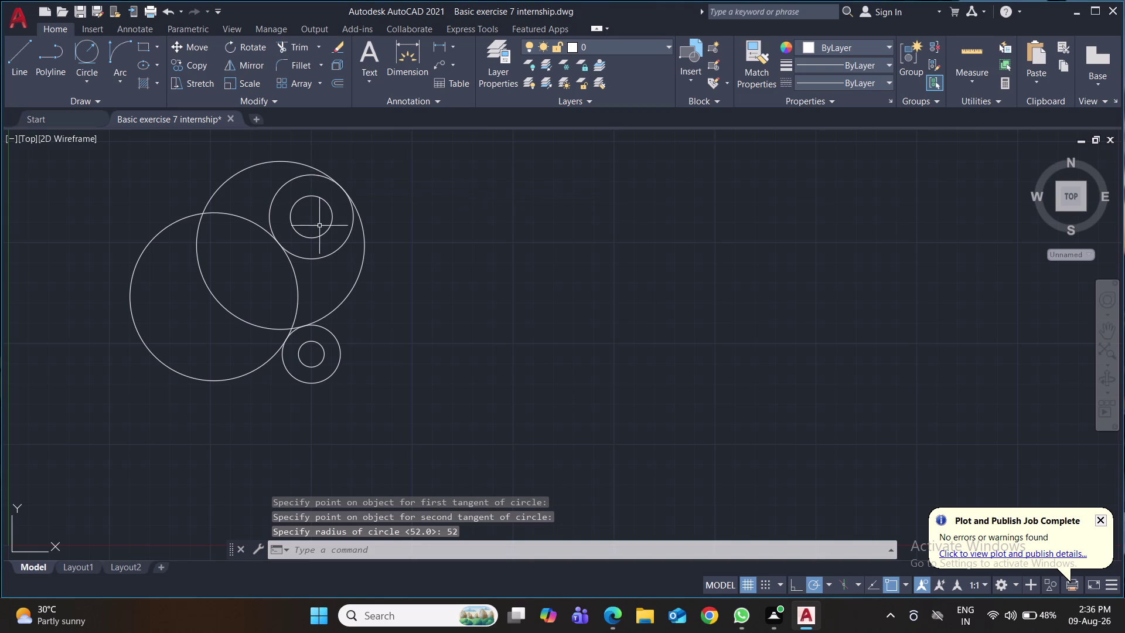
click(350, 290)
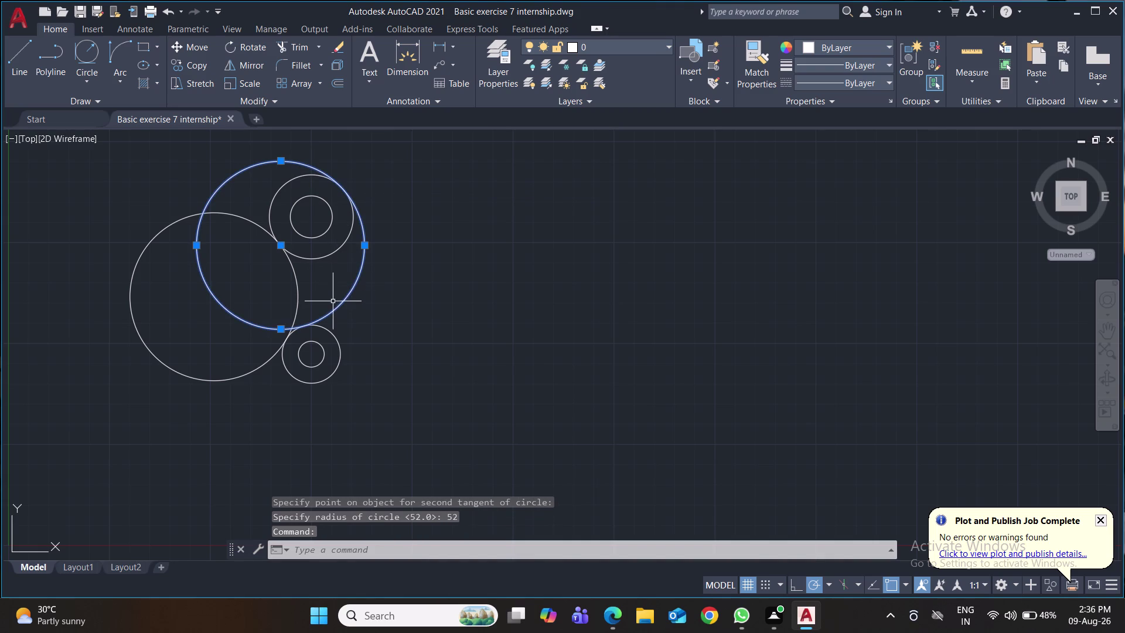
key(Delete)
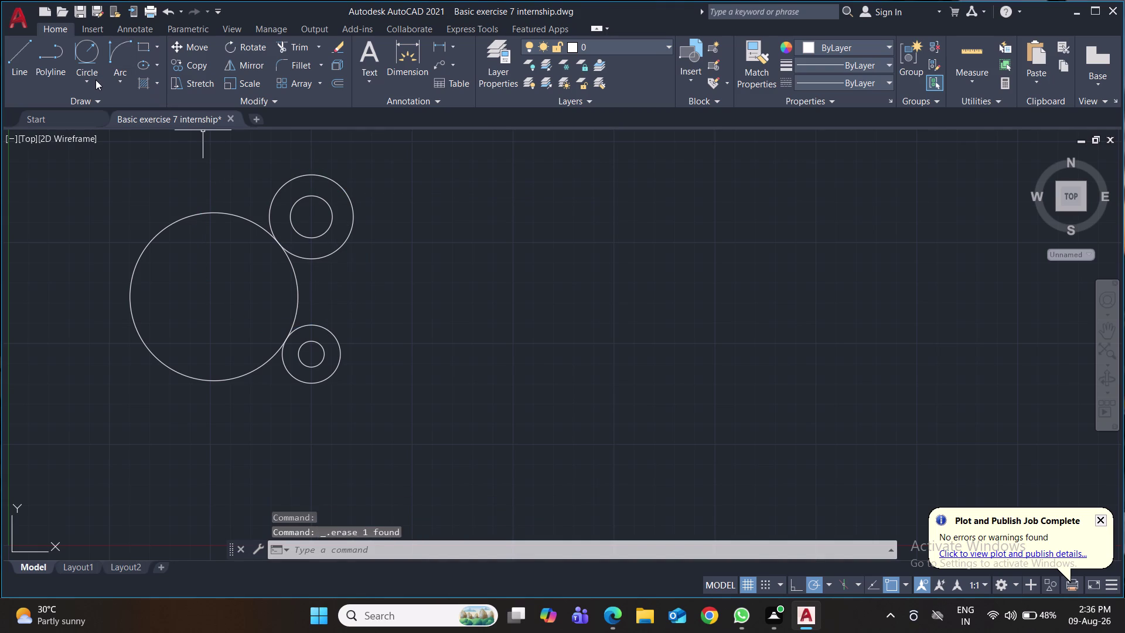
click(96, 79)
click(119, 81)
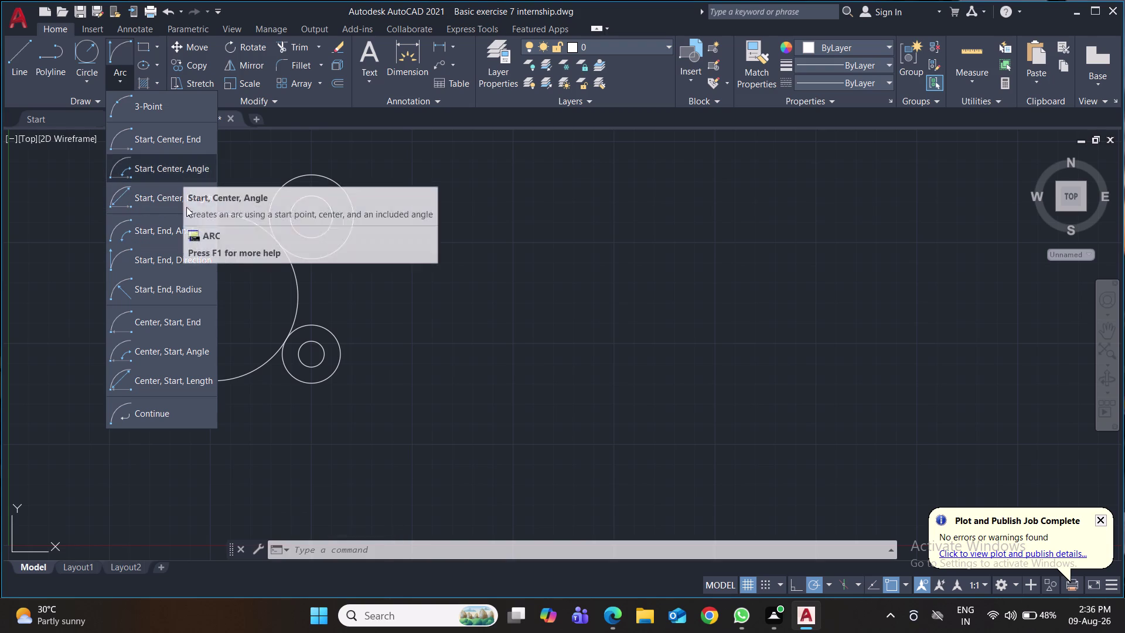
click(190, 290)
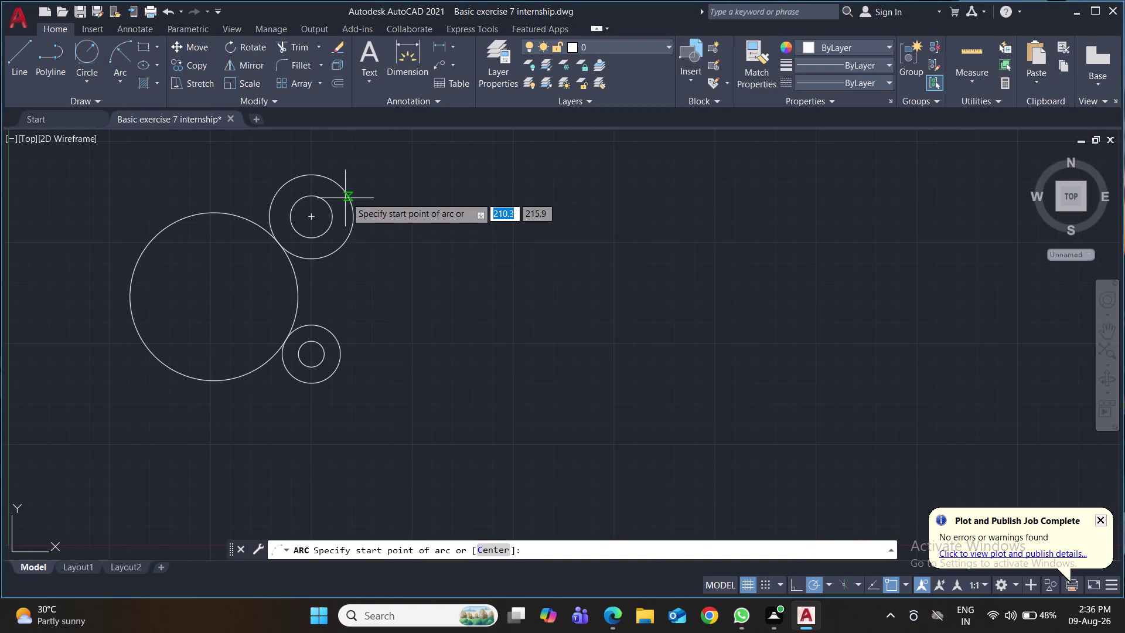
click(307, 174)
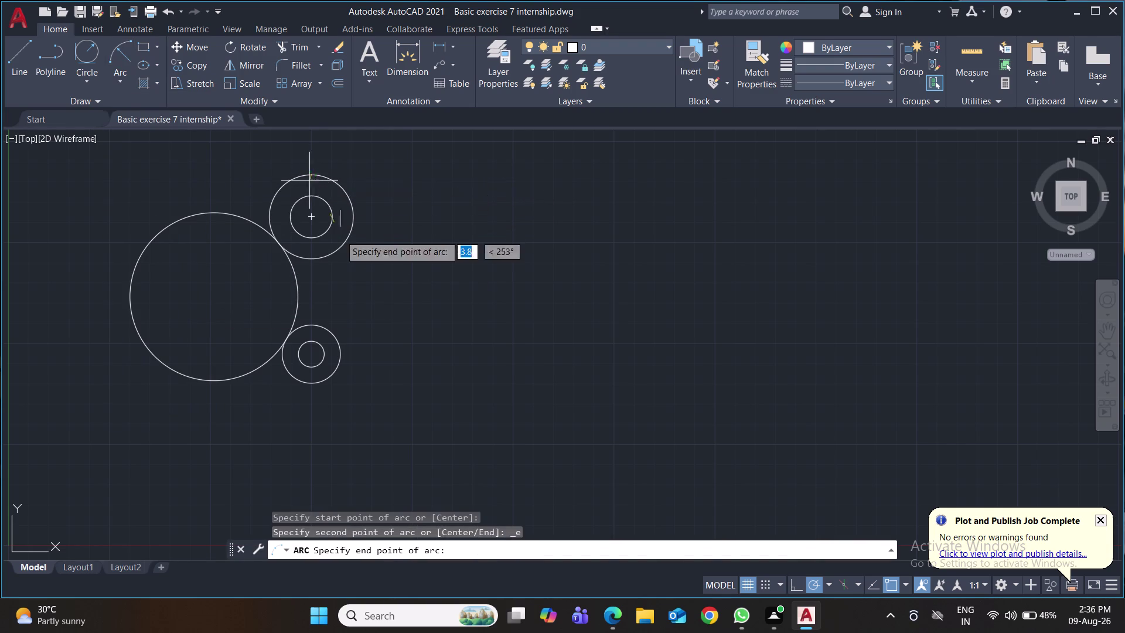
click(312, 381)
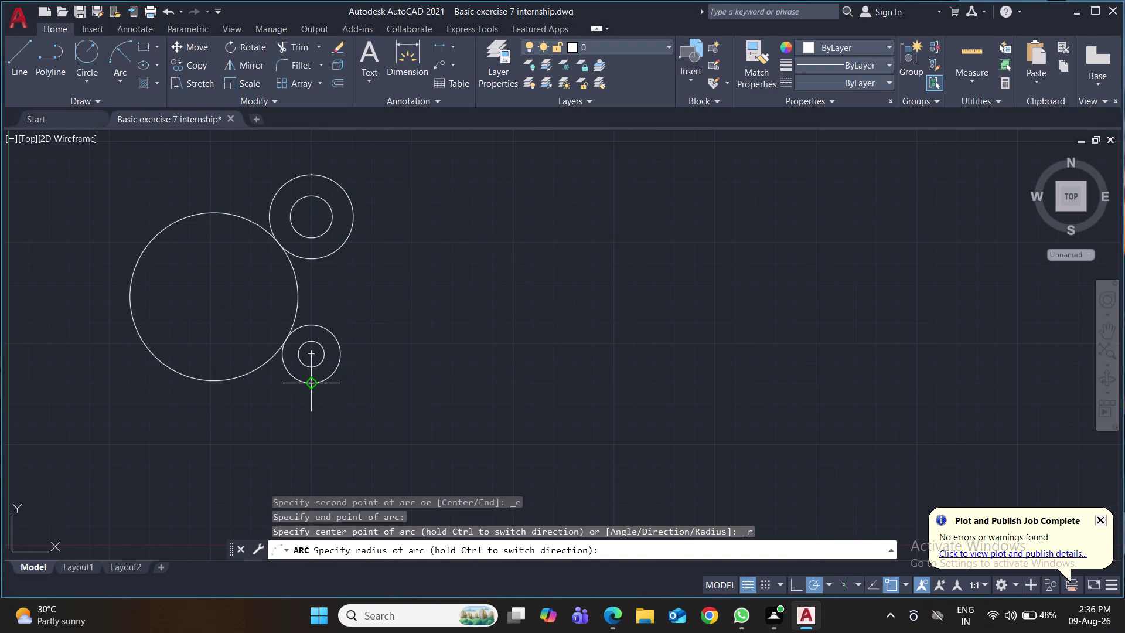
text(52)
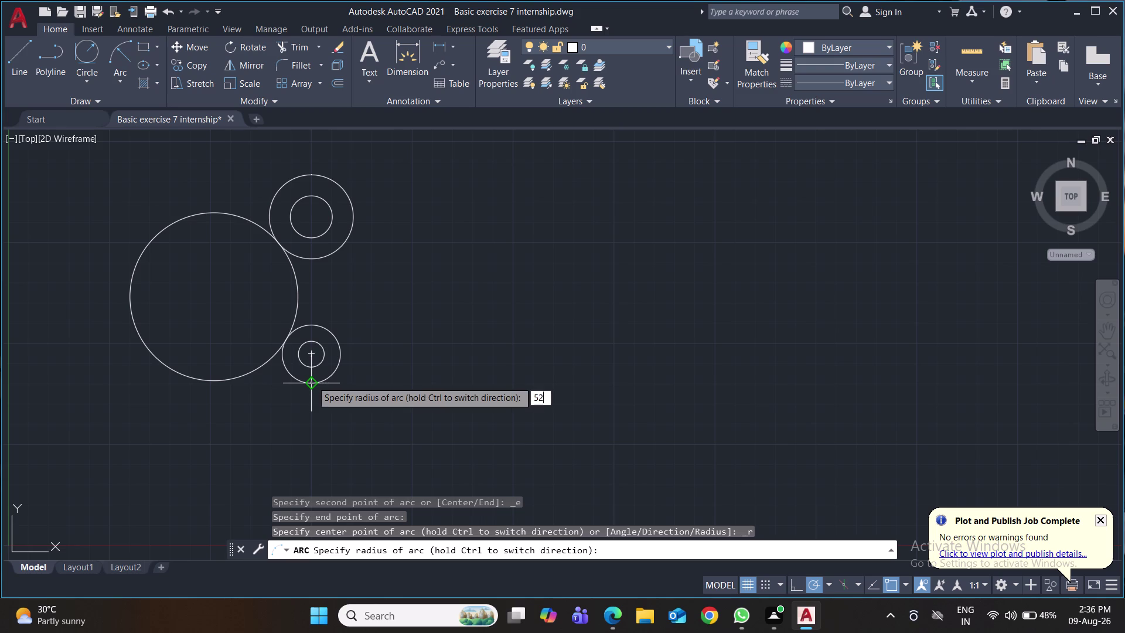
key(Return)
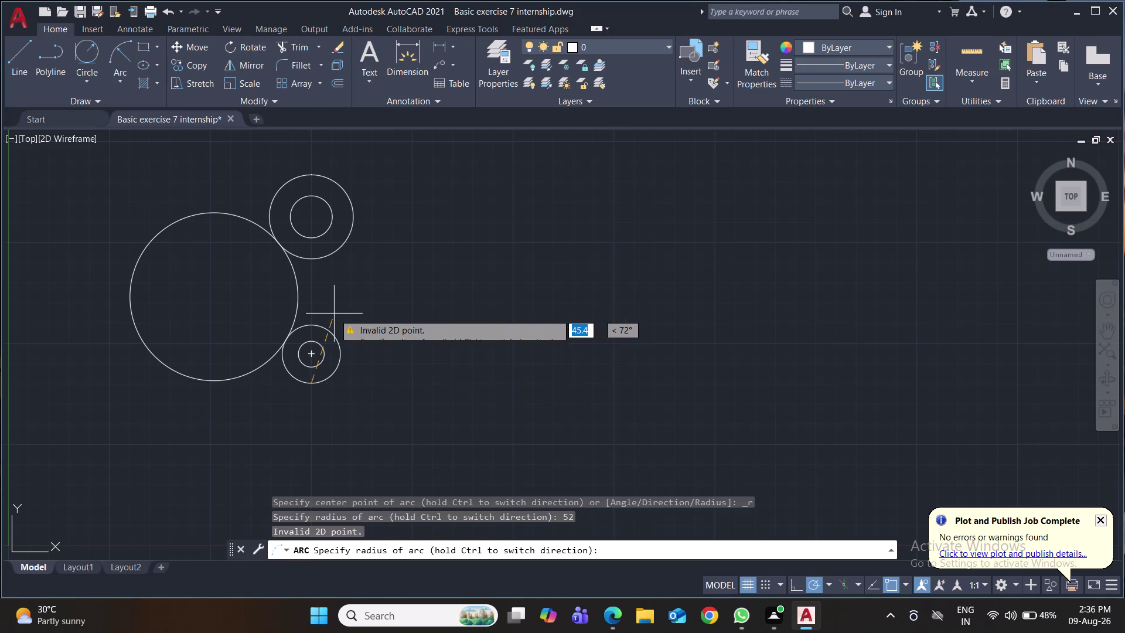
text(52)
key(Return)
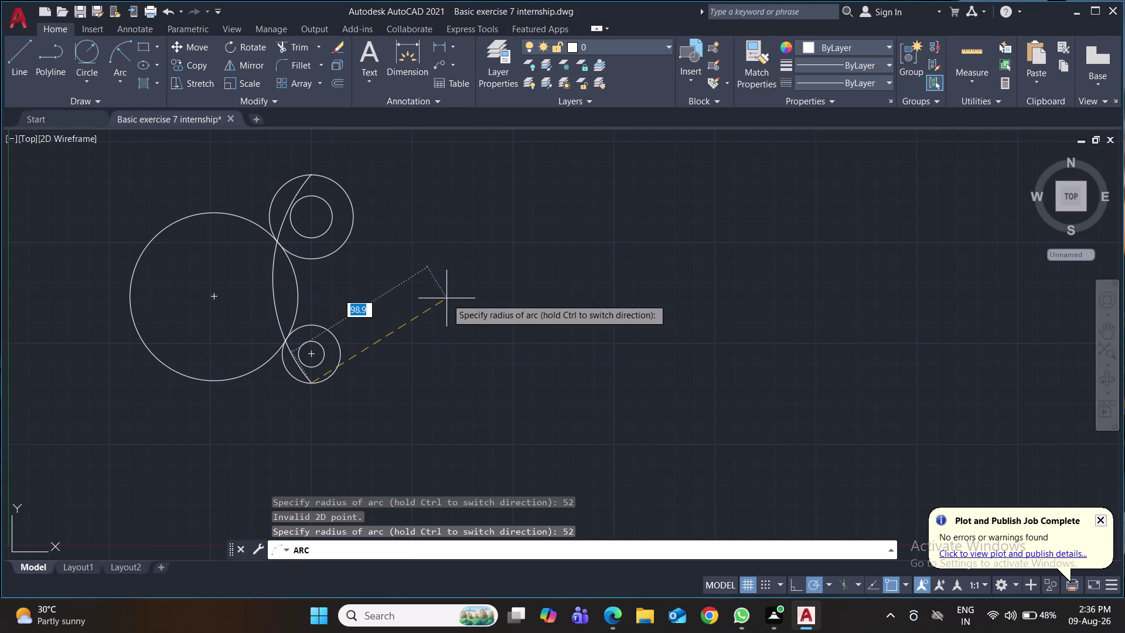
key(Escape)
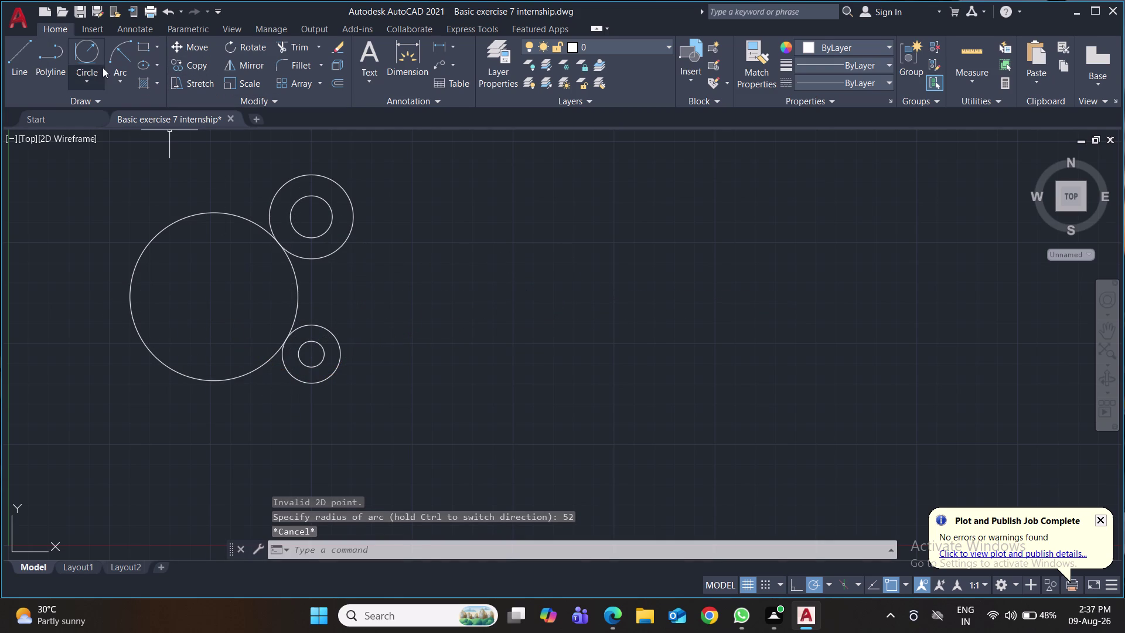
click(119, 48)
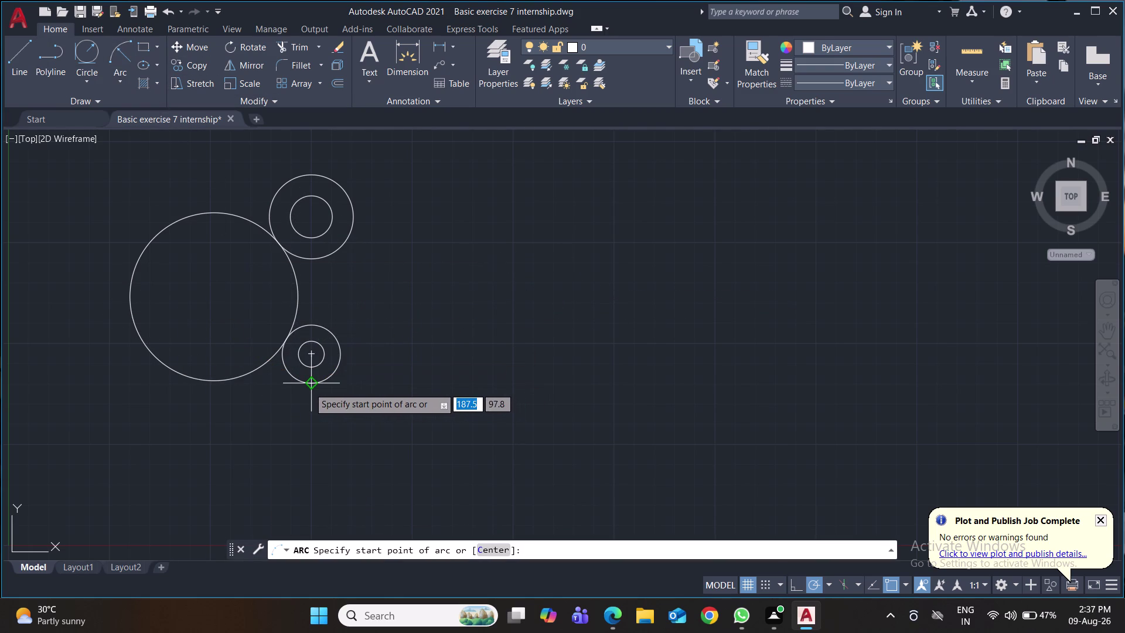
click(309, 386)
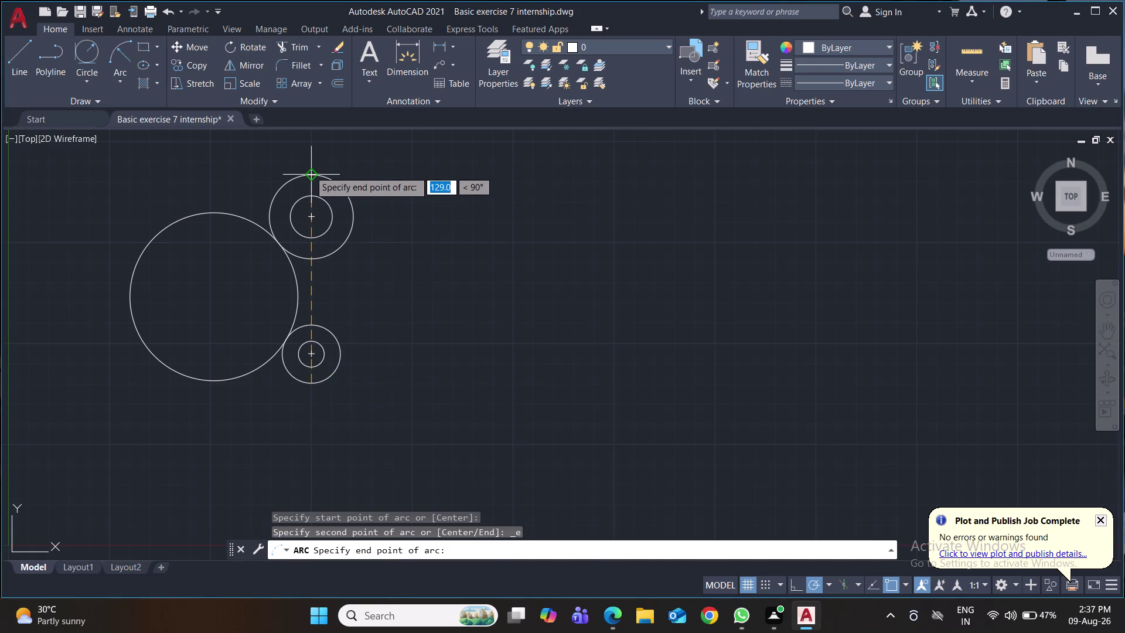
click(309, 171)
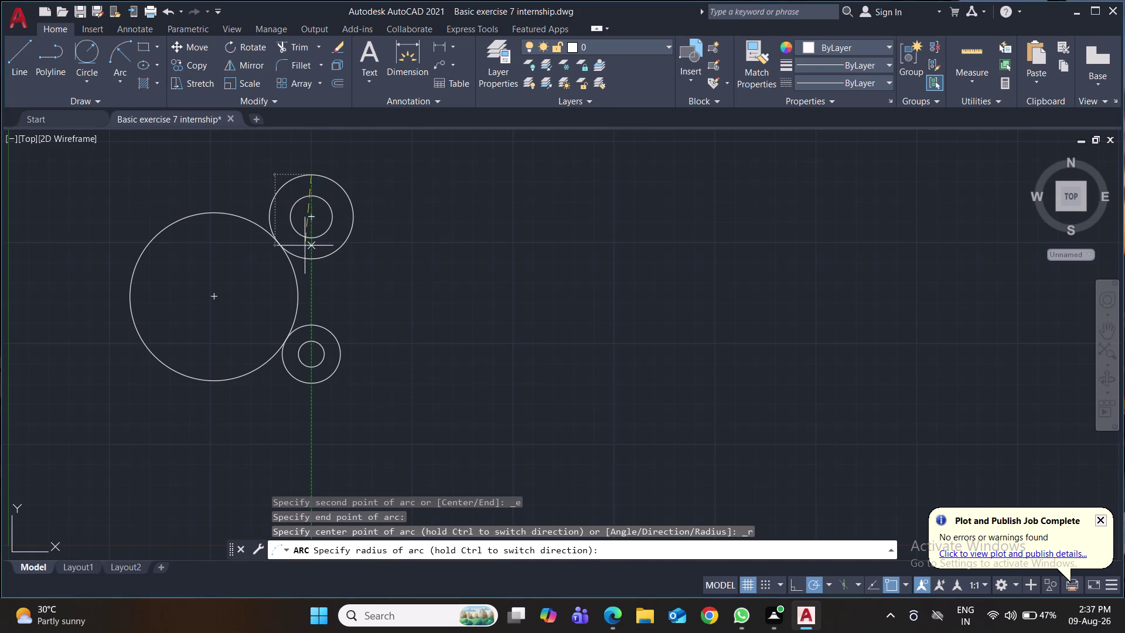
text(52)
key(Return)
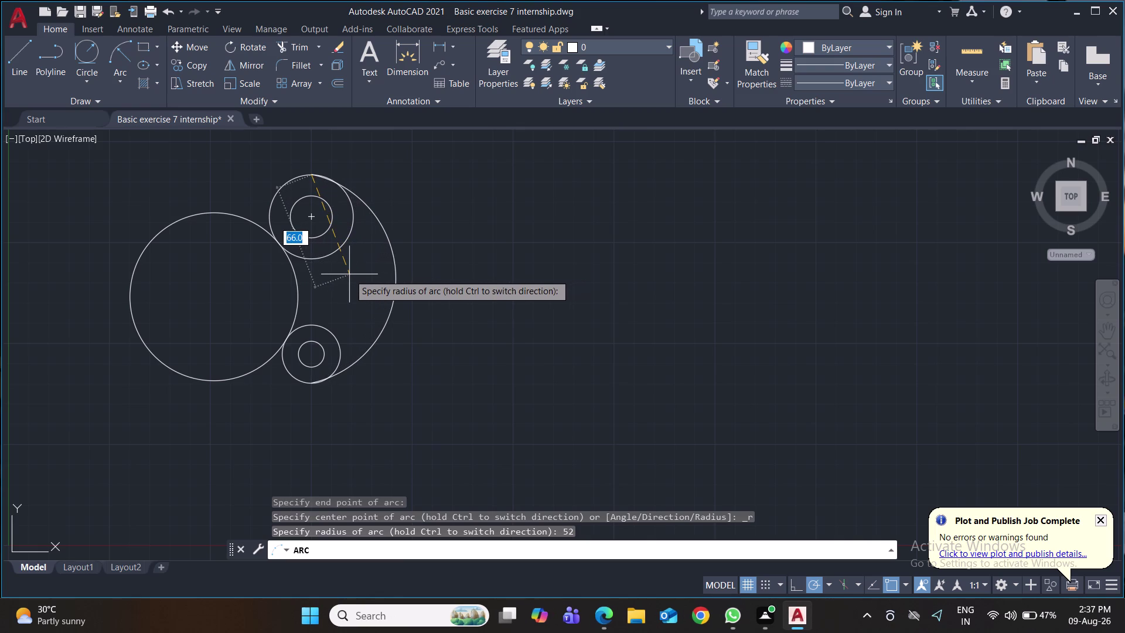
click(350, 274)
click(396, 280)
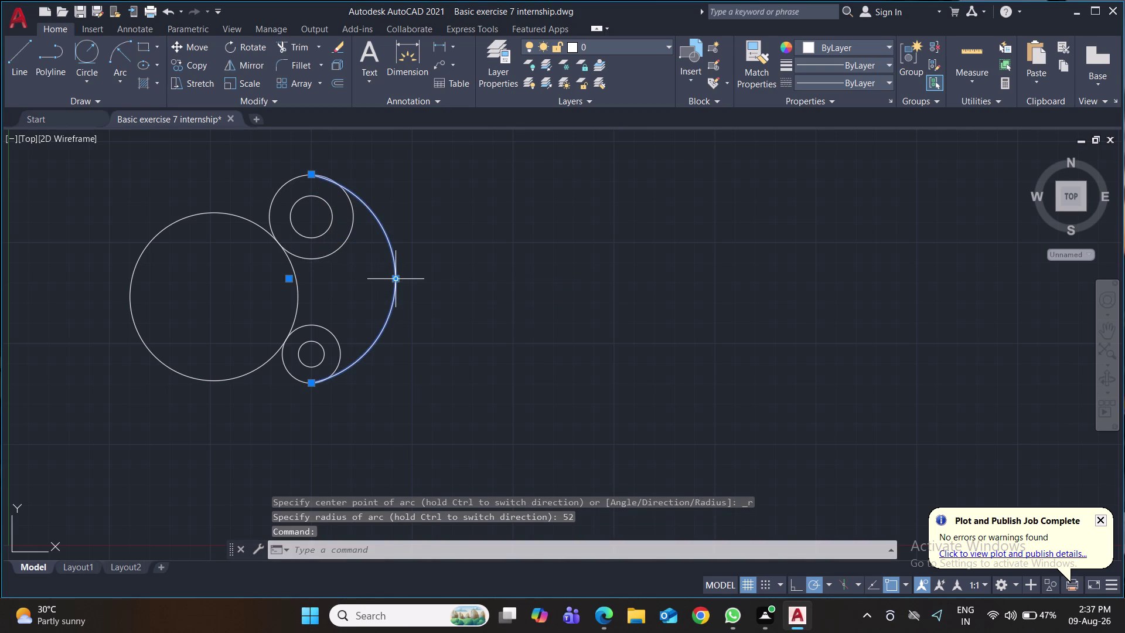
key(Delete)
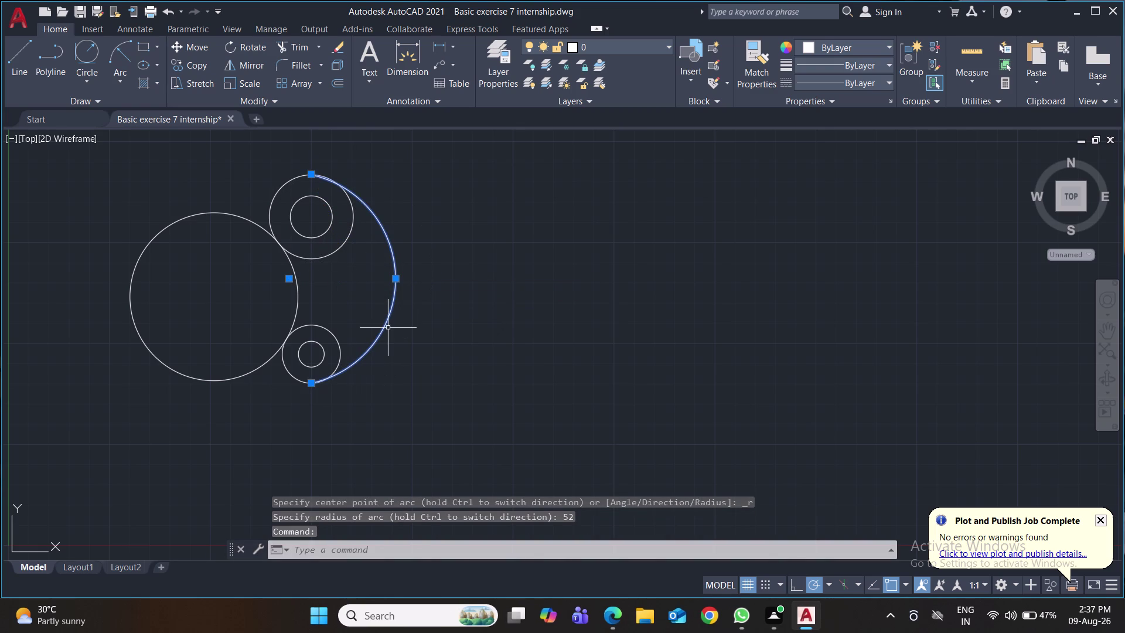
key(Delete)
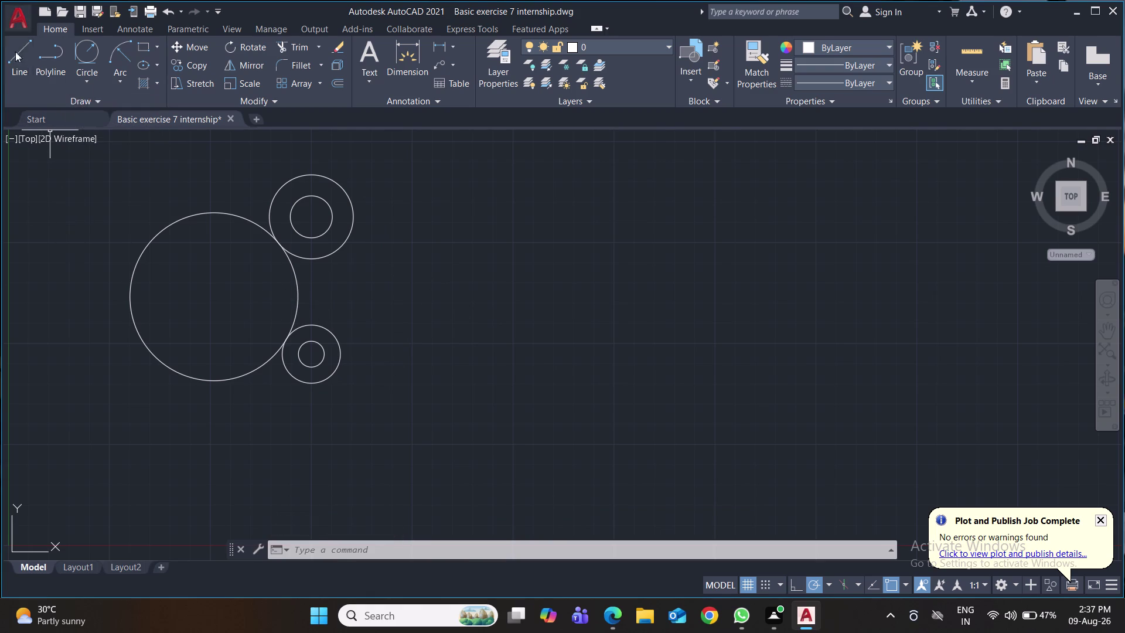
click(82, 100)
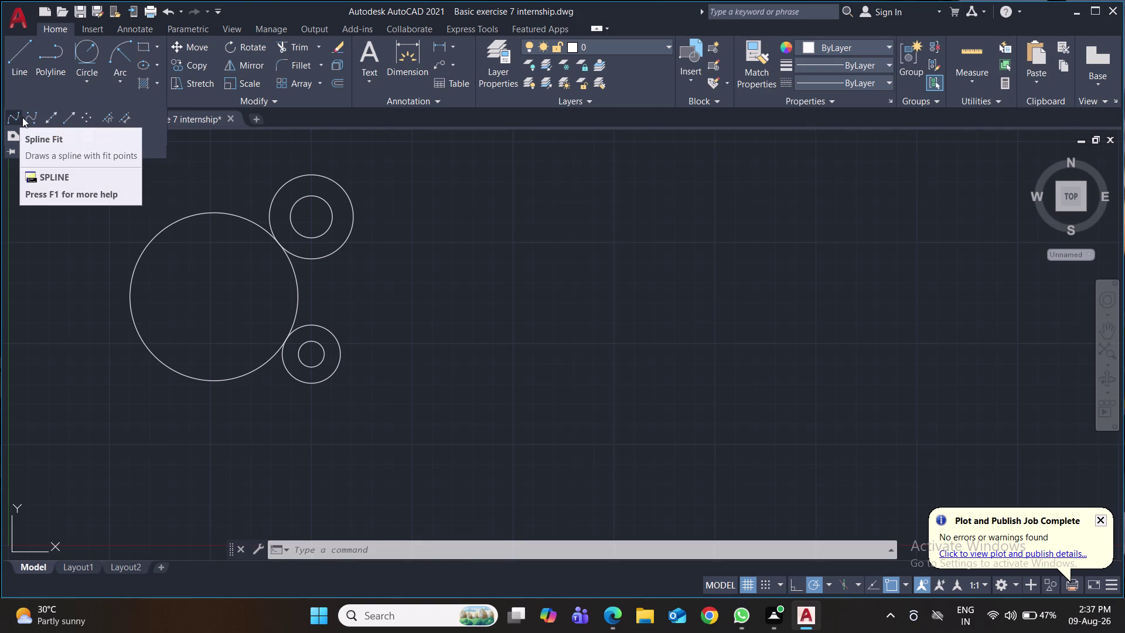
click(17, 118)
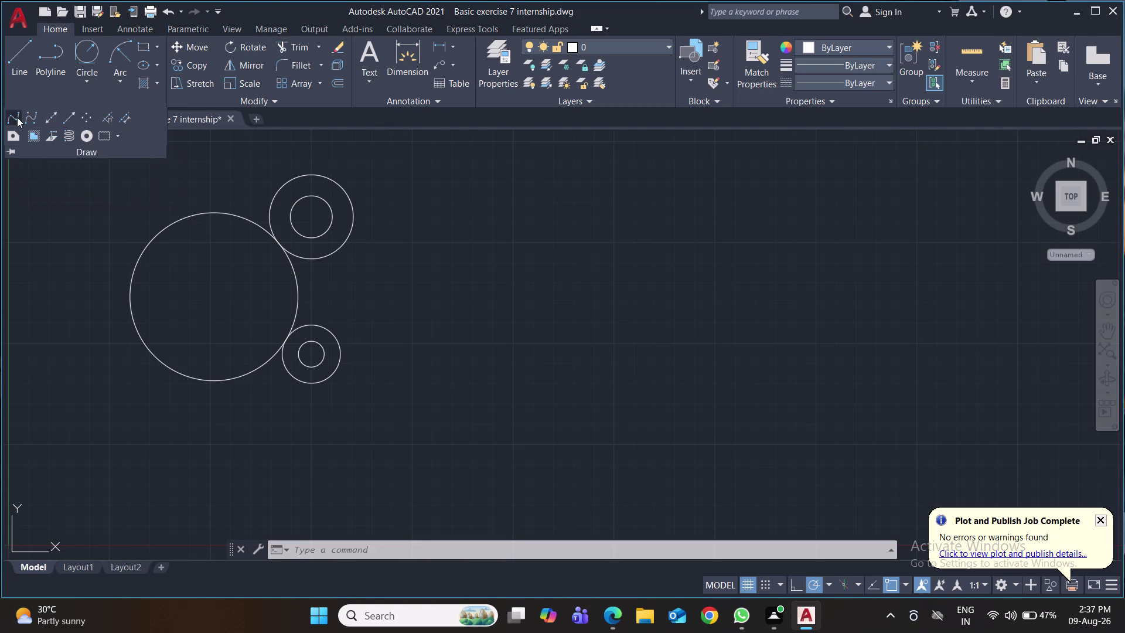
click(356, 217)
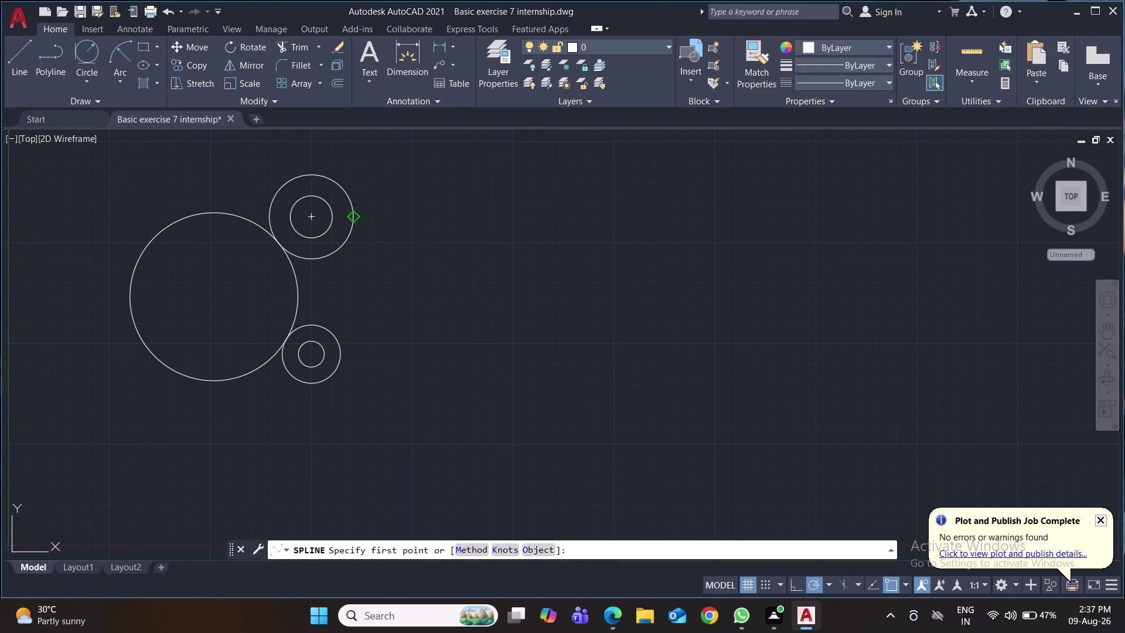
click(342, 355)
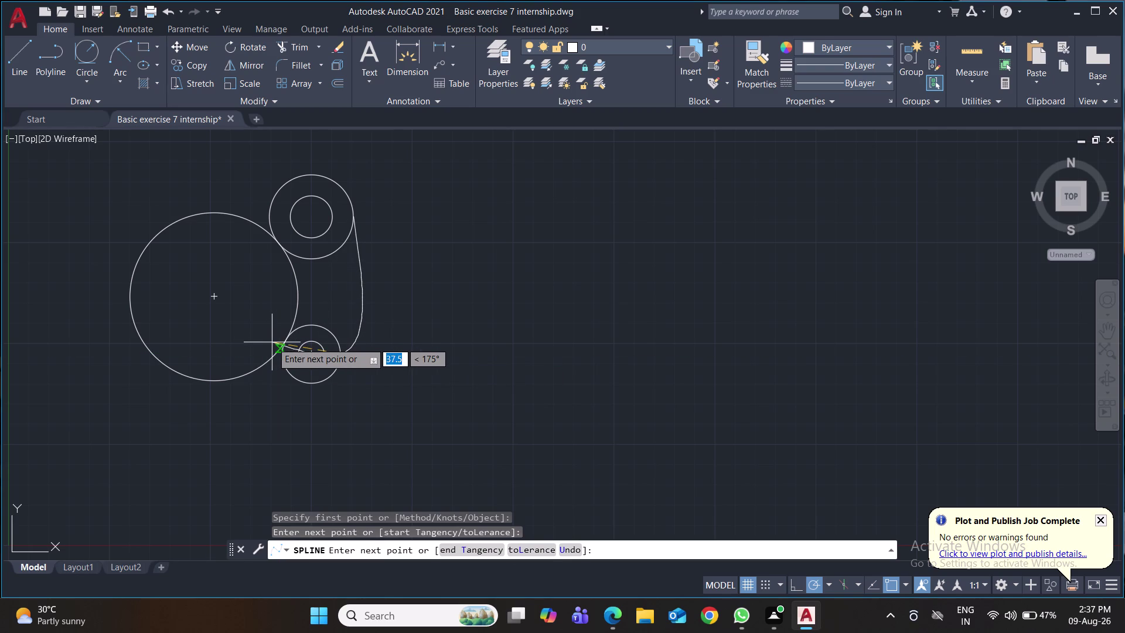
key(Escape)
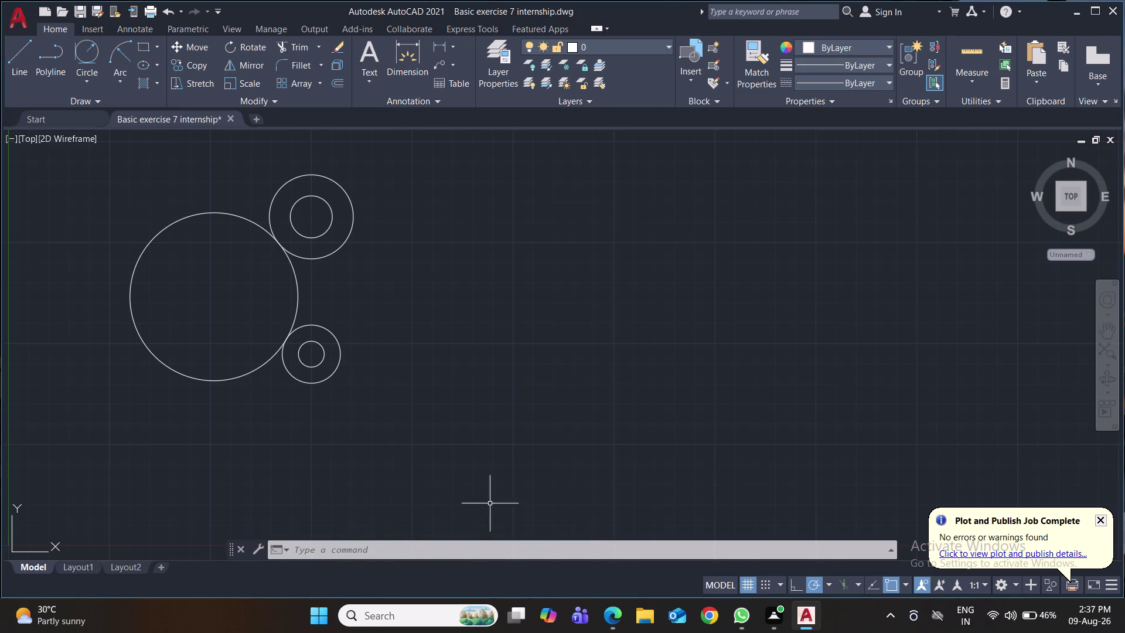
text(tr)
key(Return)
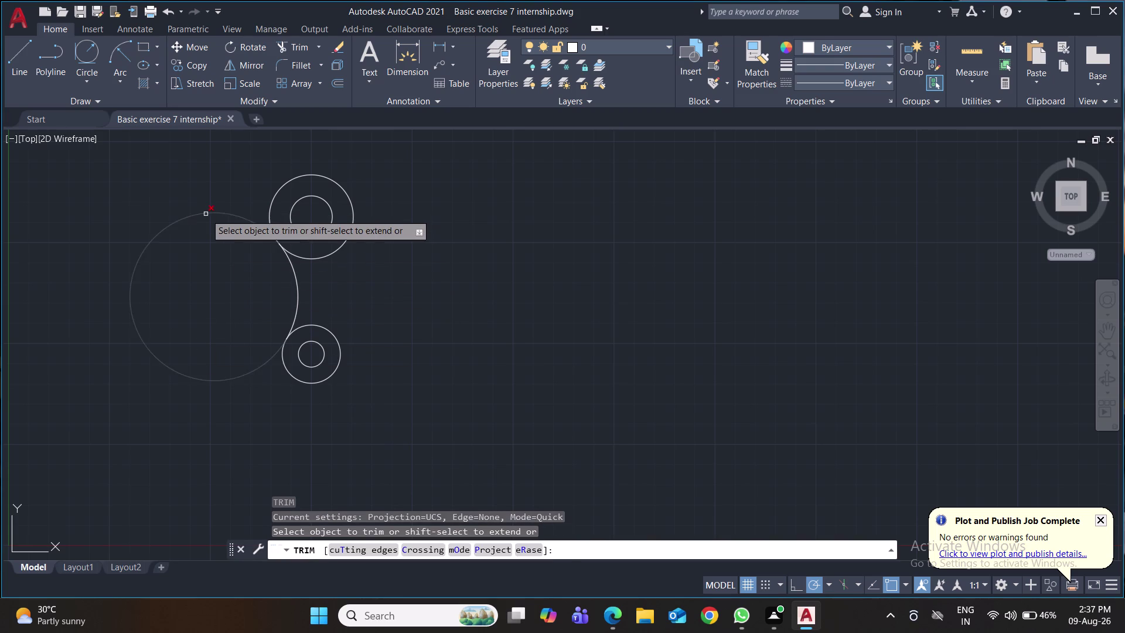
click(206, 214)
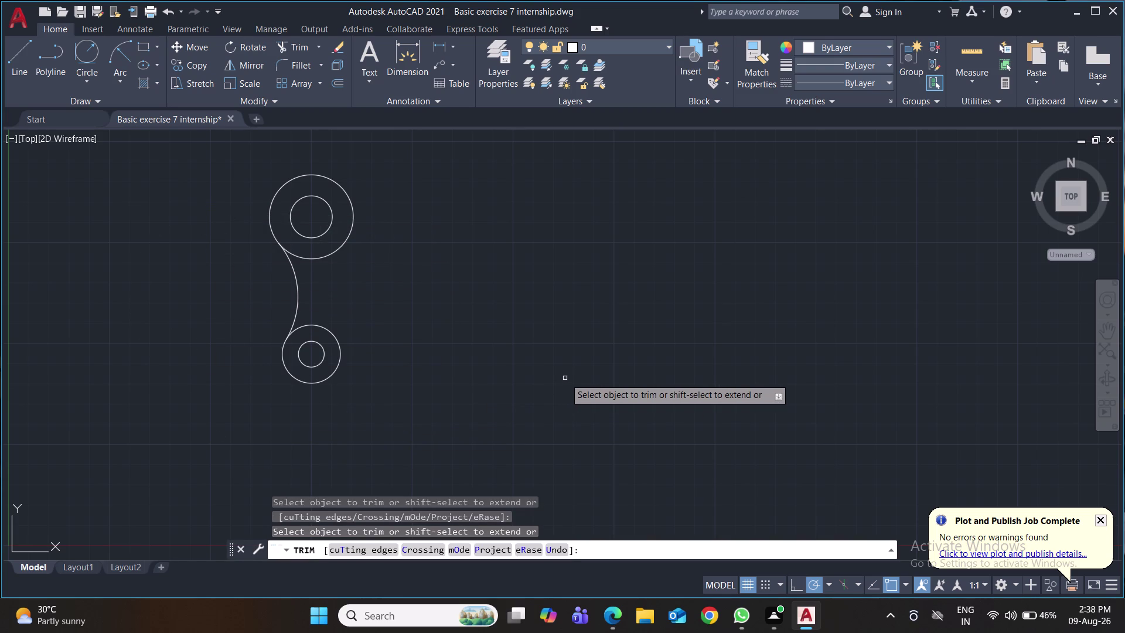
key(ctrl+s)
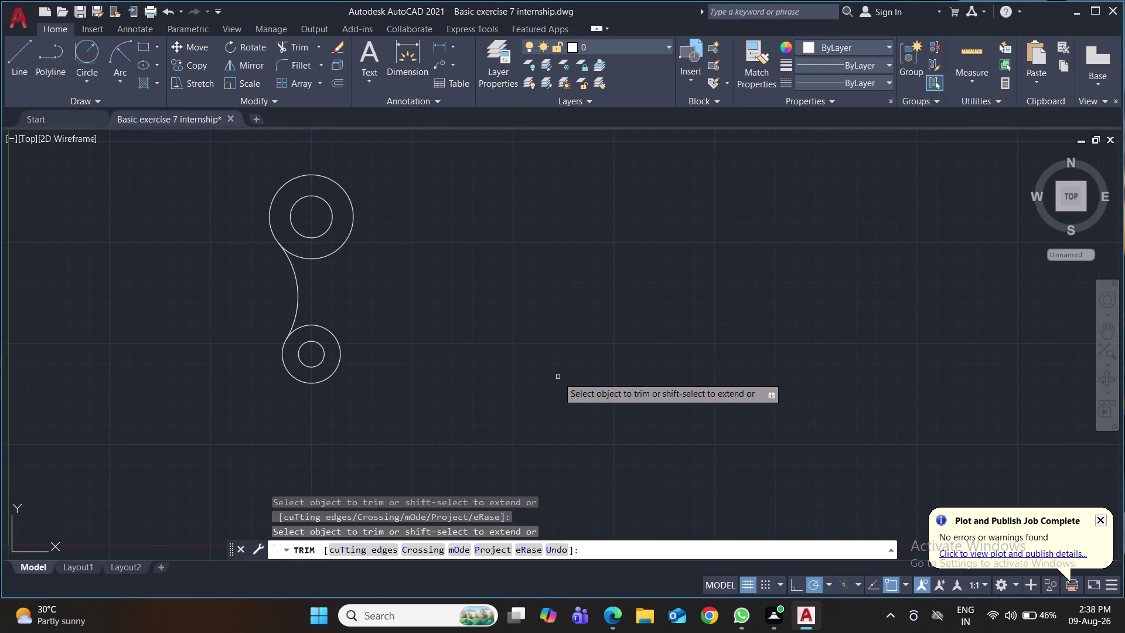
key(c)
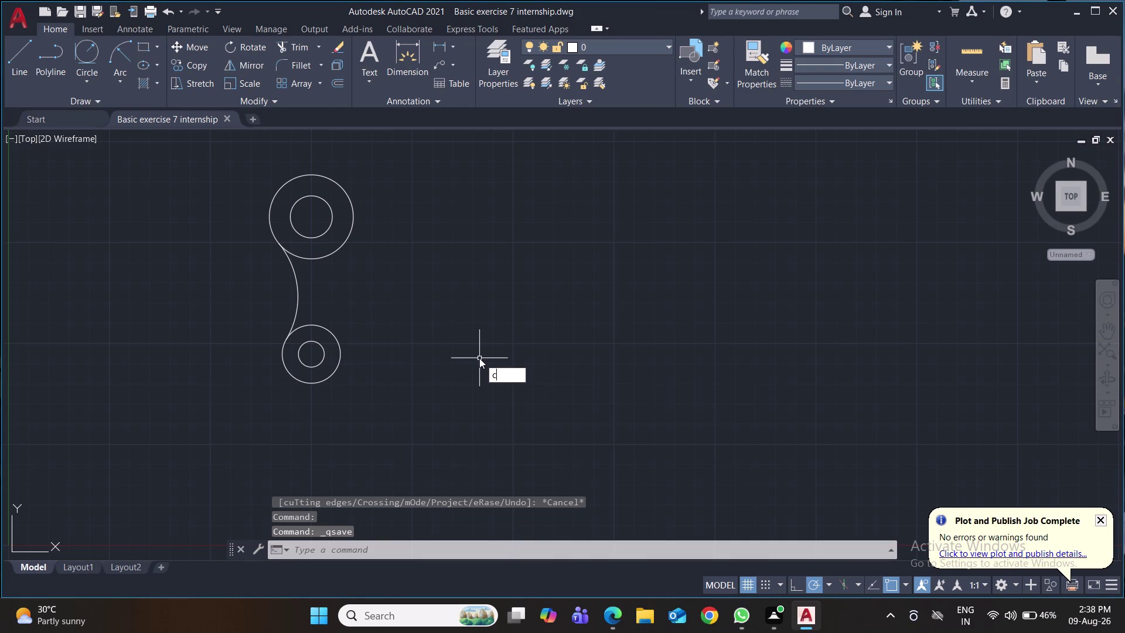
key(o)
key(Return)
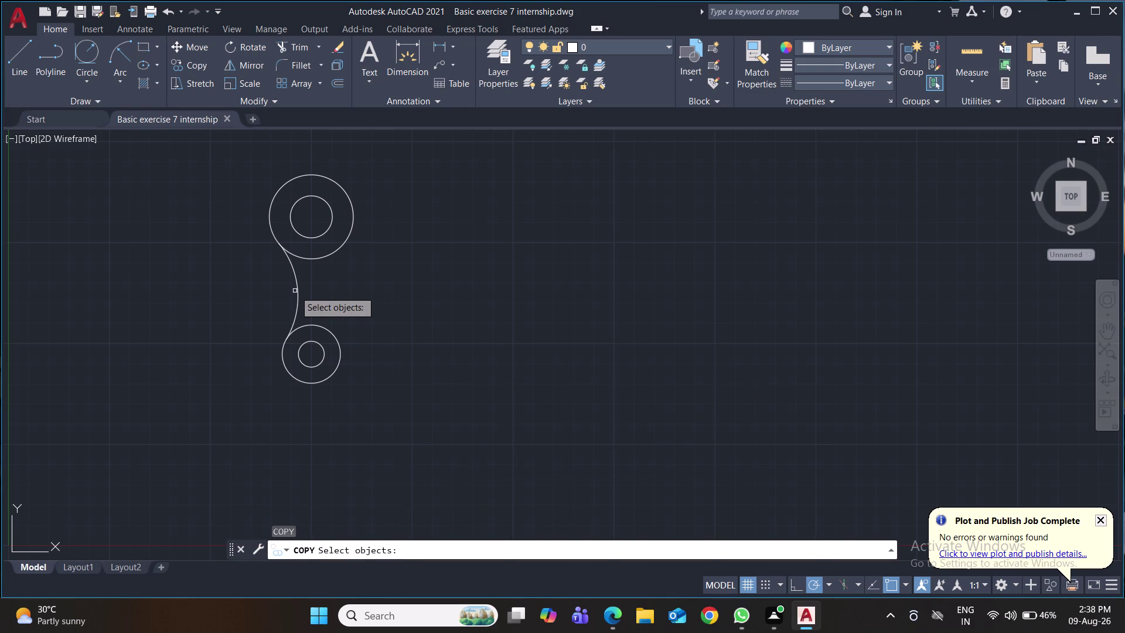
click(299, 292)
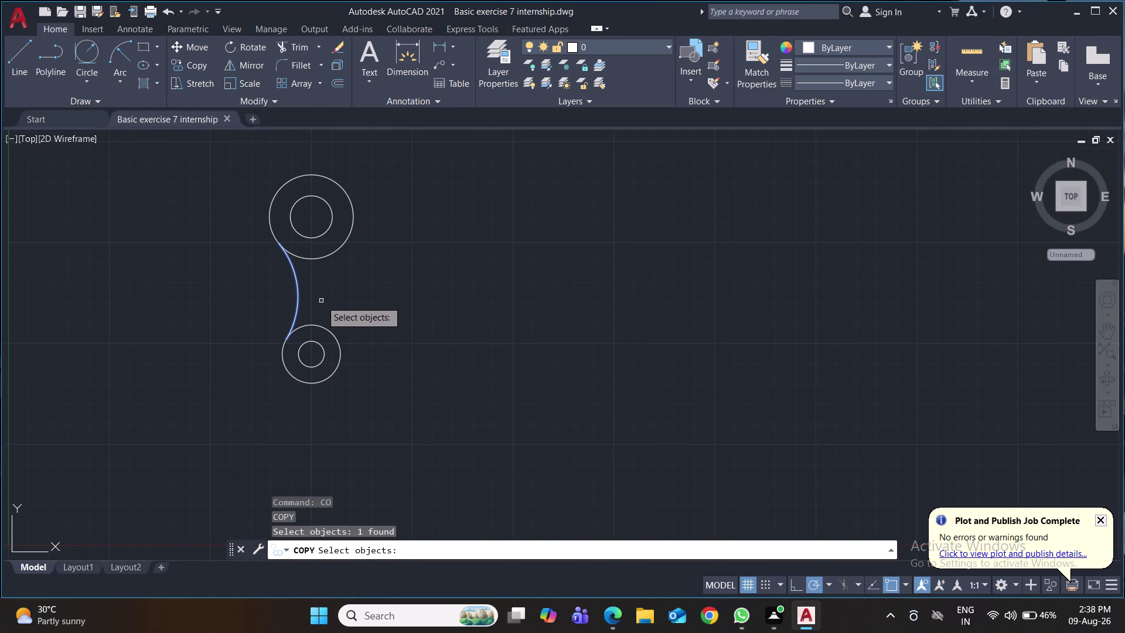
key(Return)
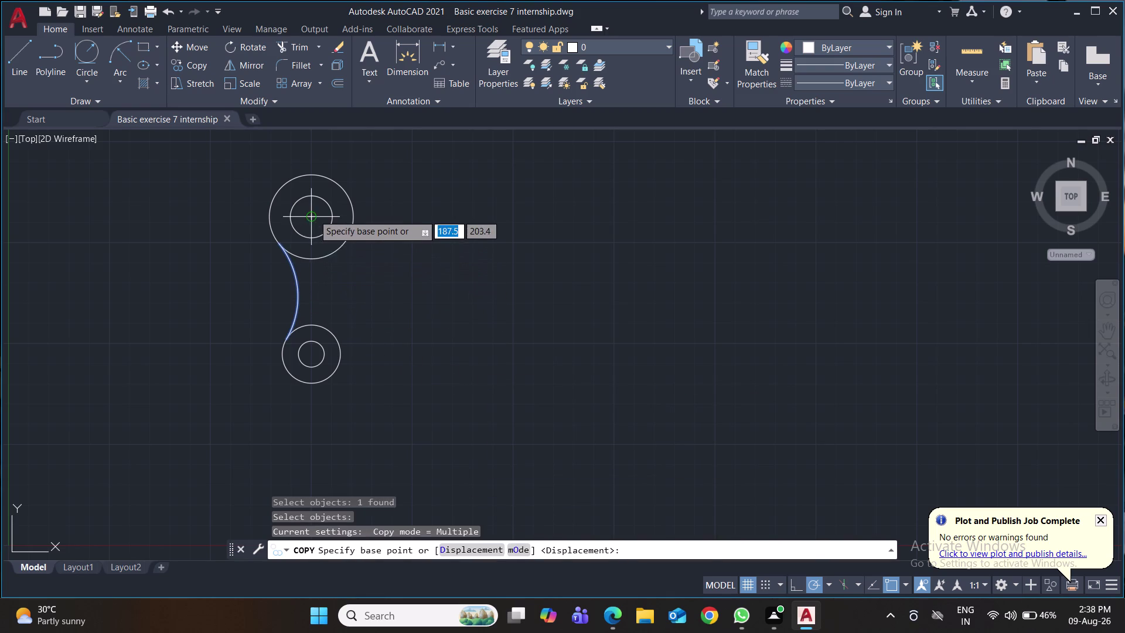
click(317, 290)
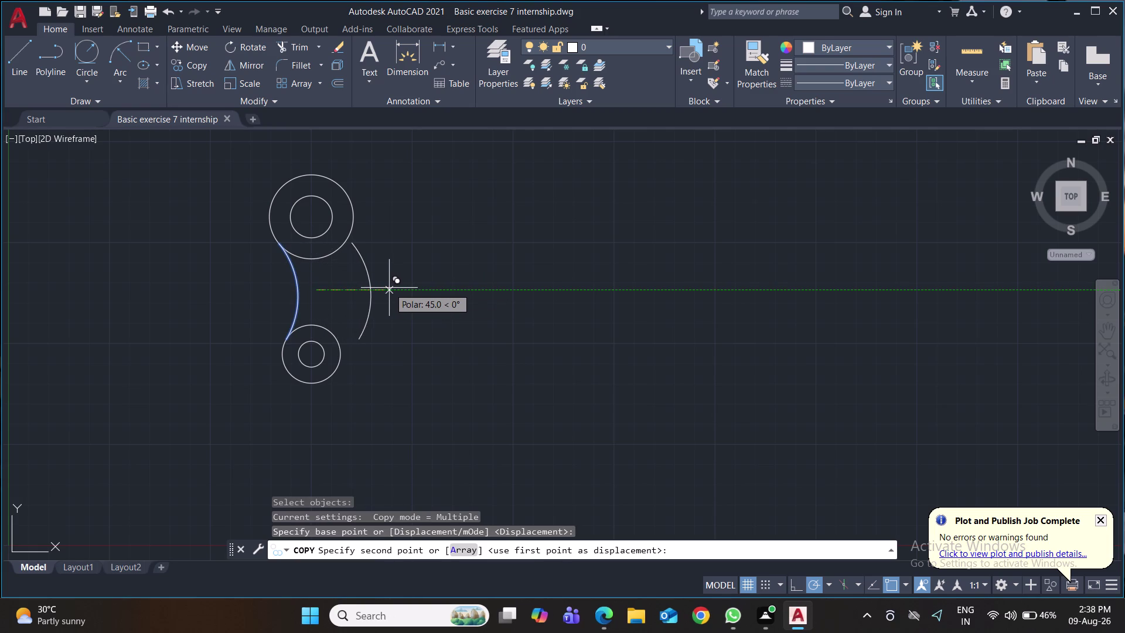
click(520, 283)
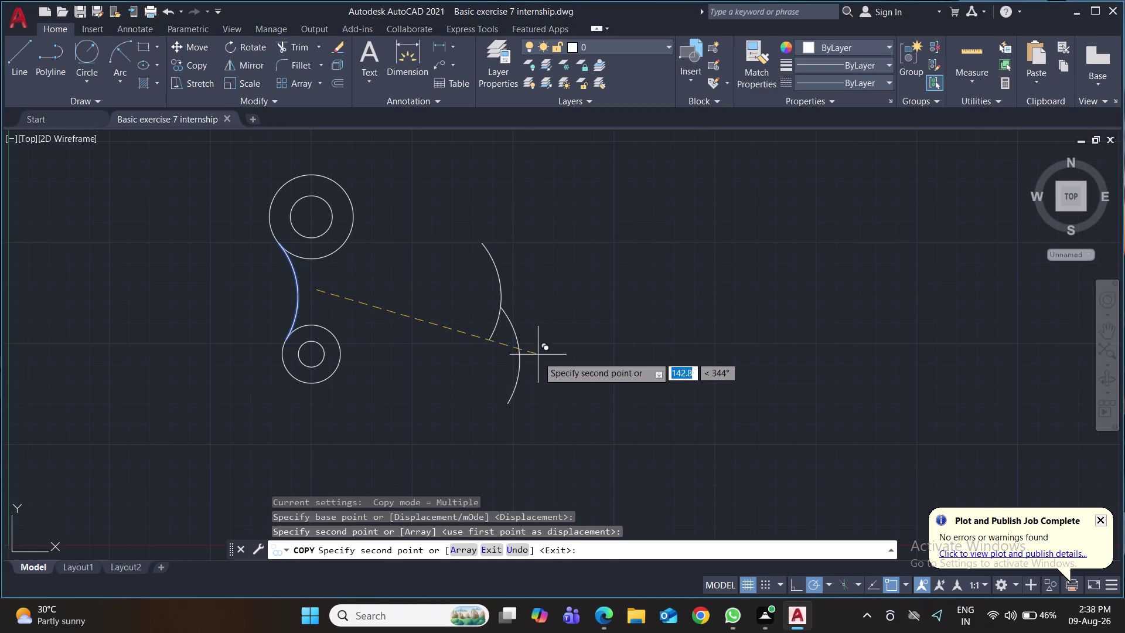
key(Escape)
key(ctrl+z)
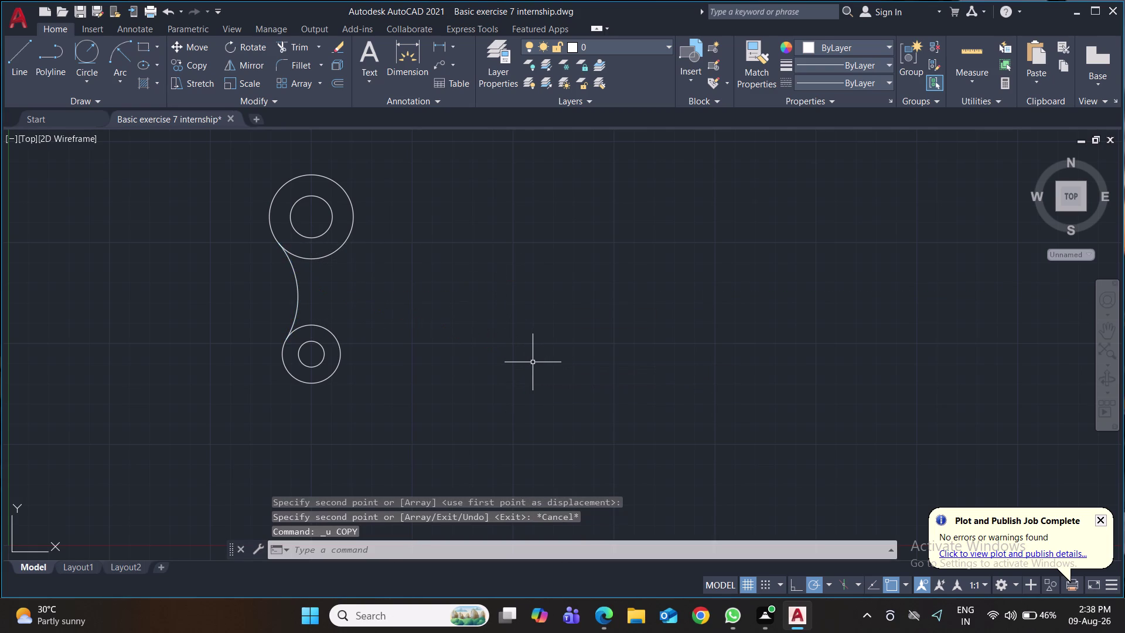
key(ctrl+s)
key(ctrl+s)
key(ctrl+s)
key(ctrl+s)
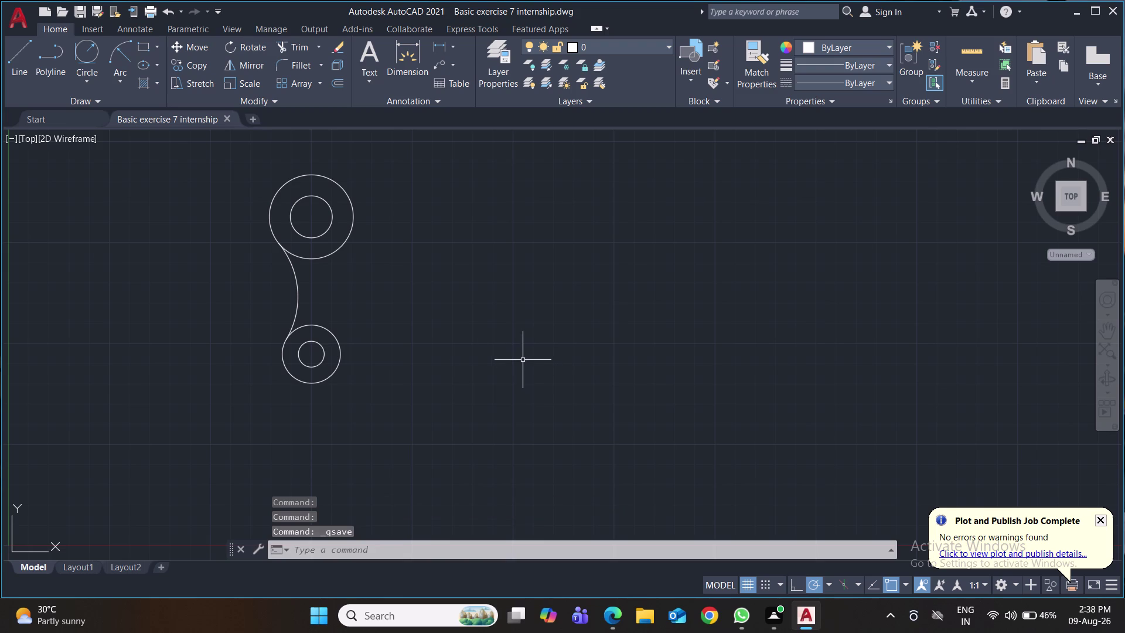
click(121, 86)
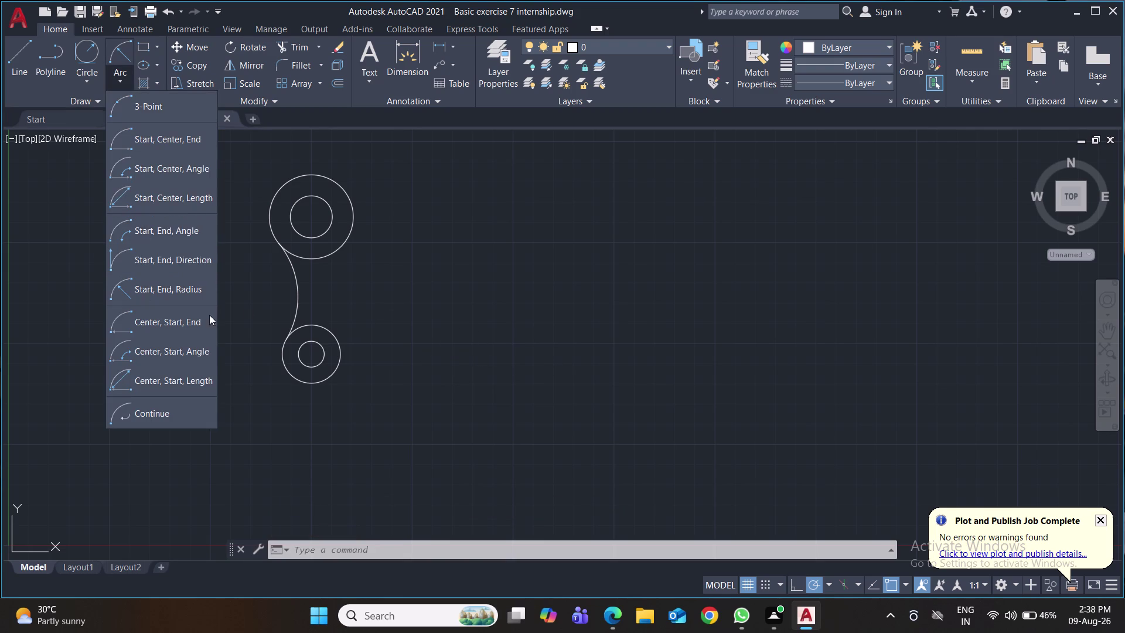
click(197, 198)
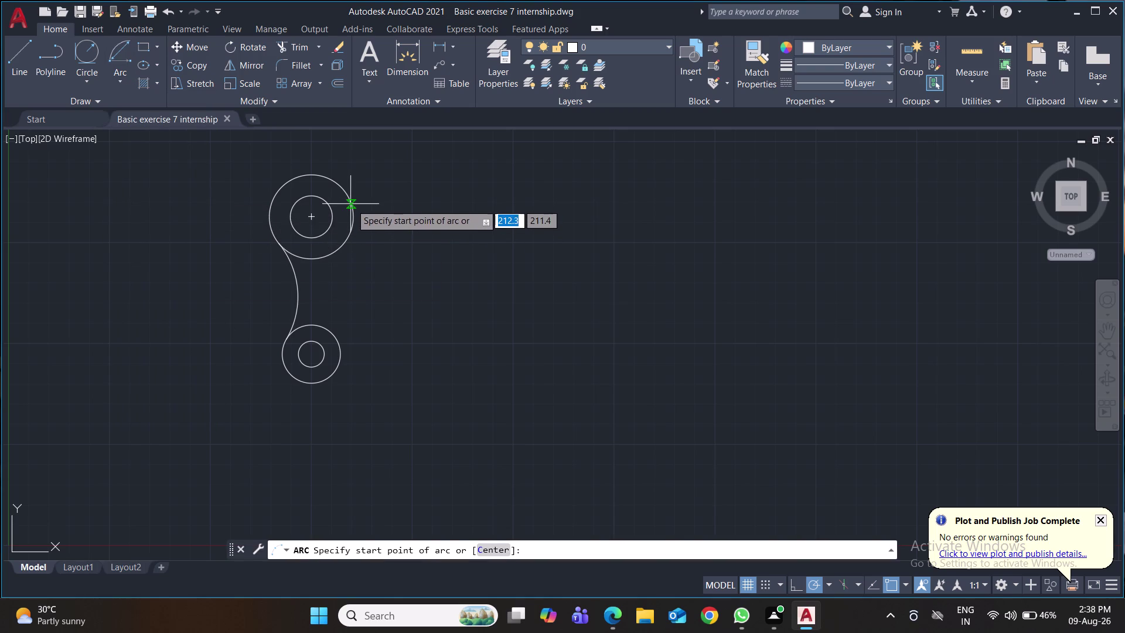
click(352, 216)
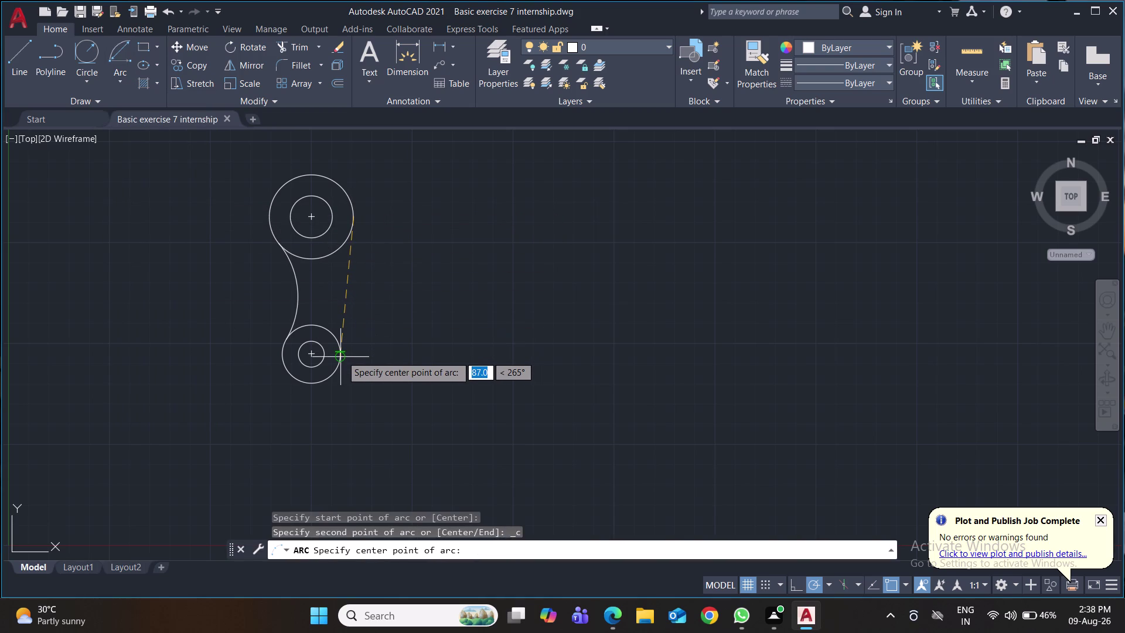
click(344, 351)
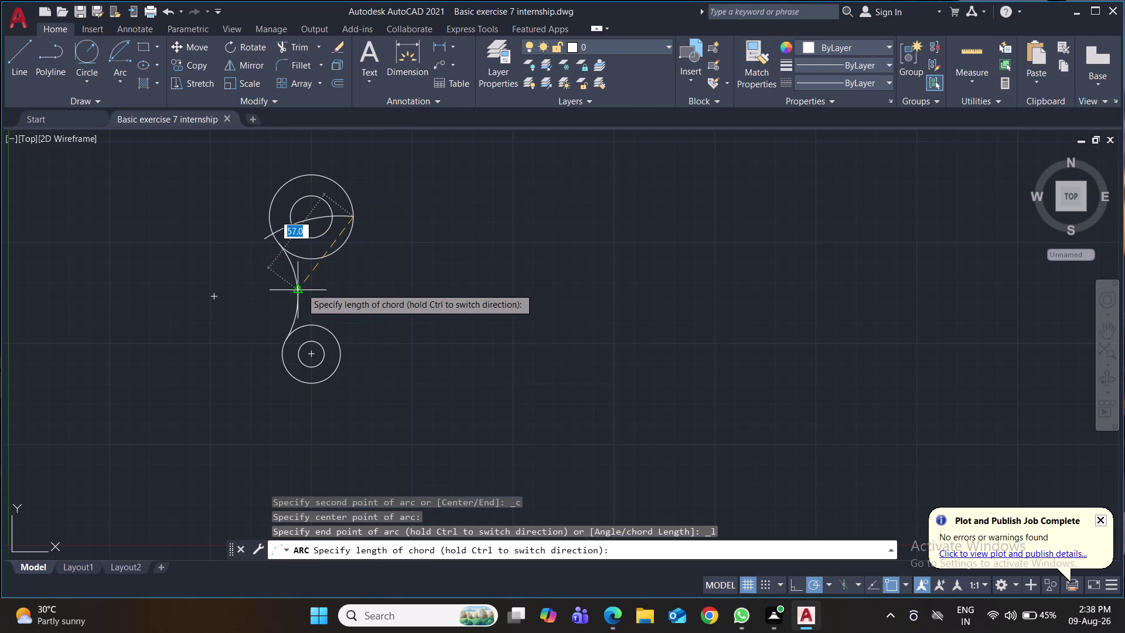
key(Escape)
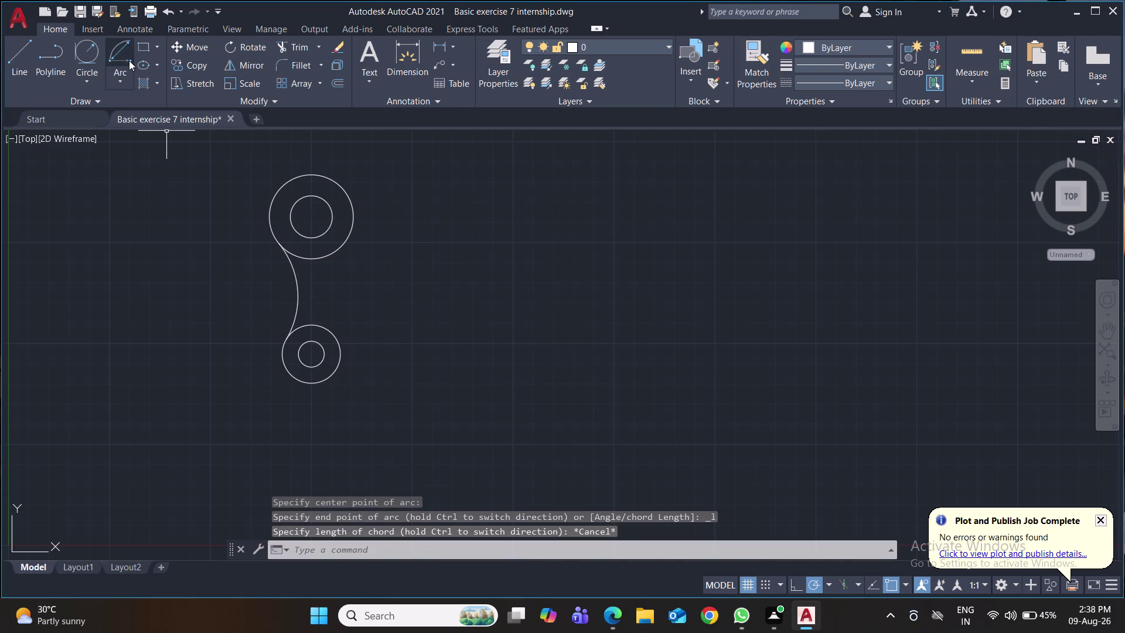
click(124, 54)
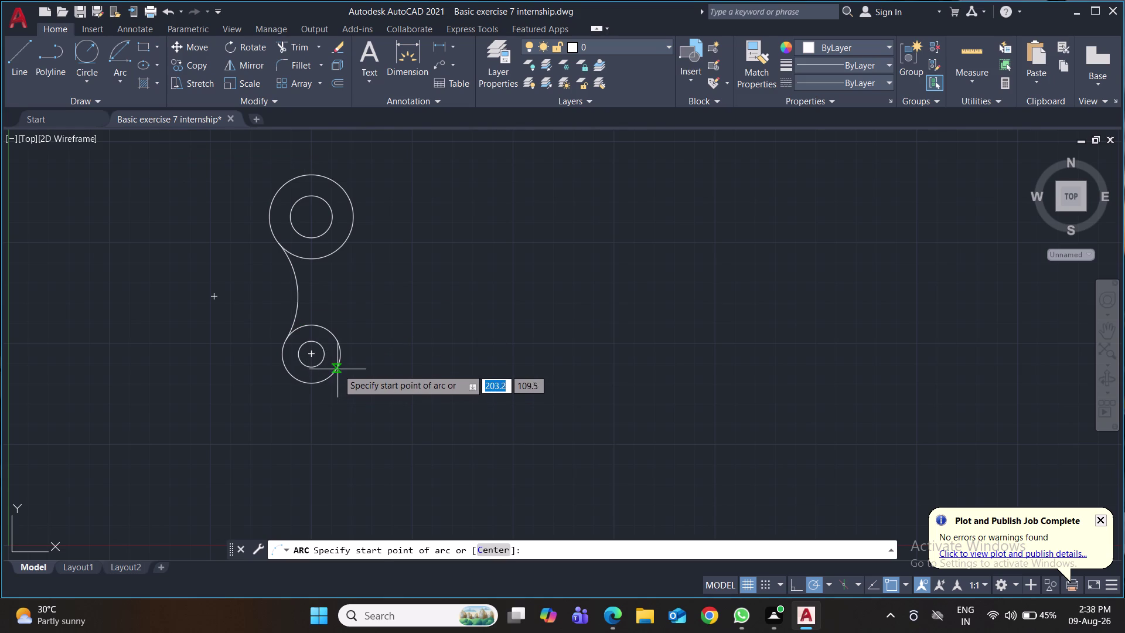
click(341, 357)
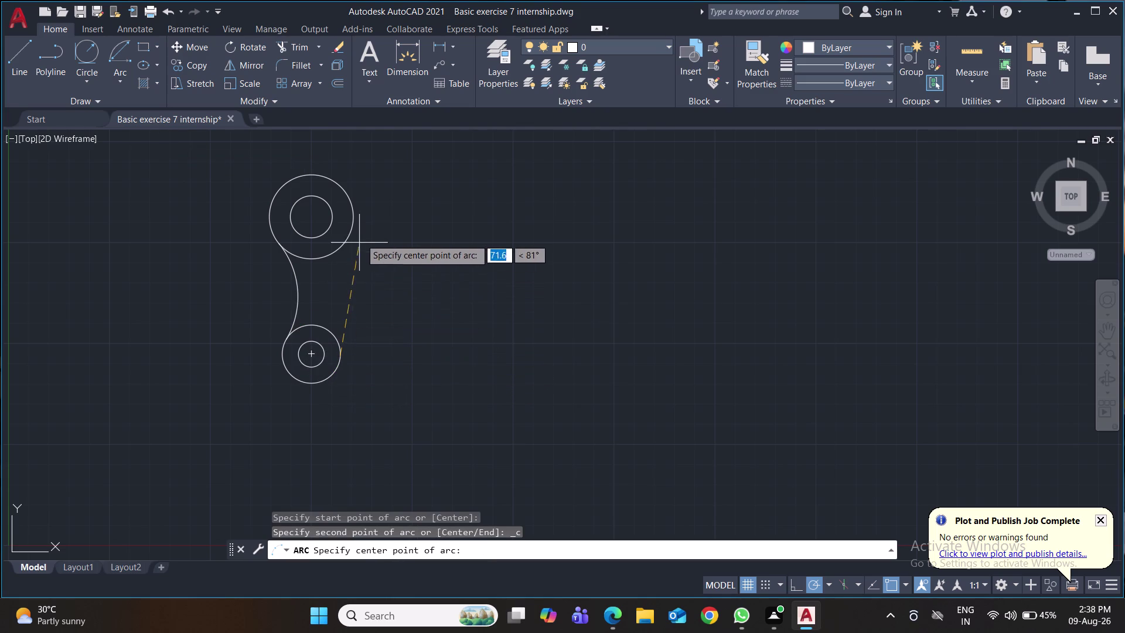
click(353, 211)
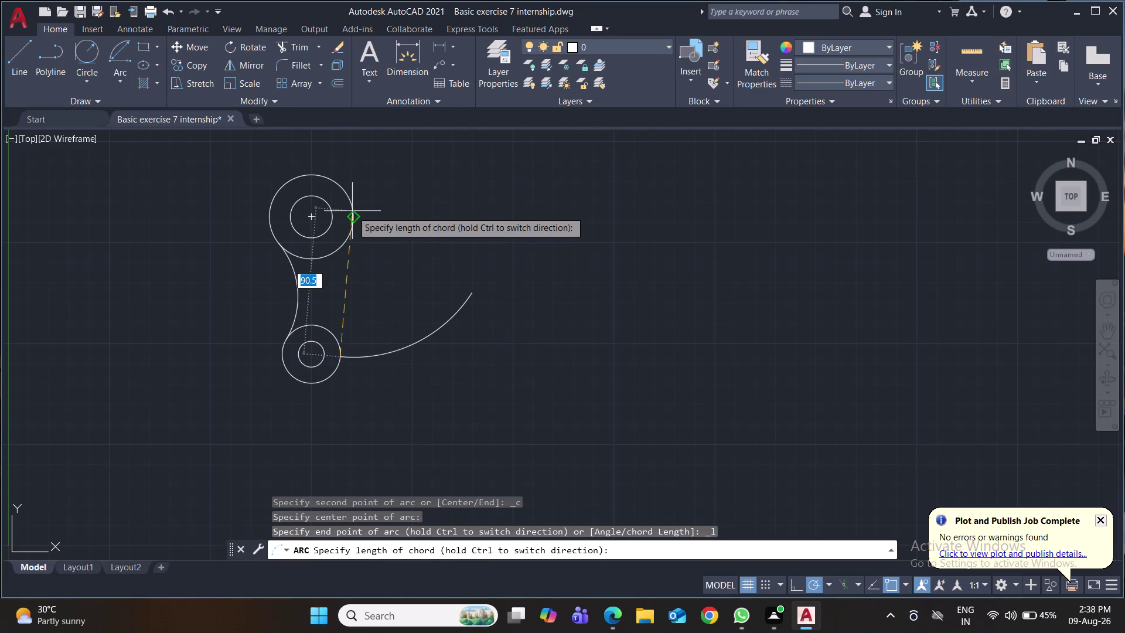
text(85)
key(Return)
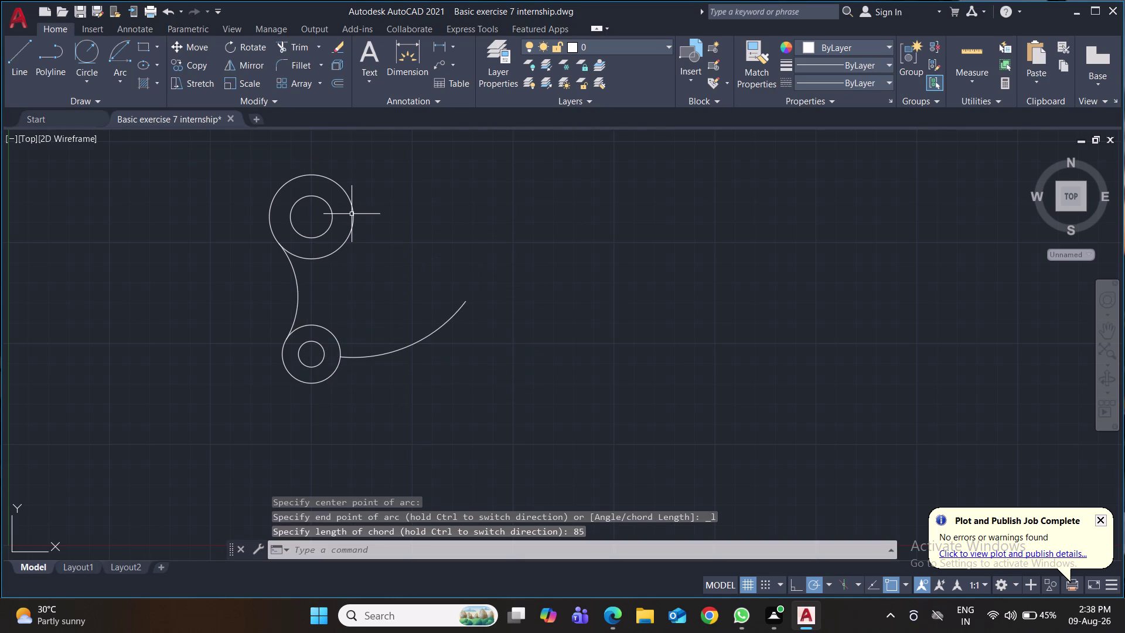
click(446, 320)
key(Delete)
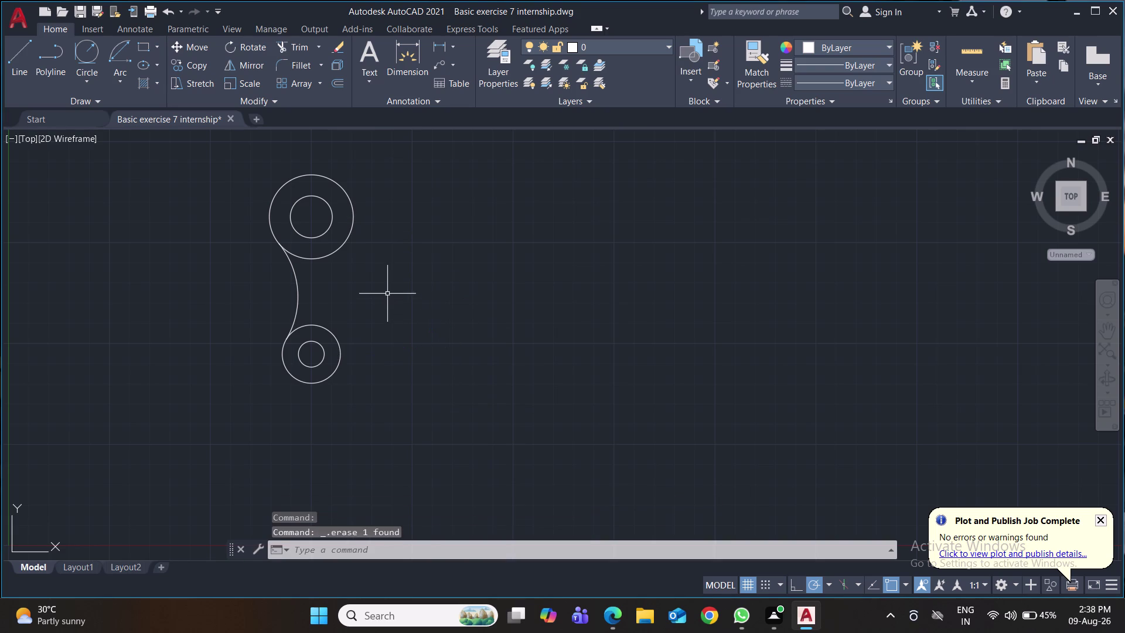
click(114, 88)
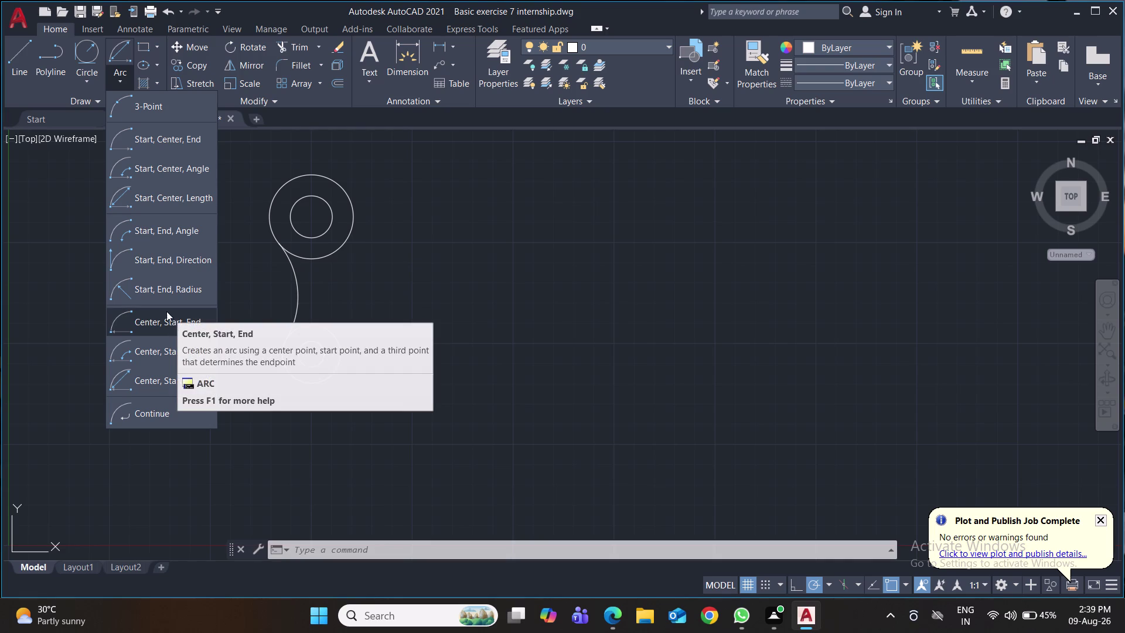
click(88, 76)
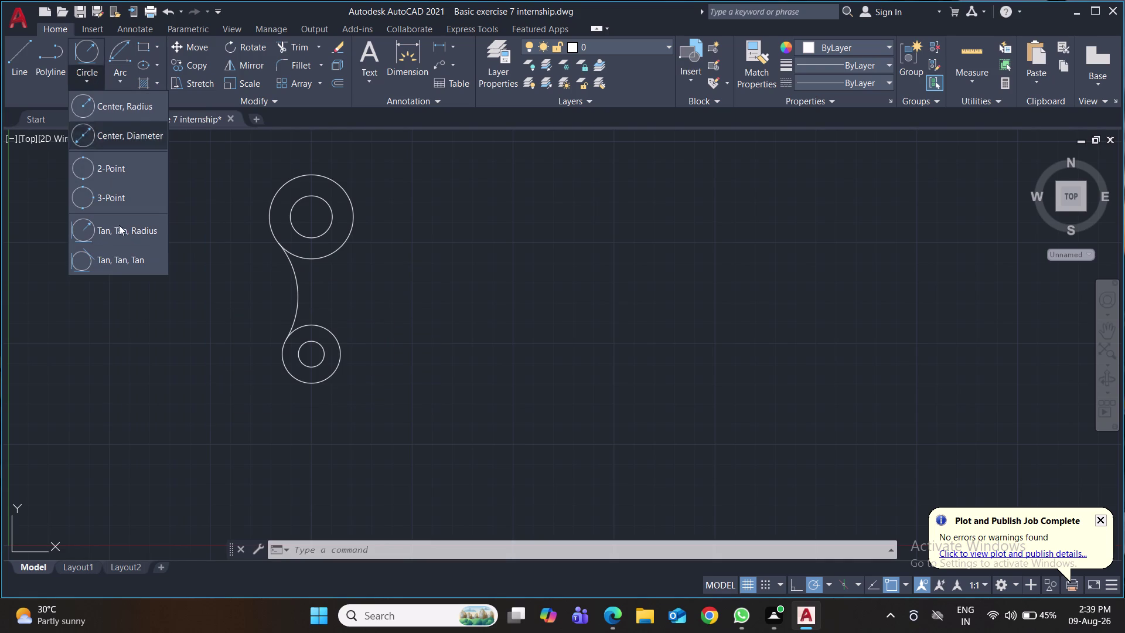
click(133, 260)
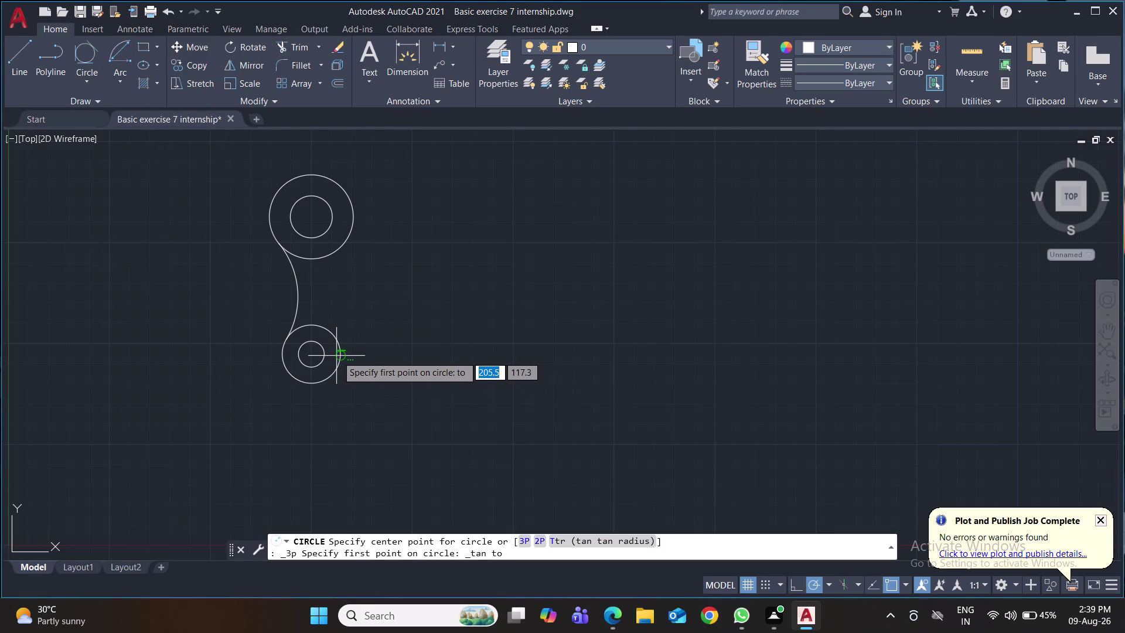
click(341, 357)
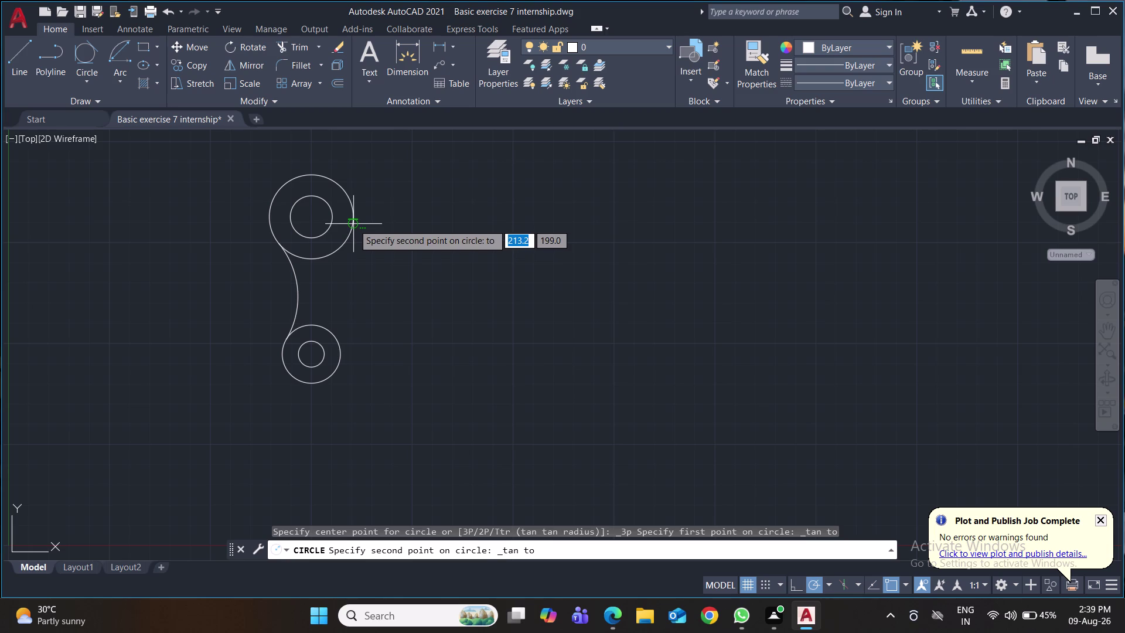
click(353, 224)
key(Return)
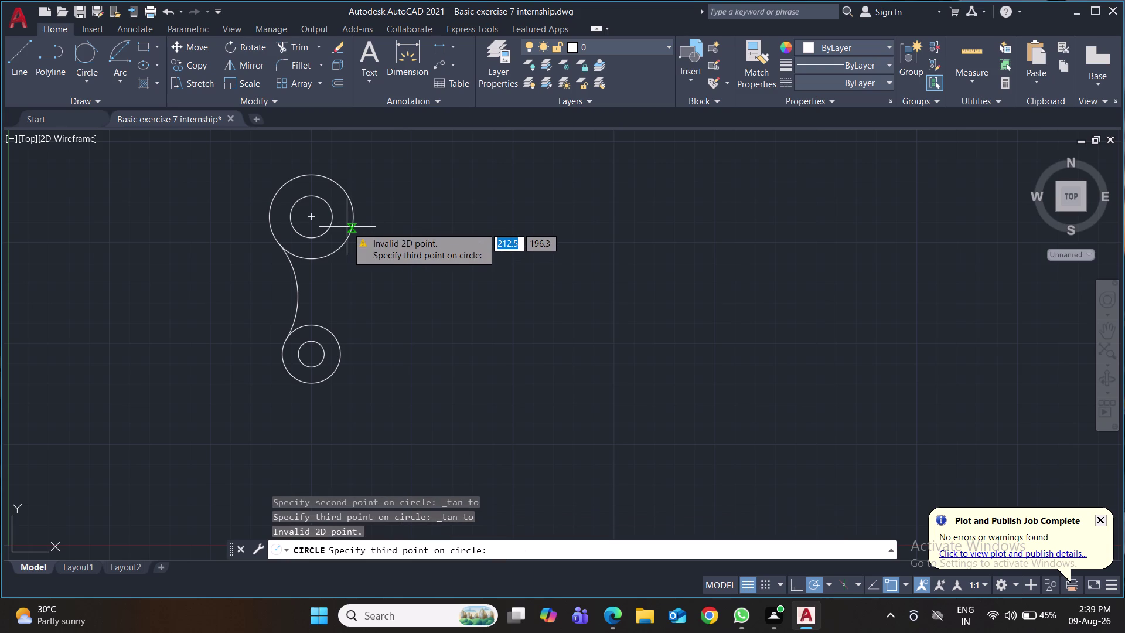
click(312, 175)
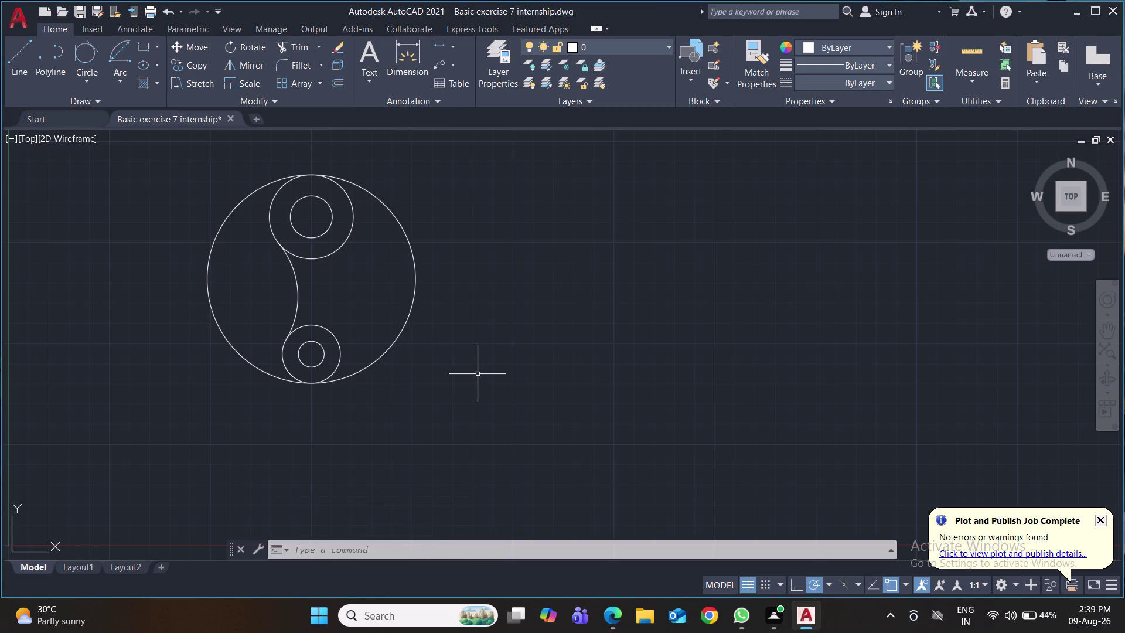
click(413, 310)
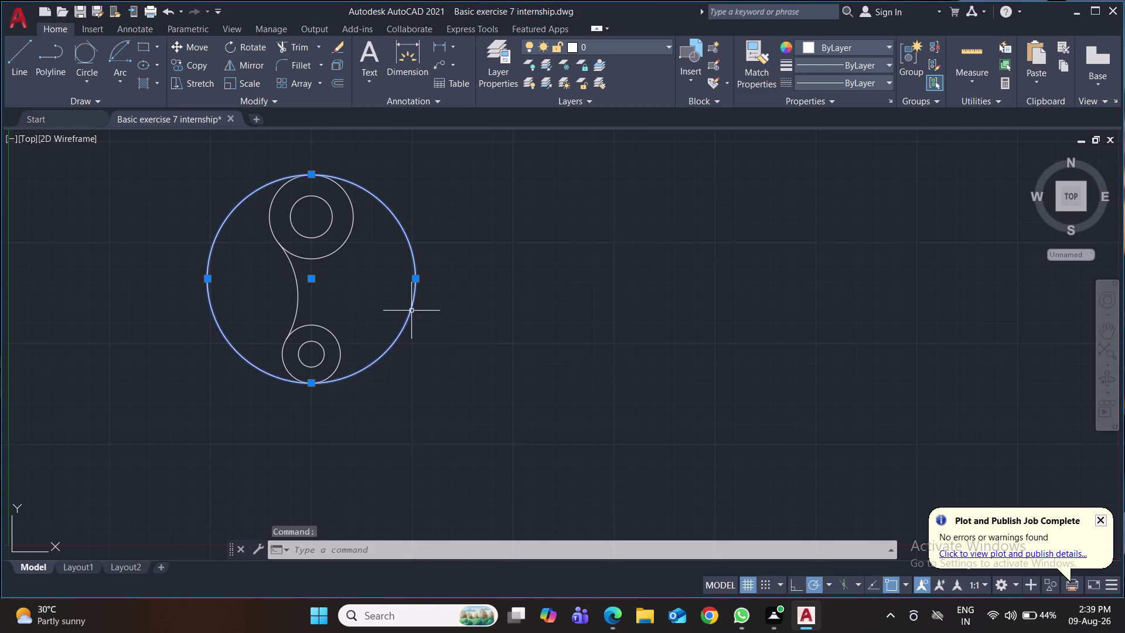
key(Delete)
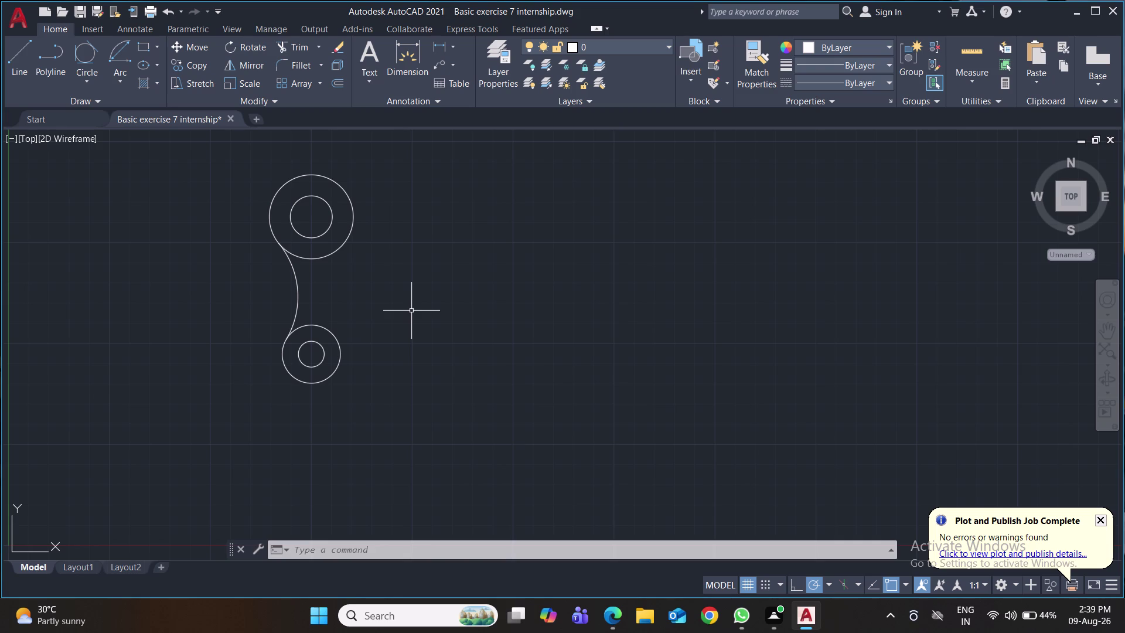
click(93, 79)
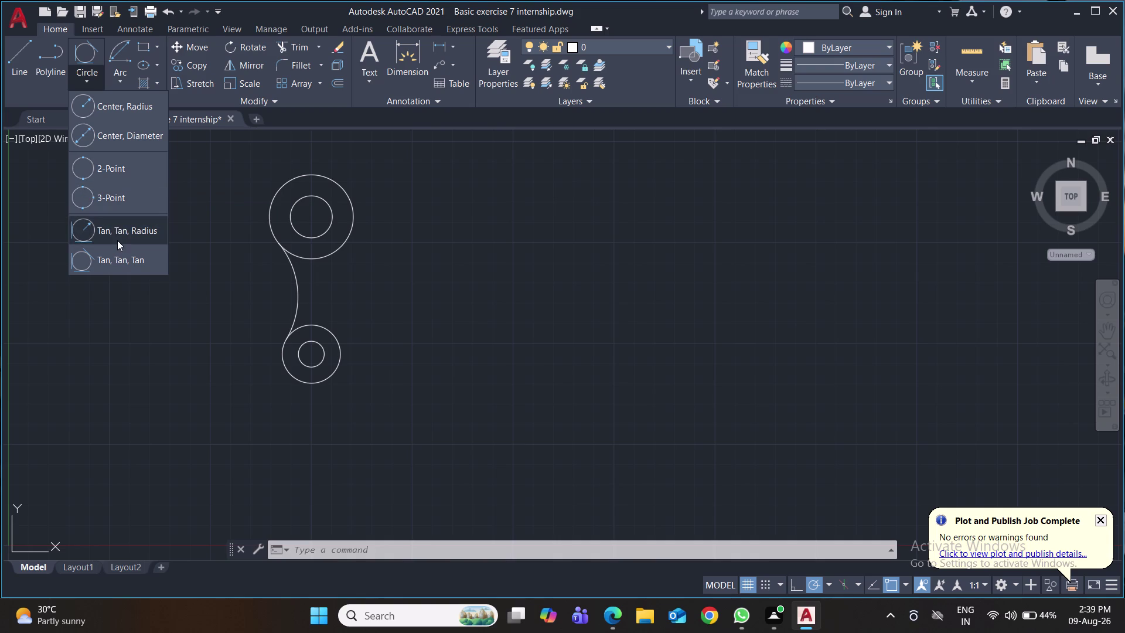
Draw a Tan-Tan-Radius circle of radius 52 tangent to the upper ring and top outer circle.
click(125, 265)
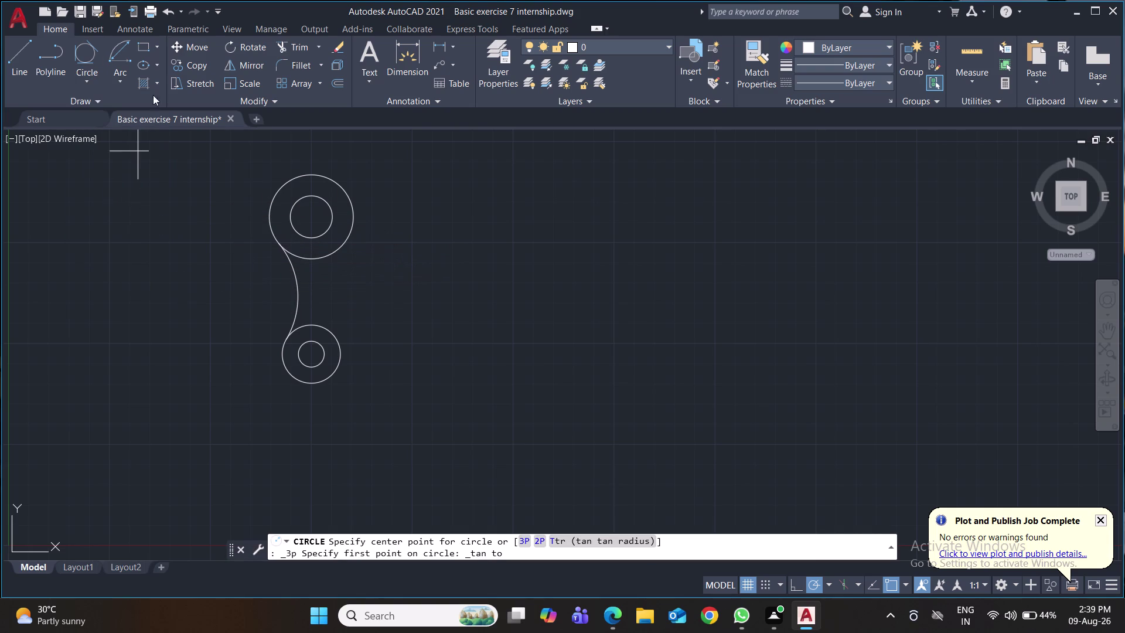
click(126, 85)
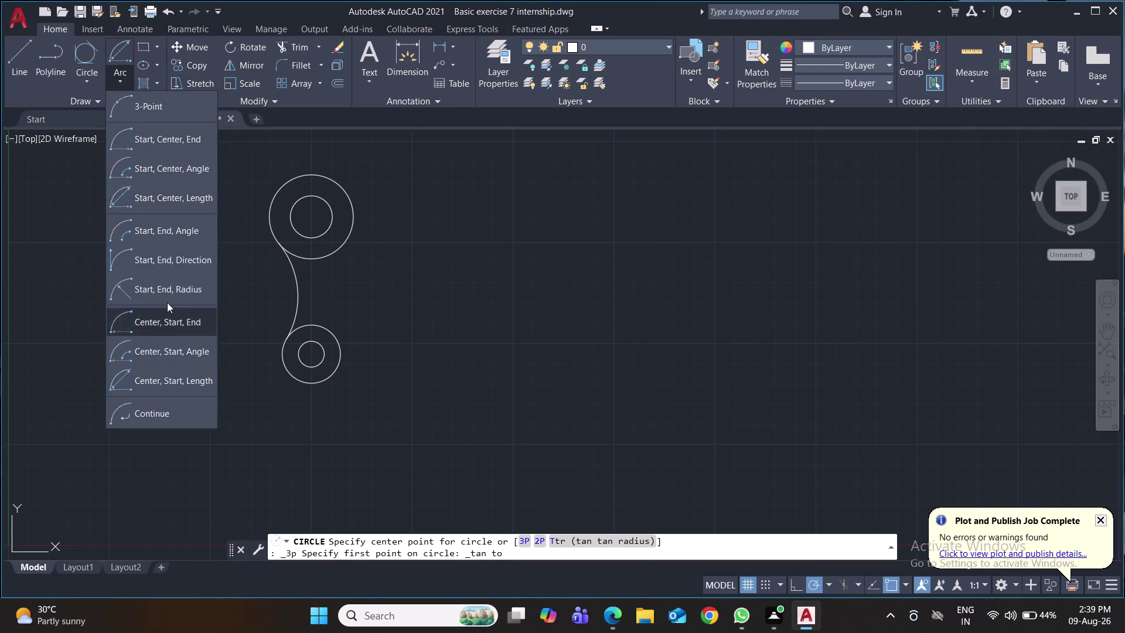
click(93, 80)
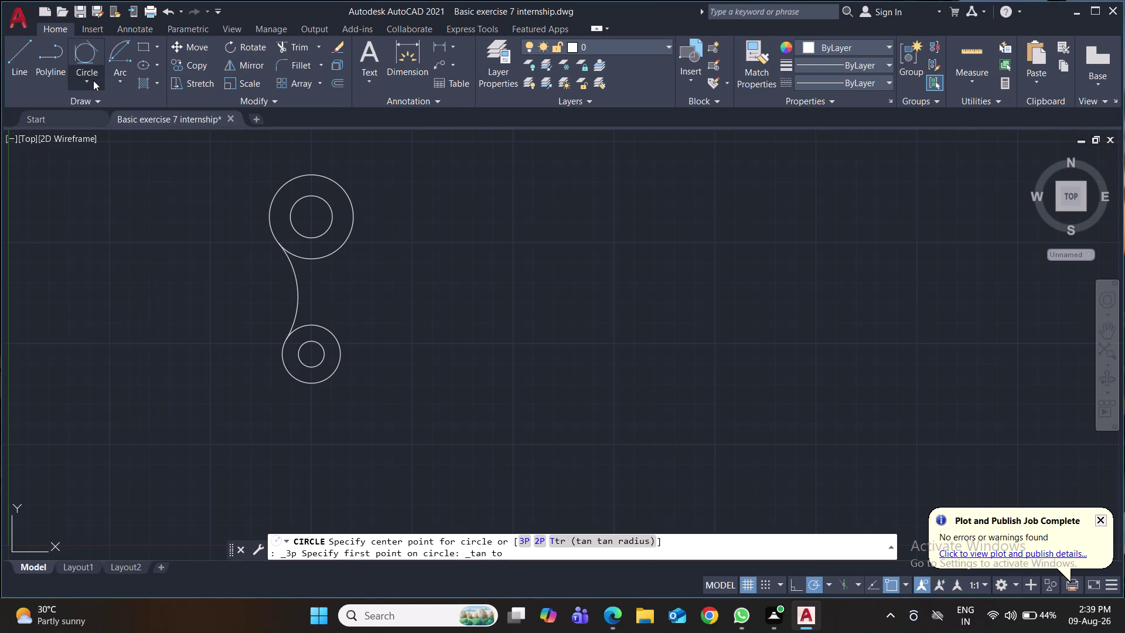
click(135, 230)
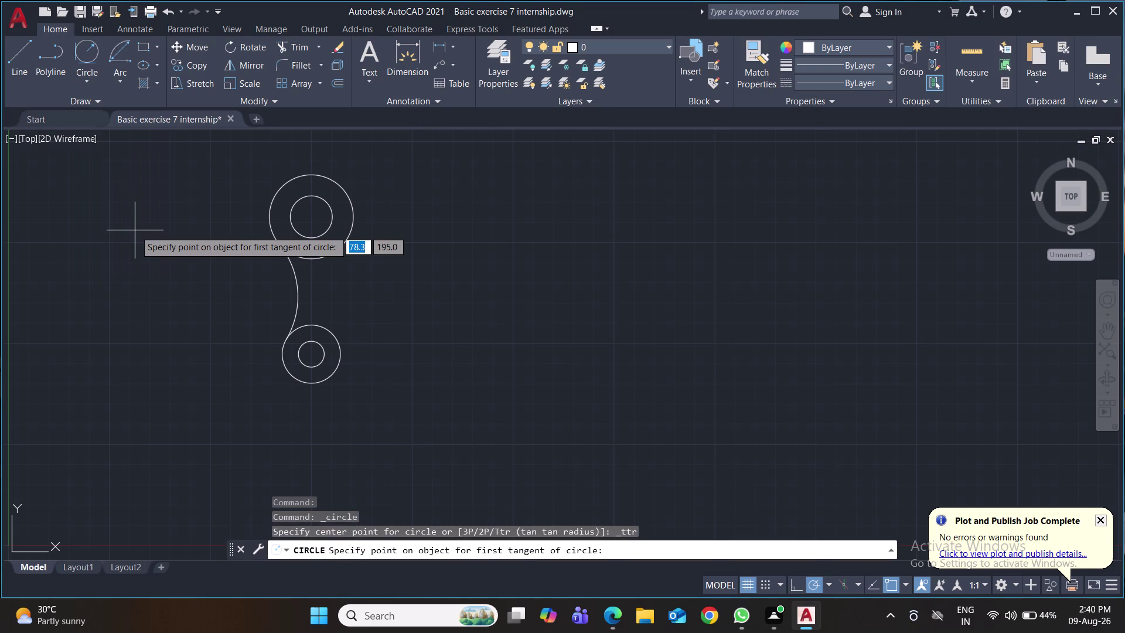
click(352, 210)
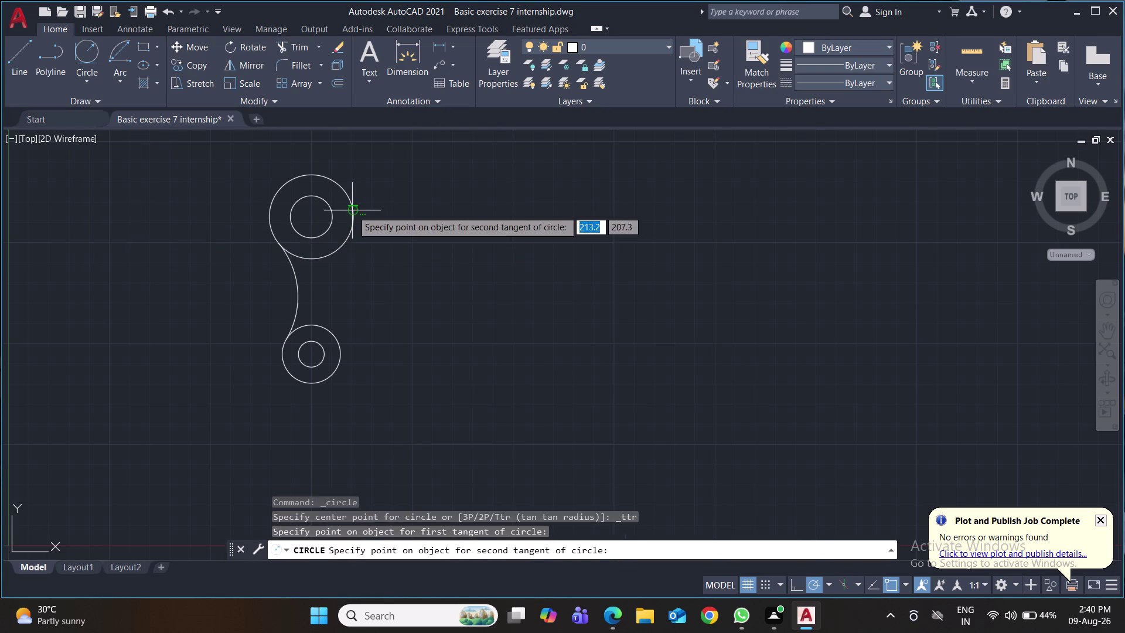
click(341, 356)
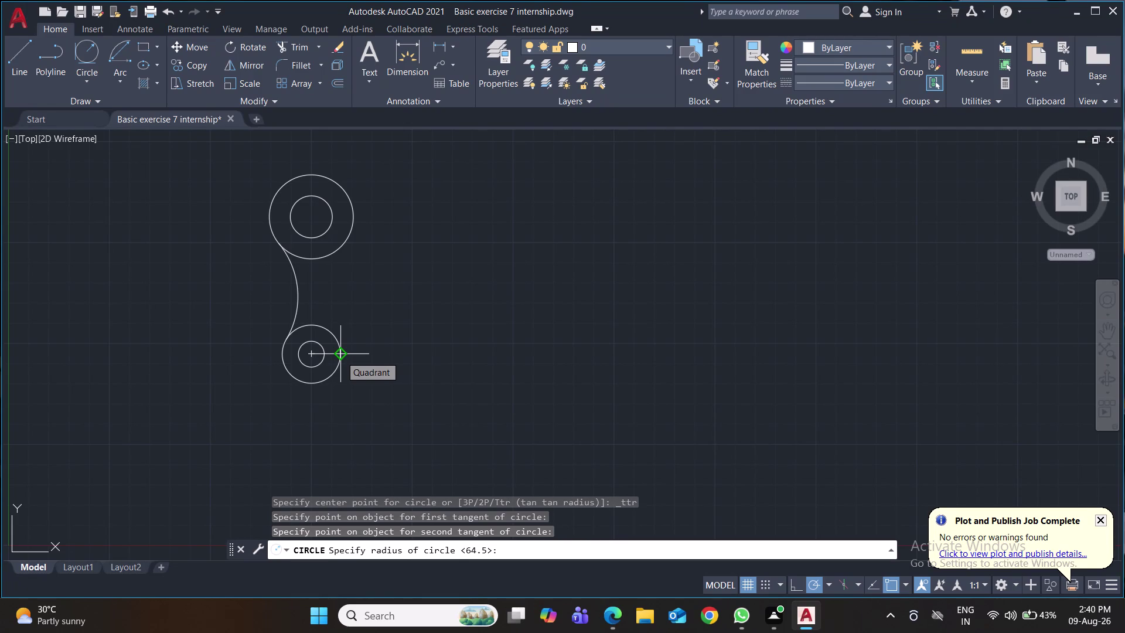
text(5)
text(2)
key(Return)
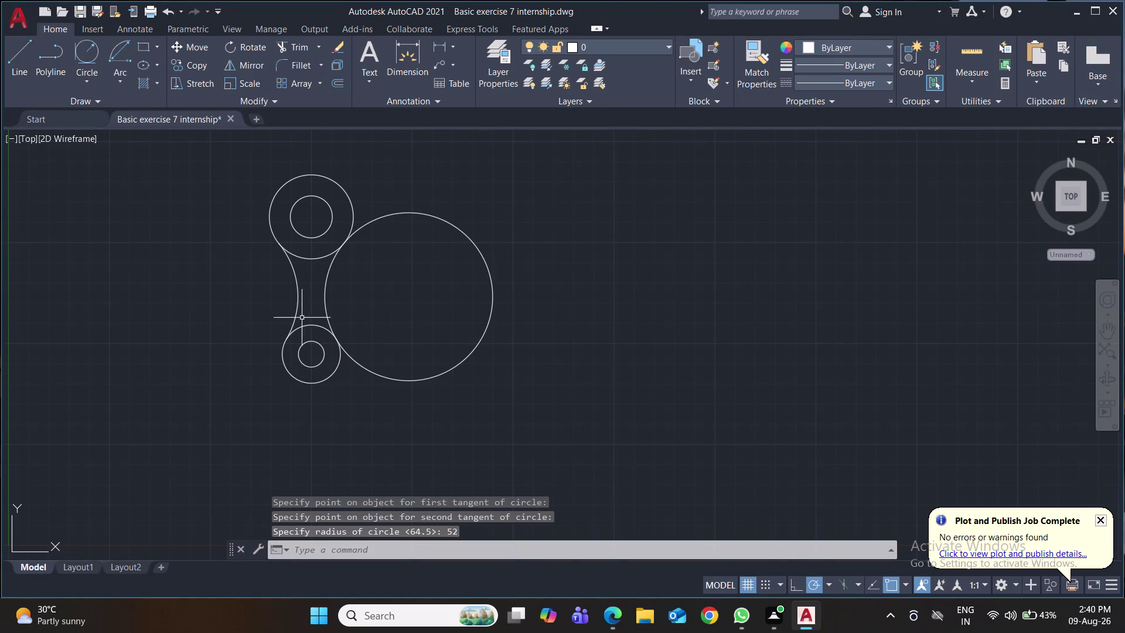
Erase the misplaced radius-52 circle and start another Tan-Tan-Radius circle.
click(323, 294)
key(Delete)
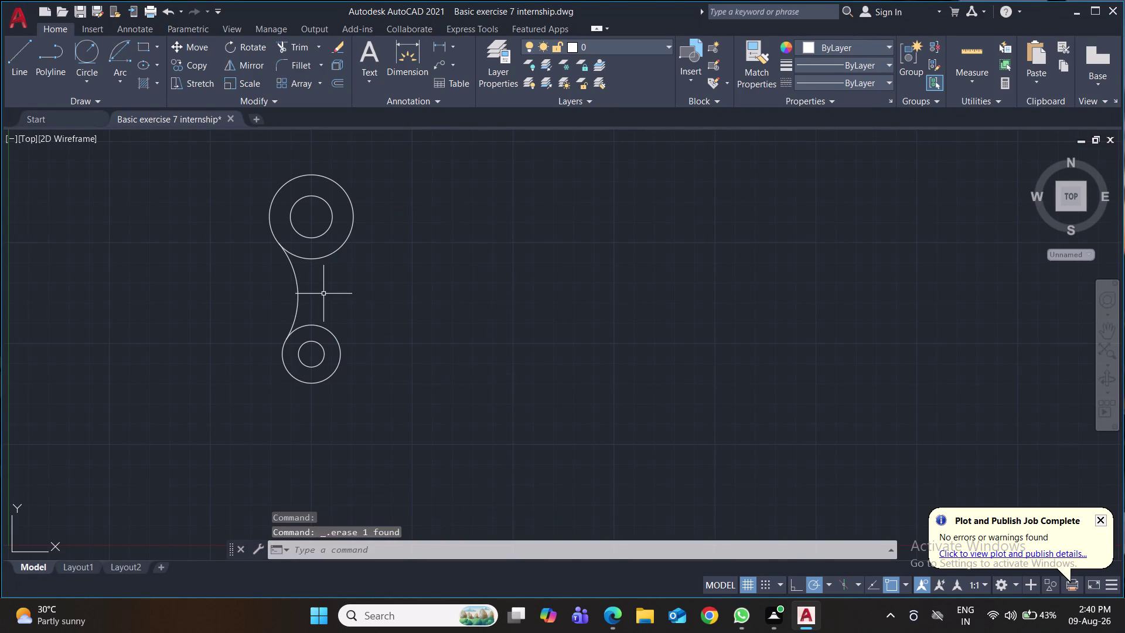
click(79, 55)
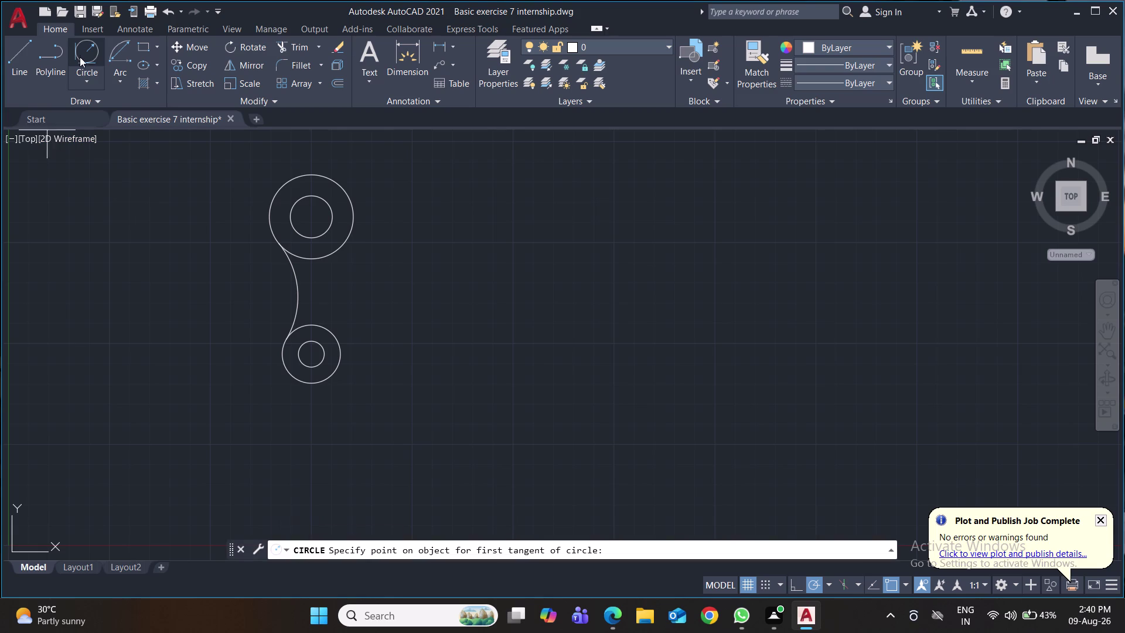
Draw a second radius-52 circle tangent to the upper and lower rings.
click(297, 177)
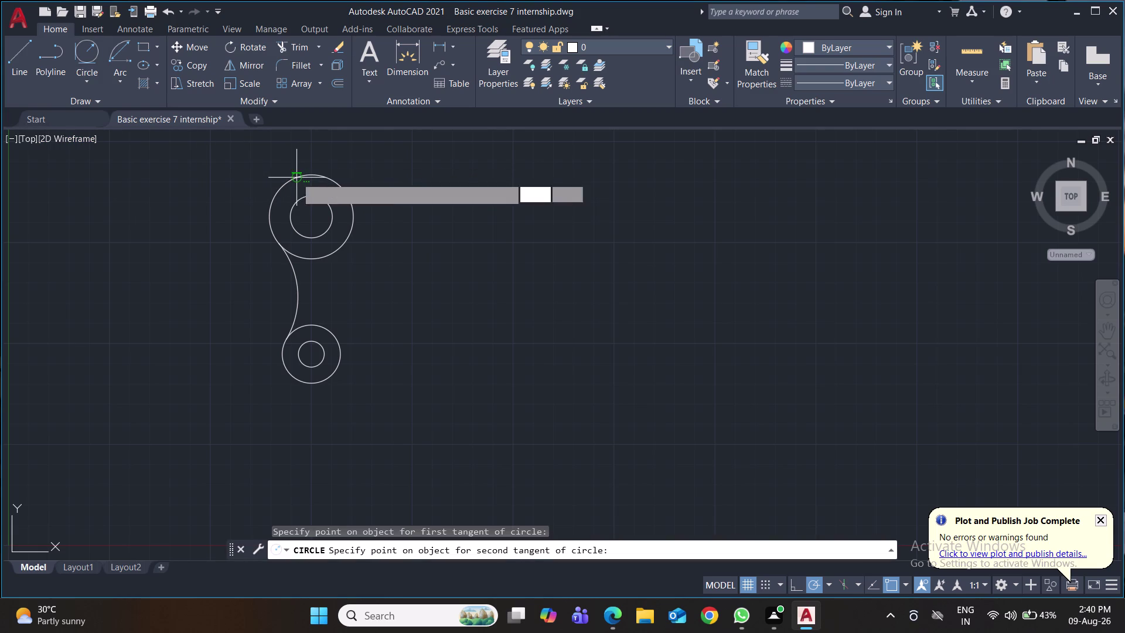
click(309, 385)
key(Return)
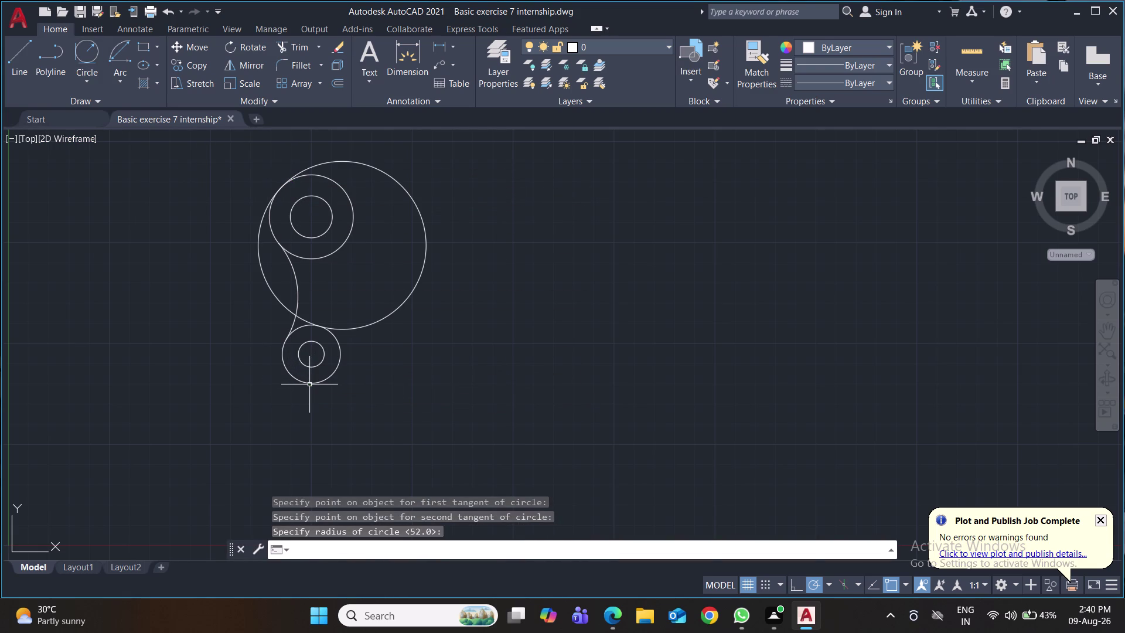
Grip-resize the oversized circle, erase it, and bring up the Arc methods list.
click(377, 321)
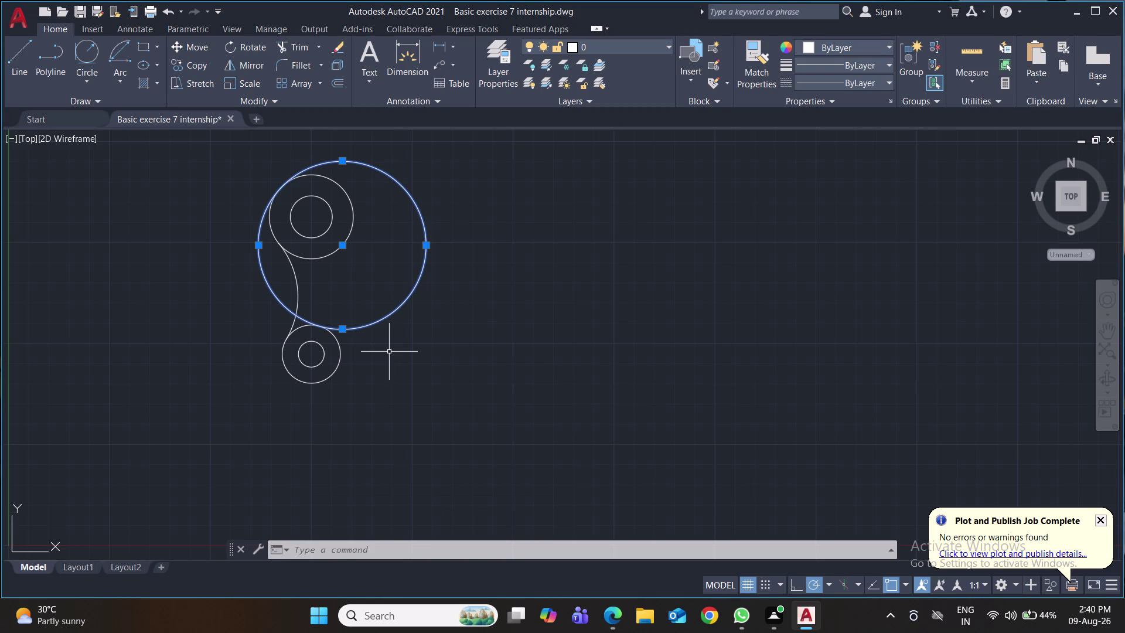
click(345, 330)
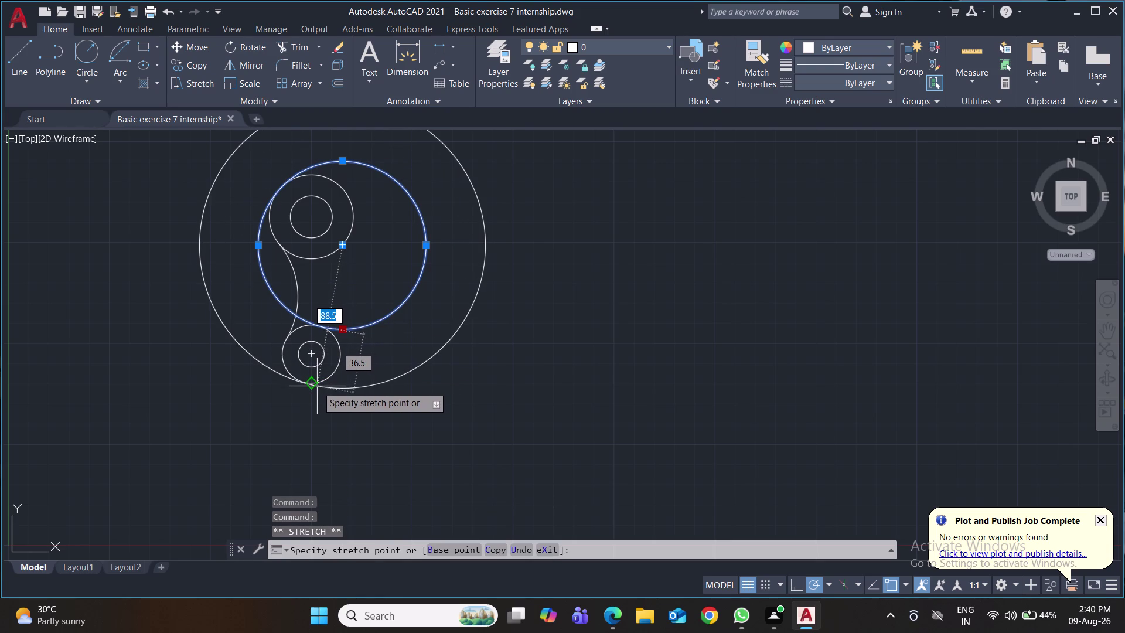
click(317, 386)
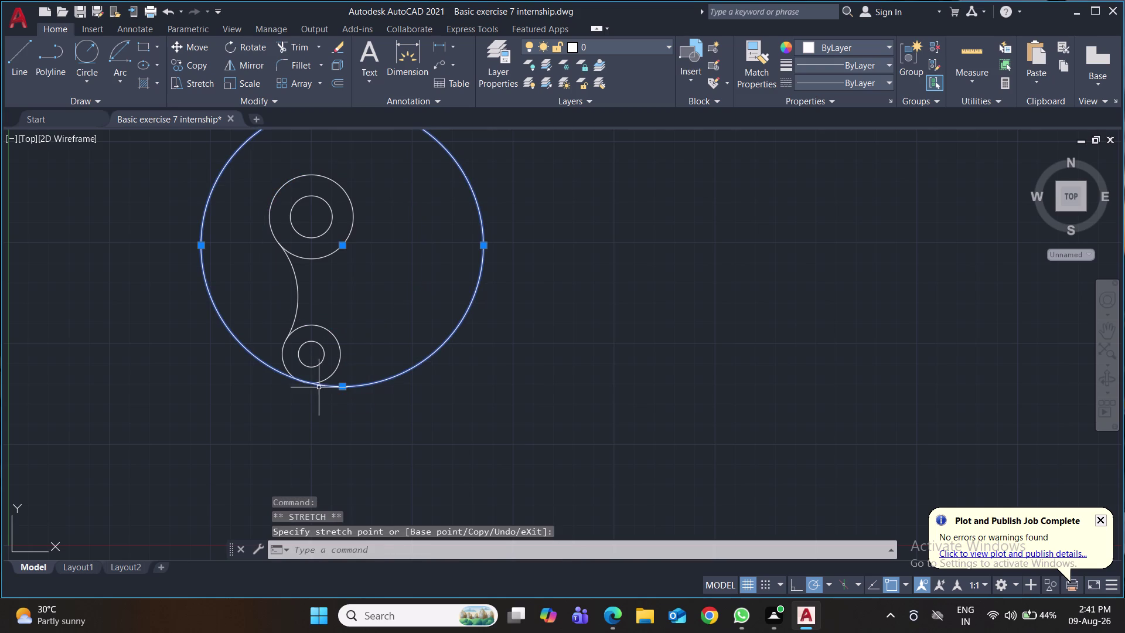
middle_drag(517, 289, 460, 446)
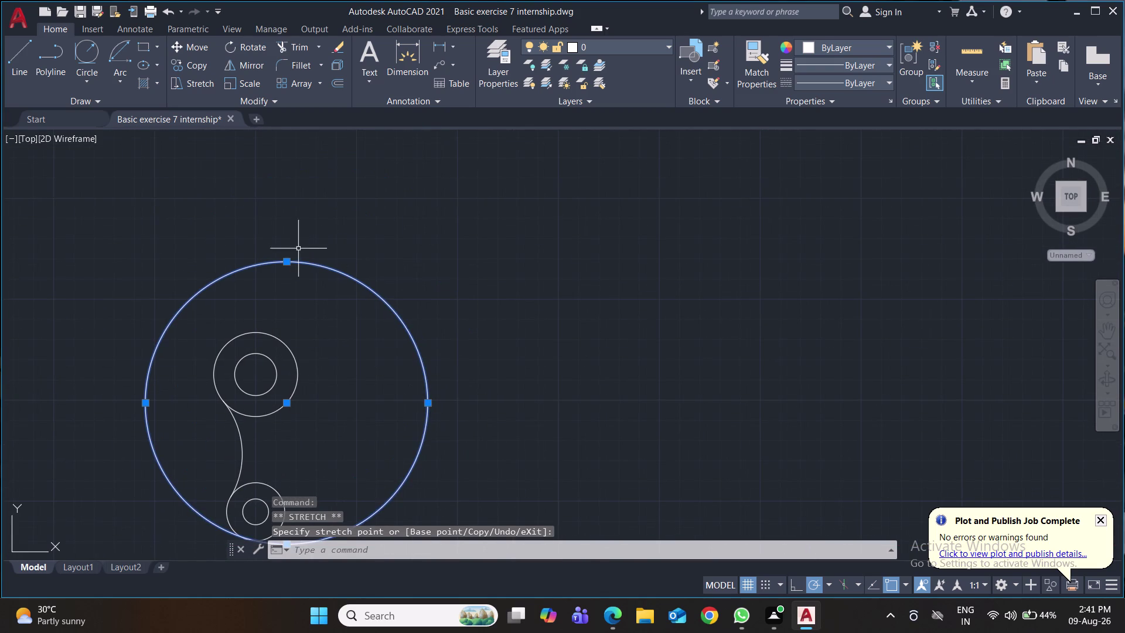
drag(289, 261, 266, 324)
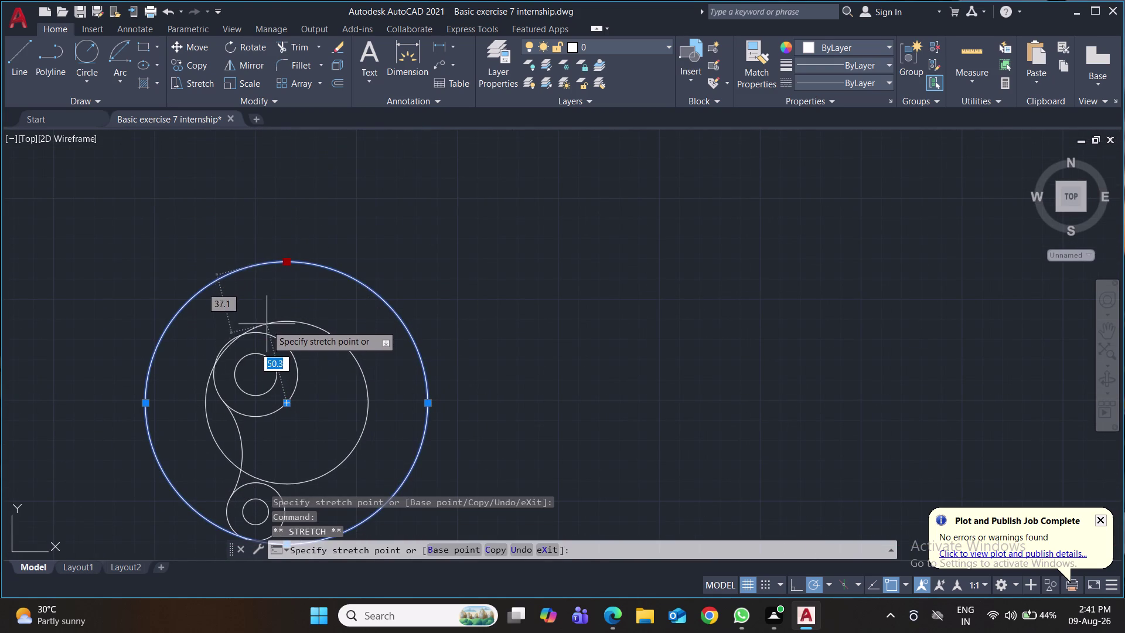
drag(267, 325, 238, 304)
click(255, 266)
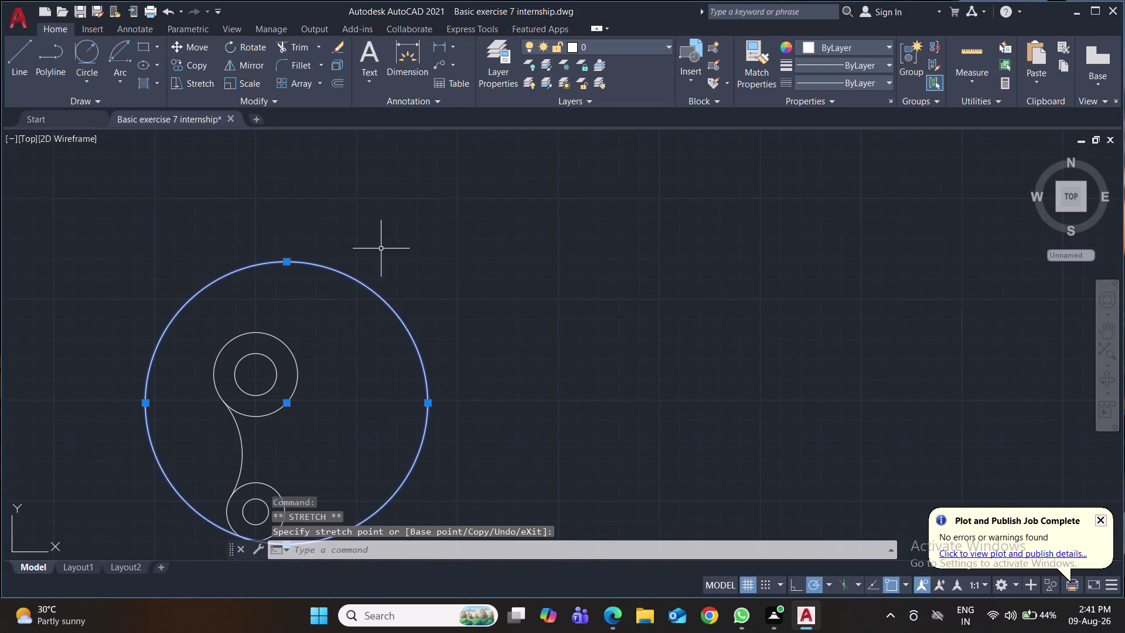
key(Delete)
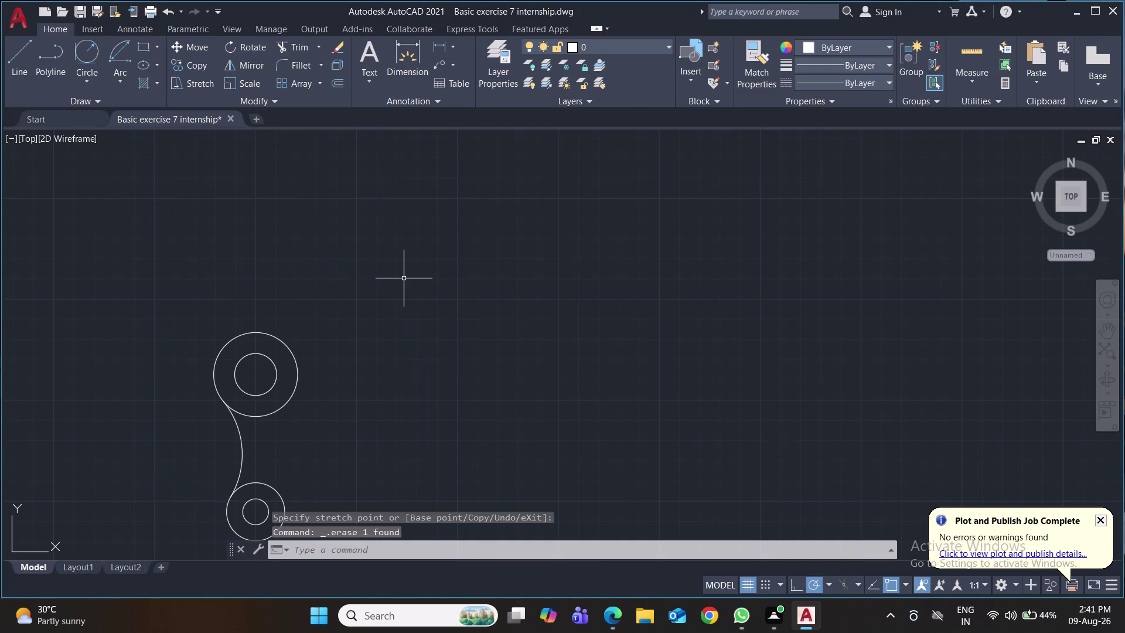
middle_drag(379, 366, 388, 255)
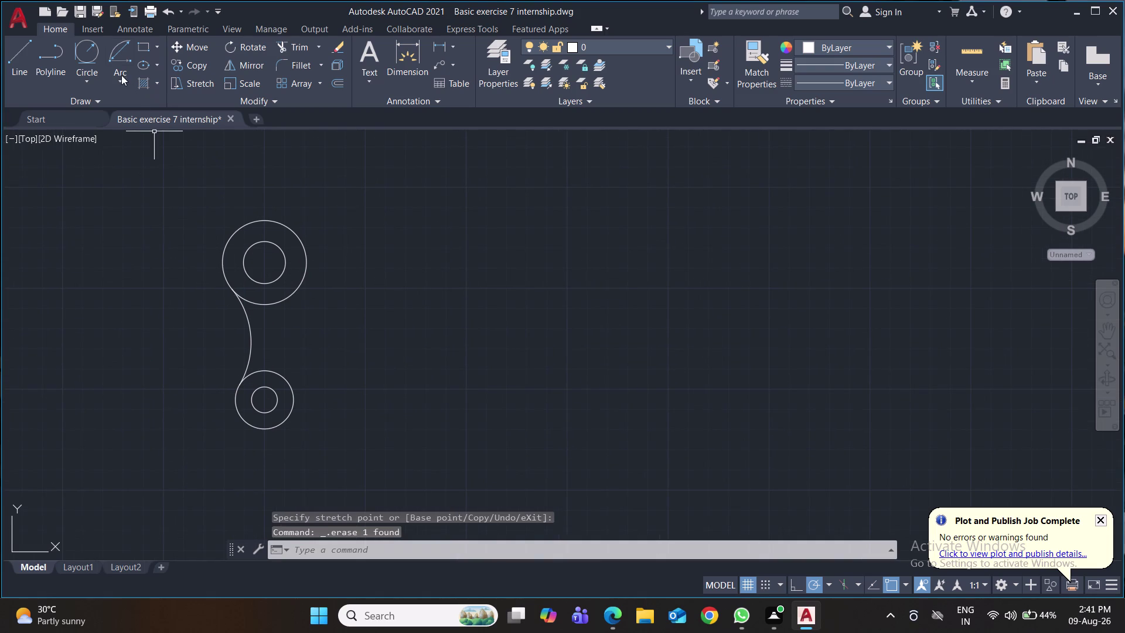
click(120, 81)
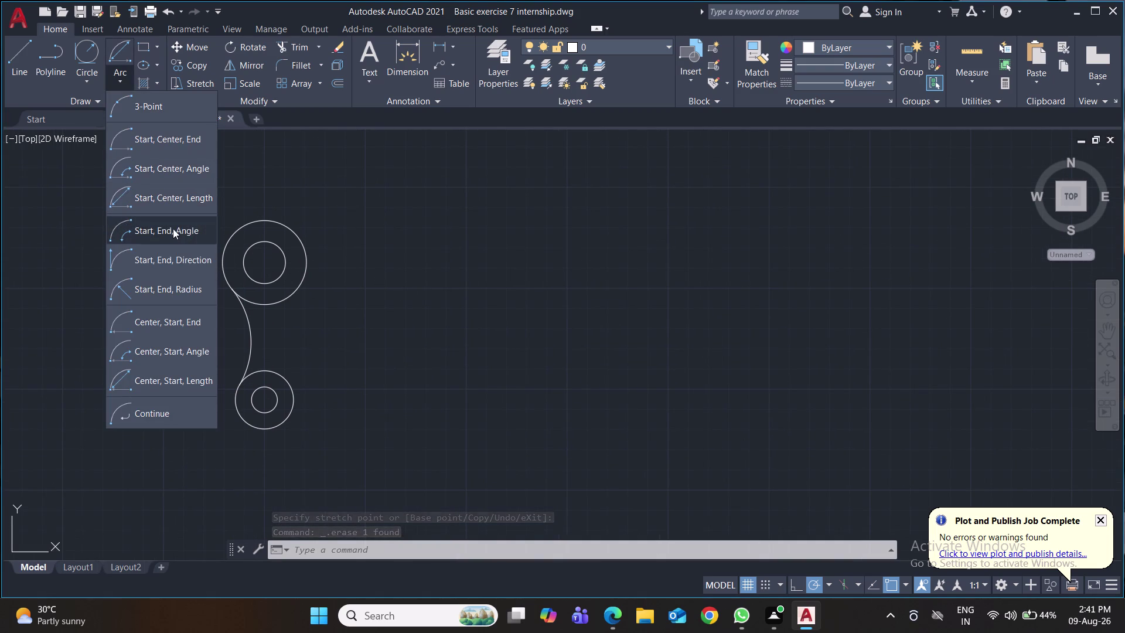
Begin a Start-End-Angle arc on the wrong points, then cancel it.
click(174, 231)
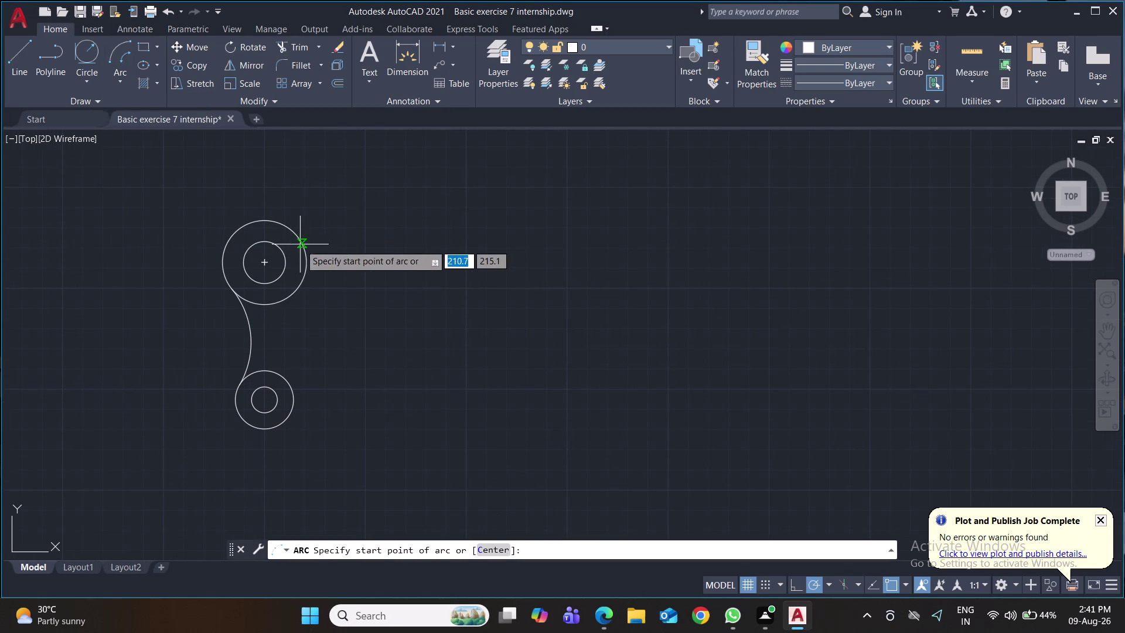
click(265, 220)
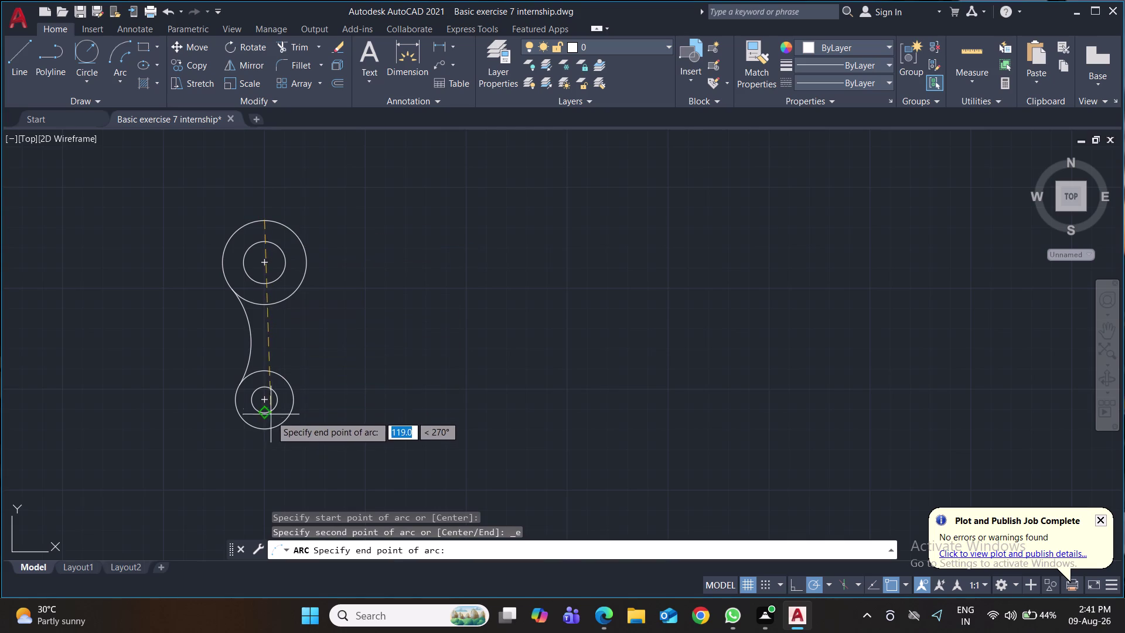
click(265, 433)
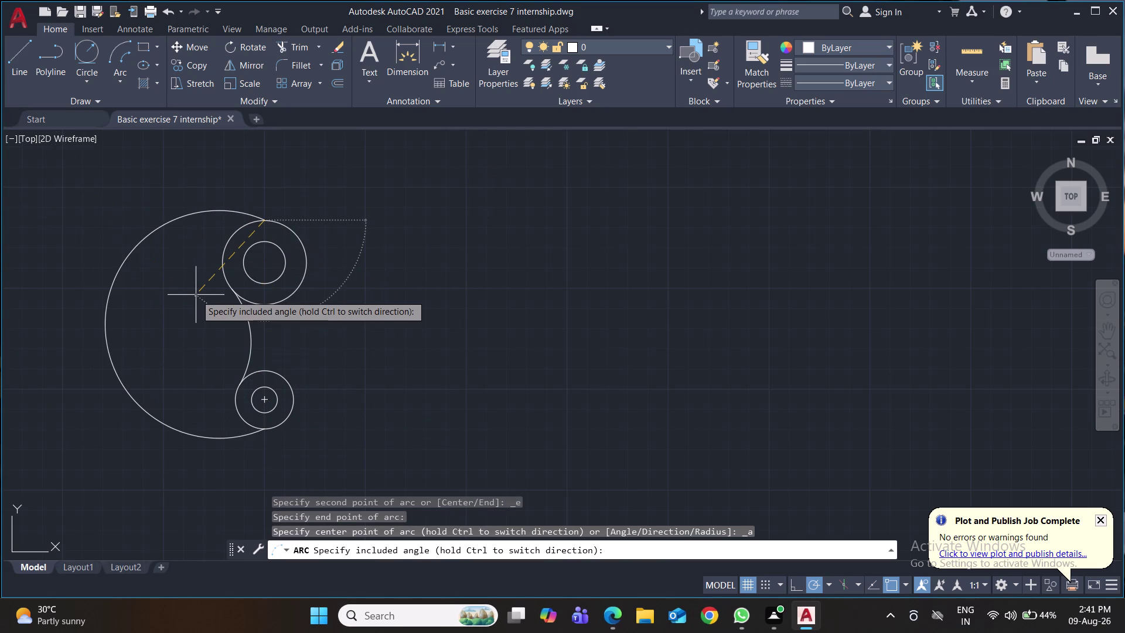
key(Escape)
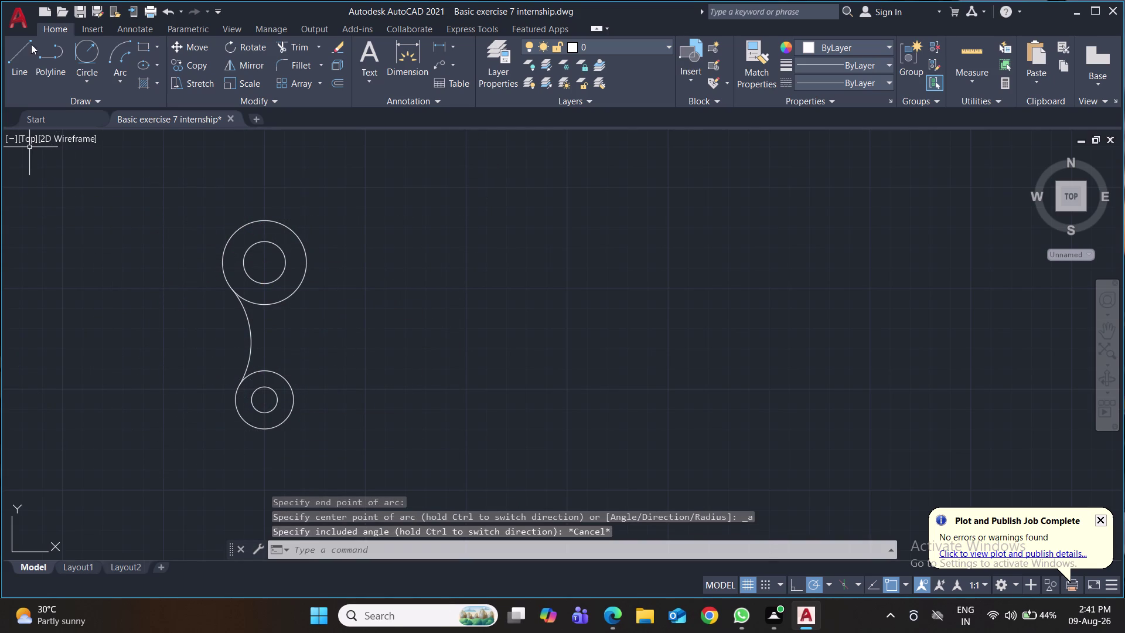
Draw a 52° Start-End-Angle arc from the lower ring's bottom to the upper ring's top.
click(117, 57)
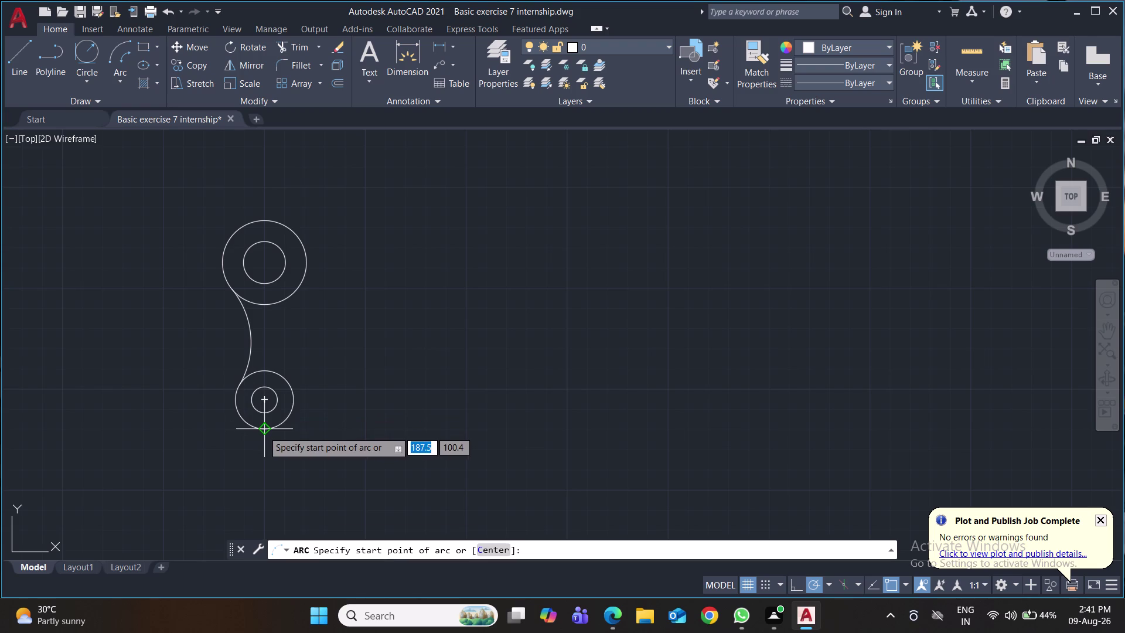
click(263, 431)
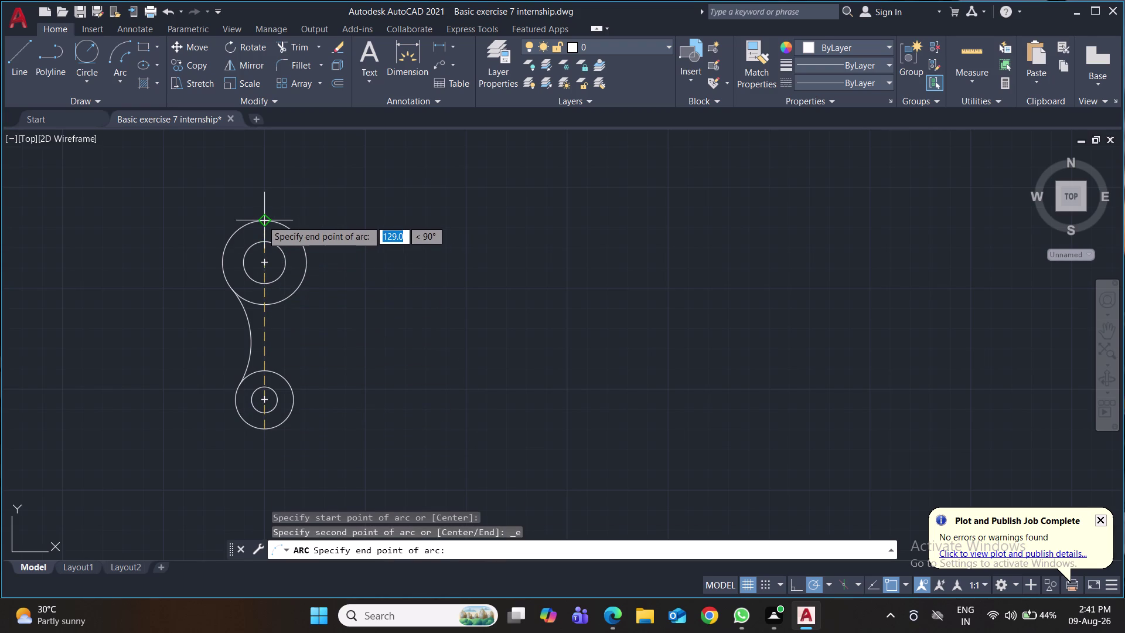
click(262, 220)
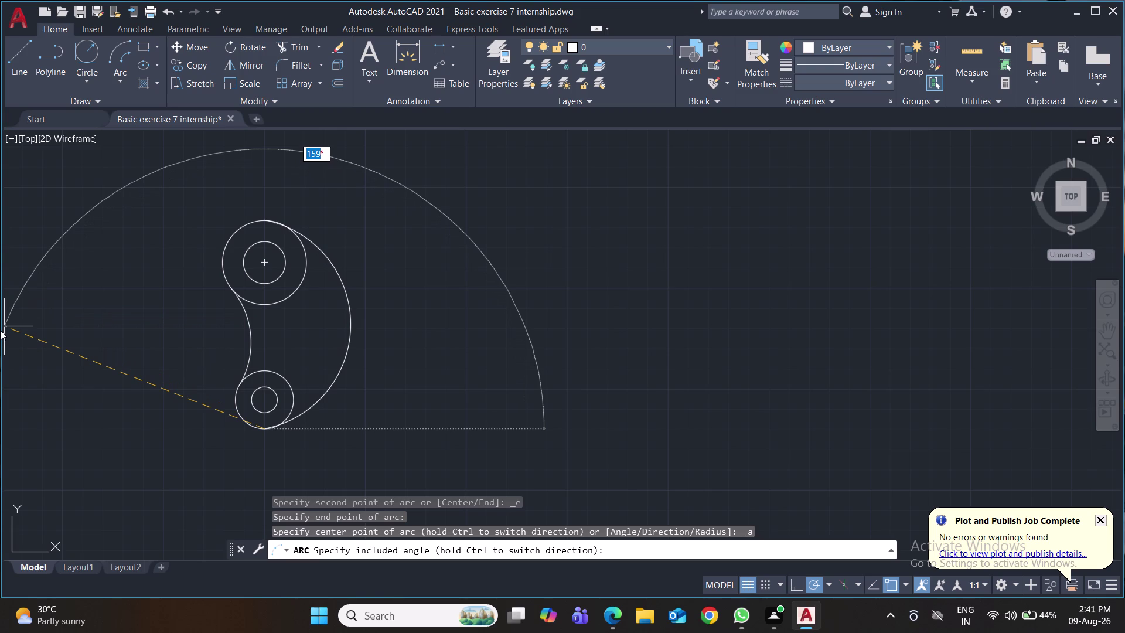
text(52)
key(Return)
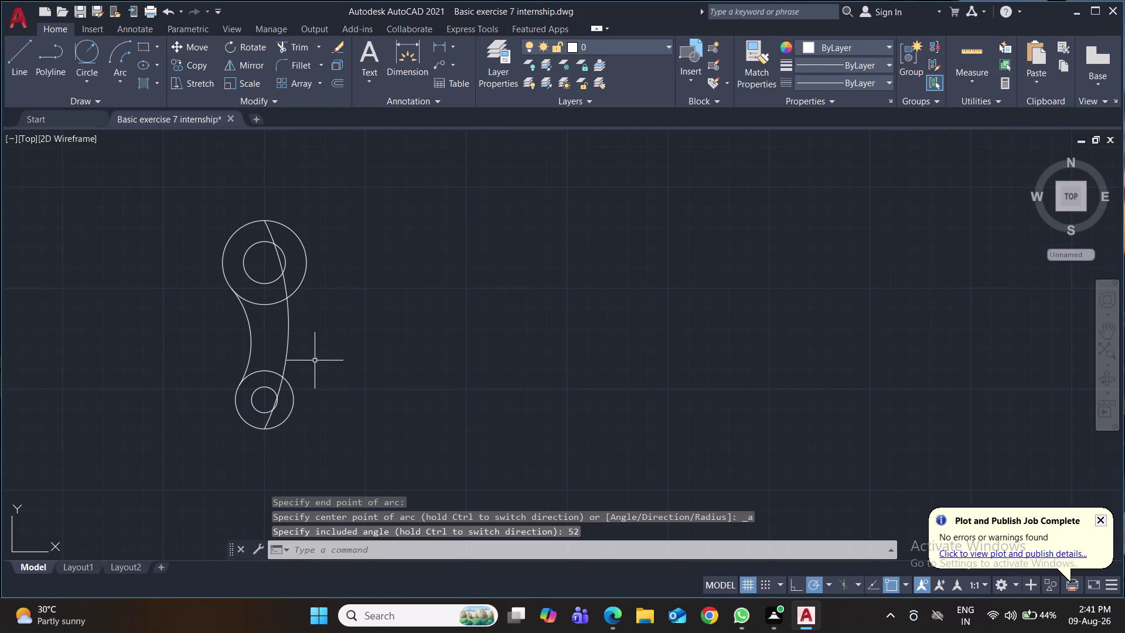
click(288, 337)
Stretch the arc's midpoint and top endpoint grips, then erase the arc.
click(289, 327)
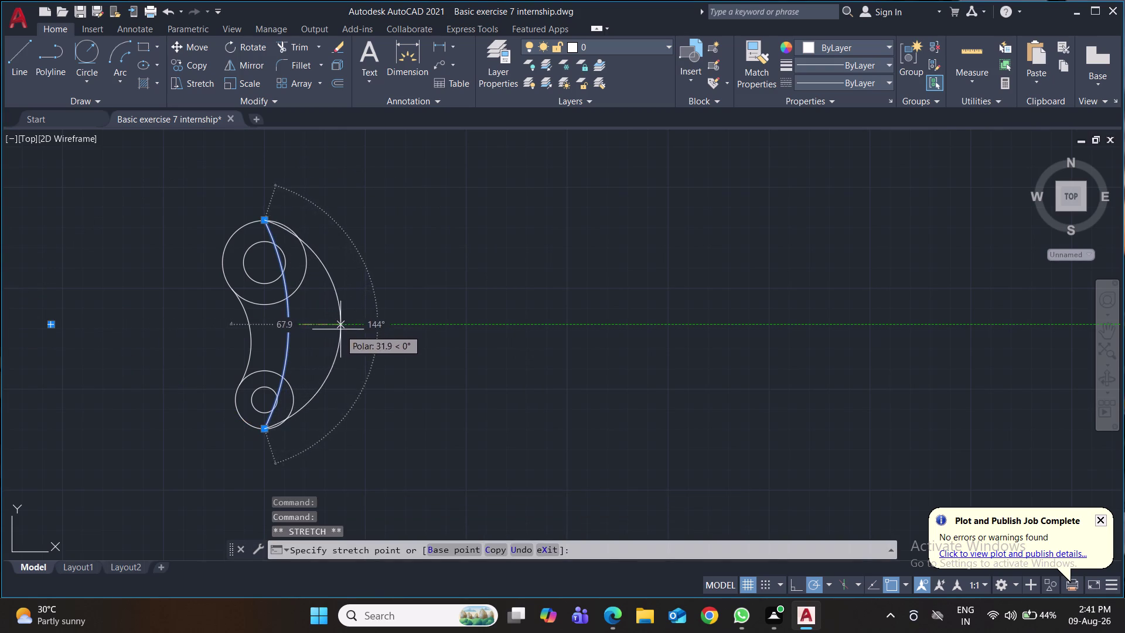
click(354, 358)
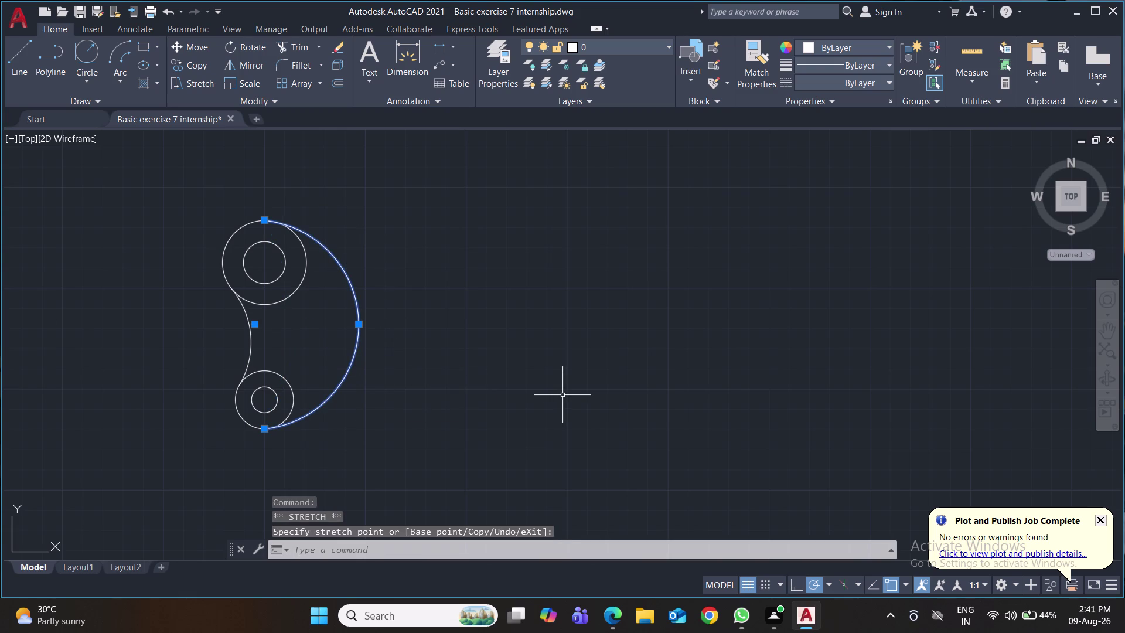
click(264, 221)
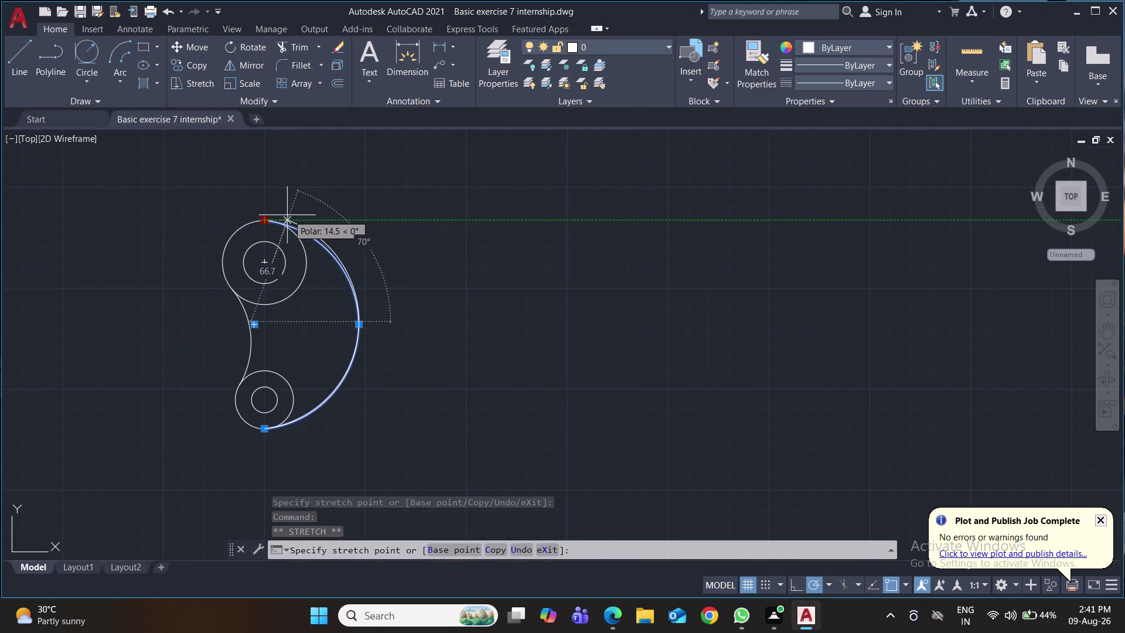
click(278, 221)
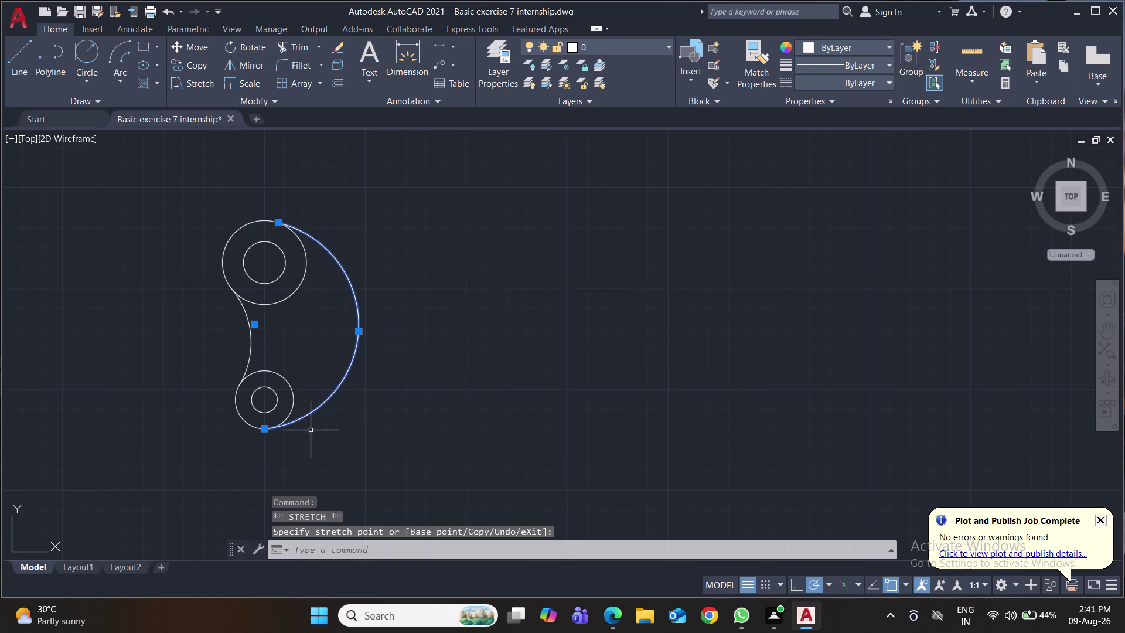
key(Delete)
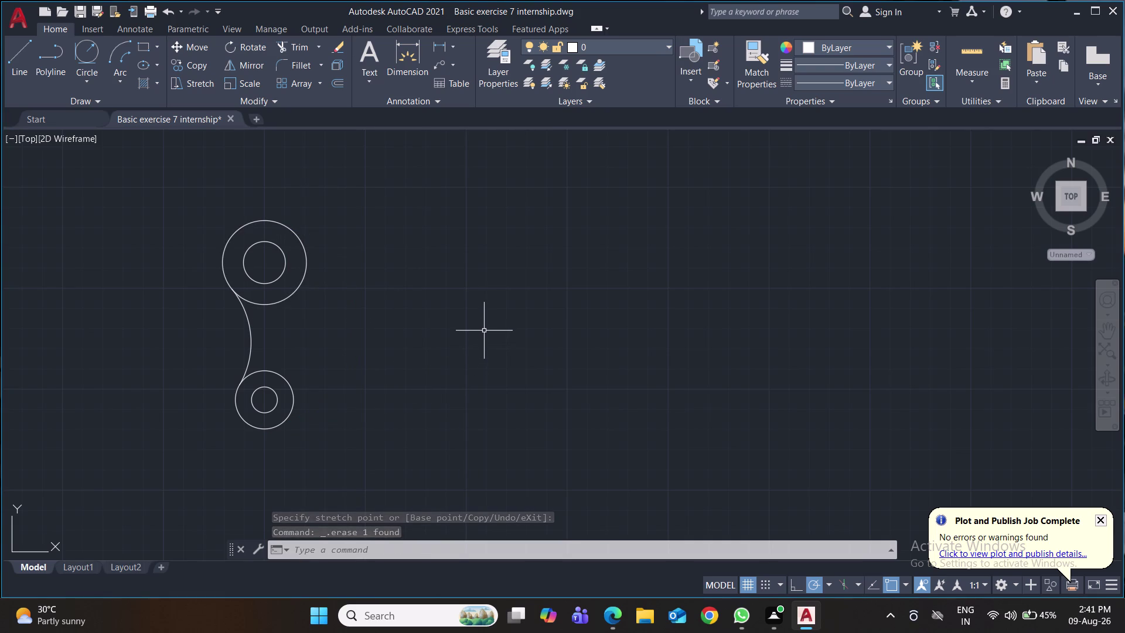
click(91, 84)
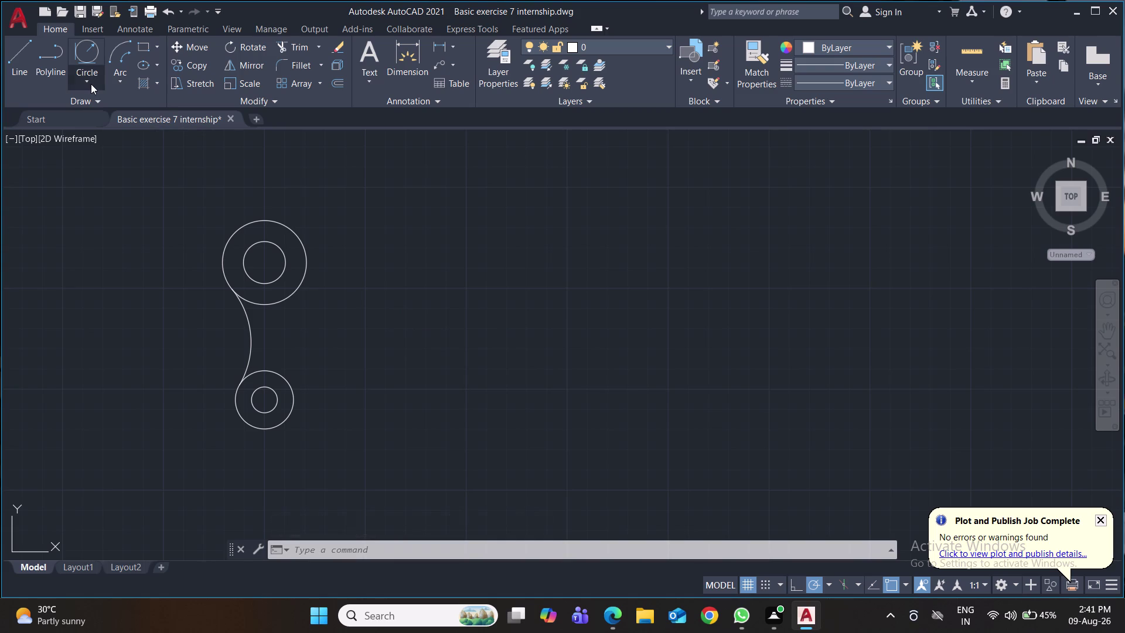
click(24, 76)
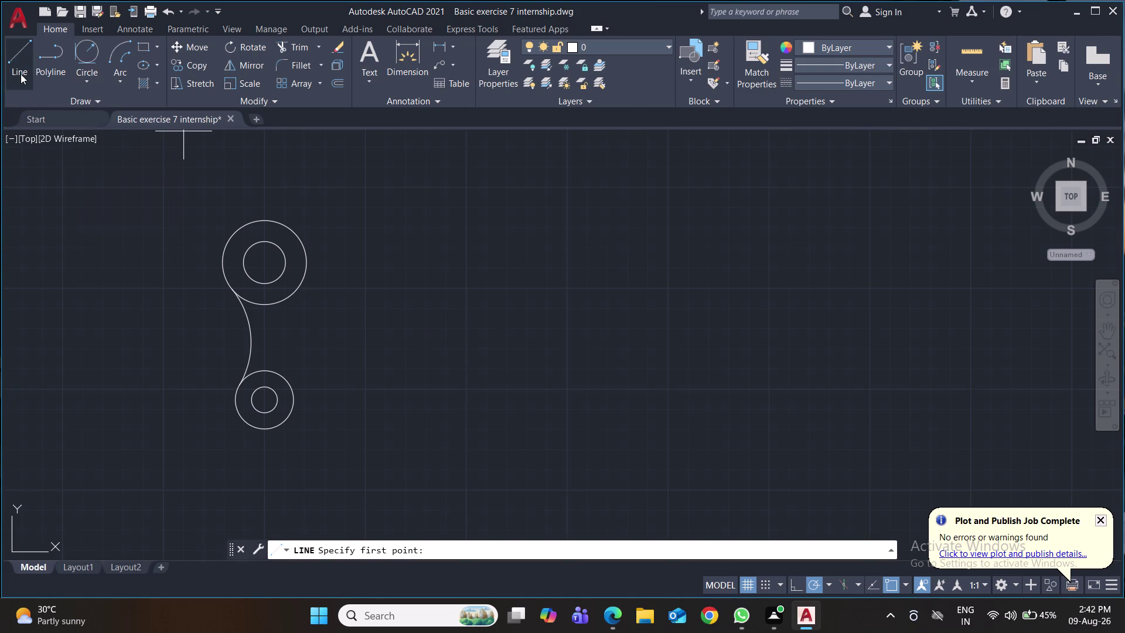
click(20, 65)
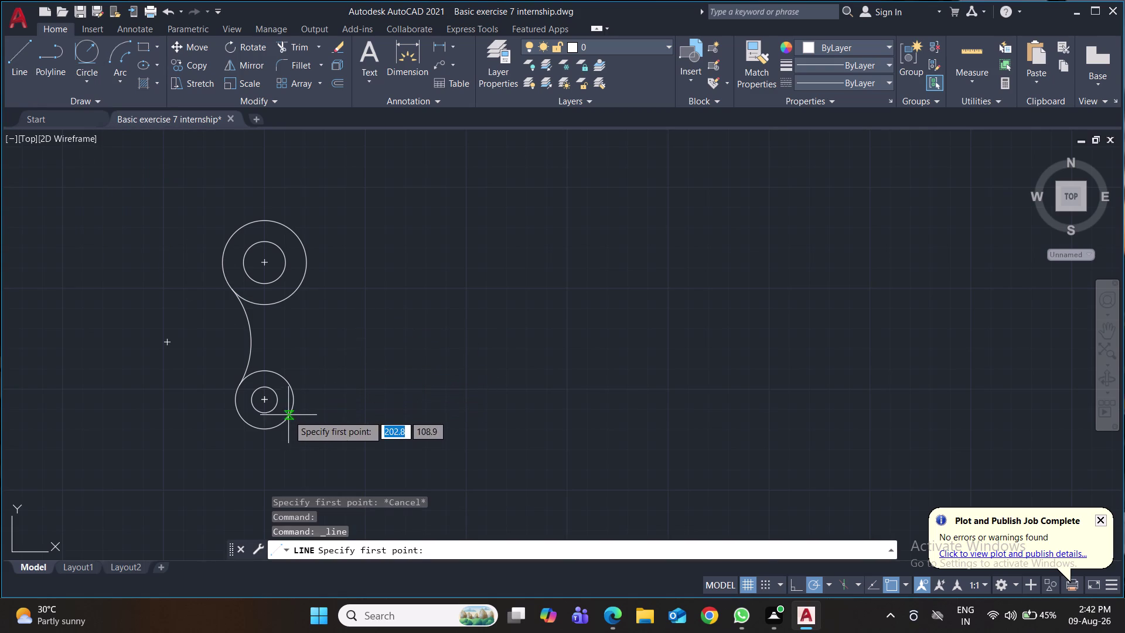
click(294, 403)
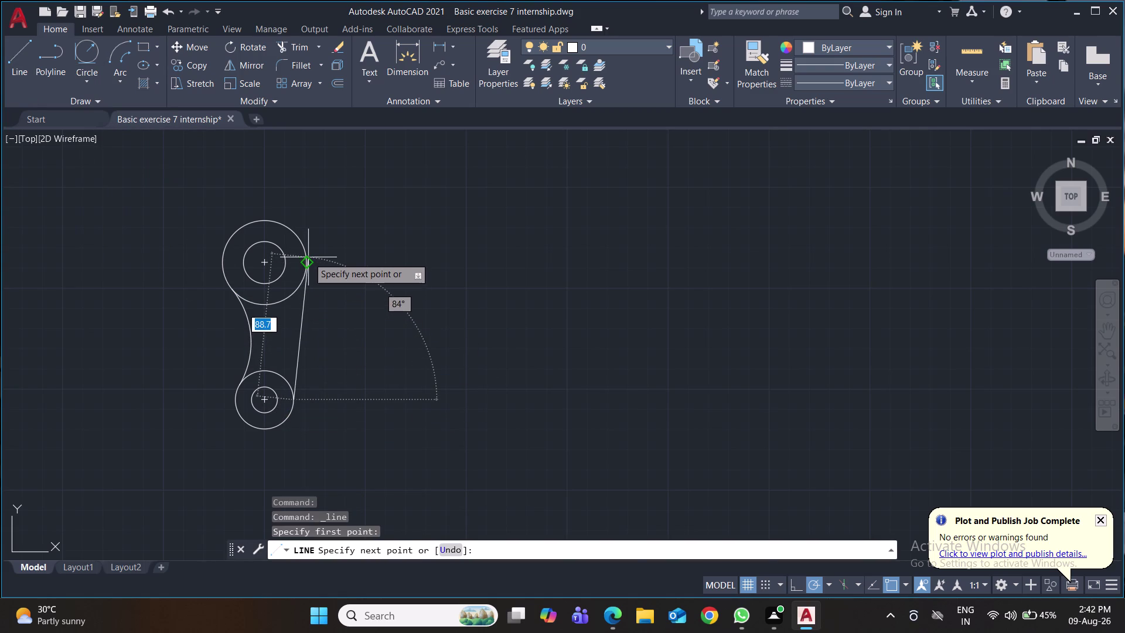
click(306, 263)
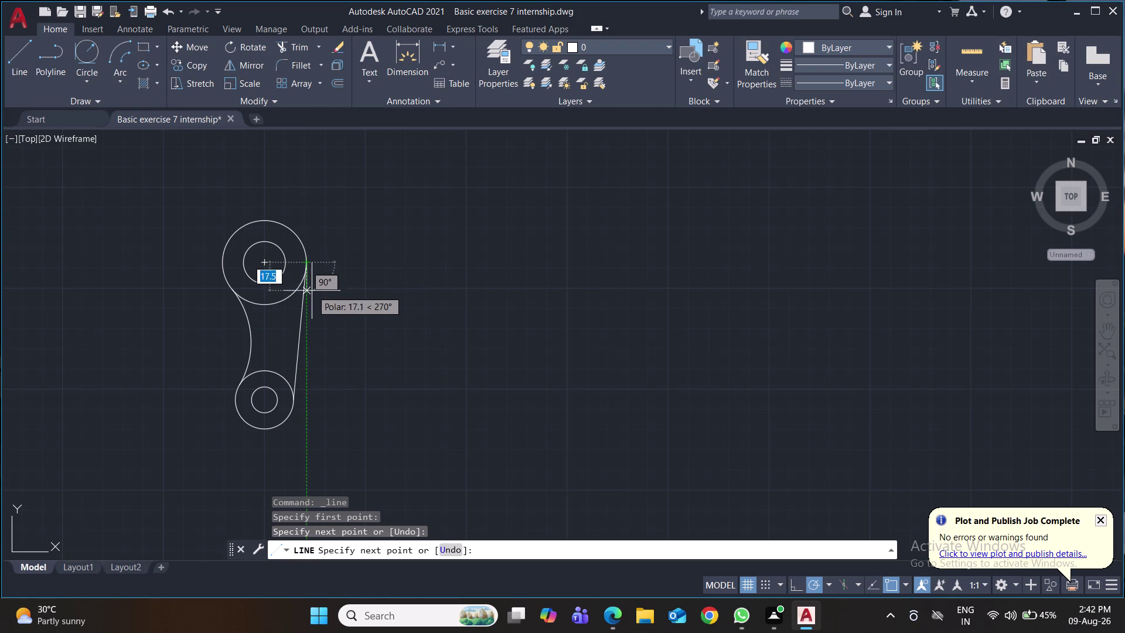
key(Escape)
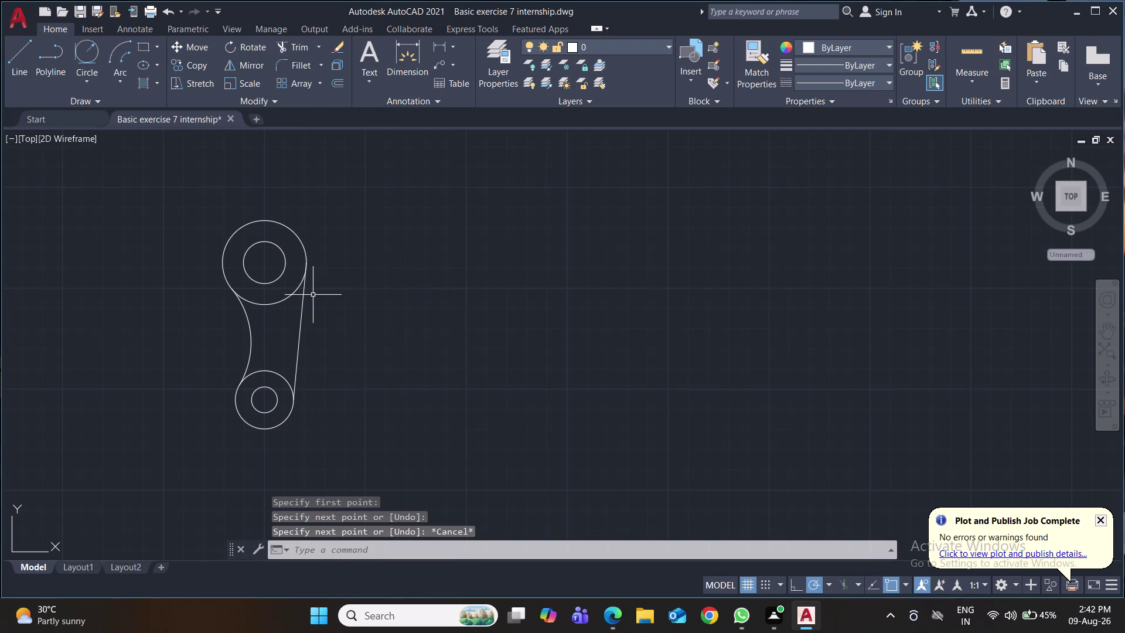
click(302, 325)
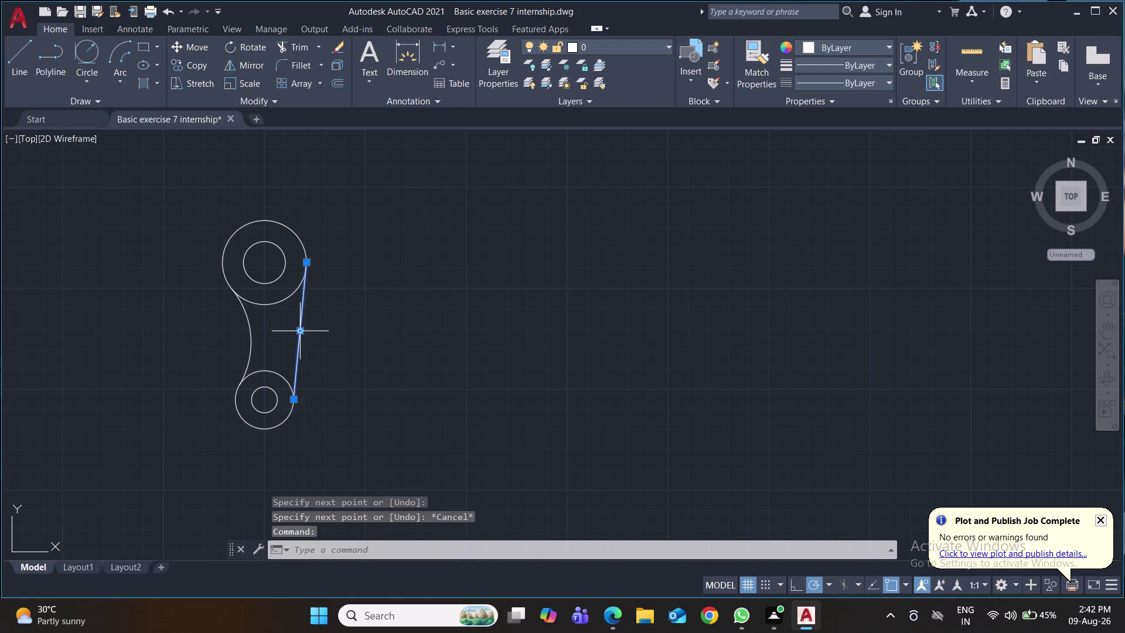
click(303, 334)
click(330, 332)
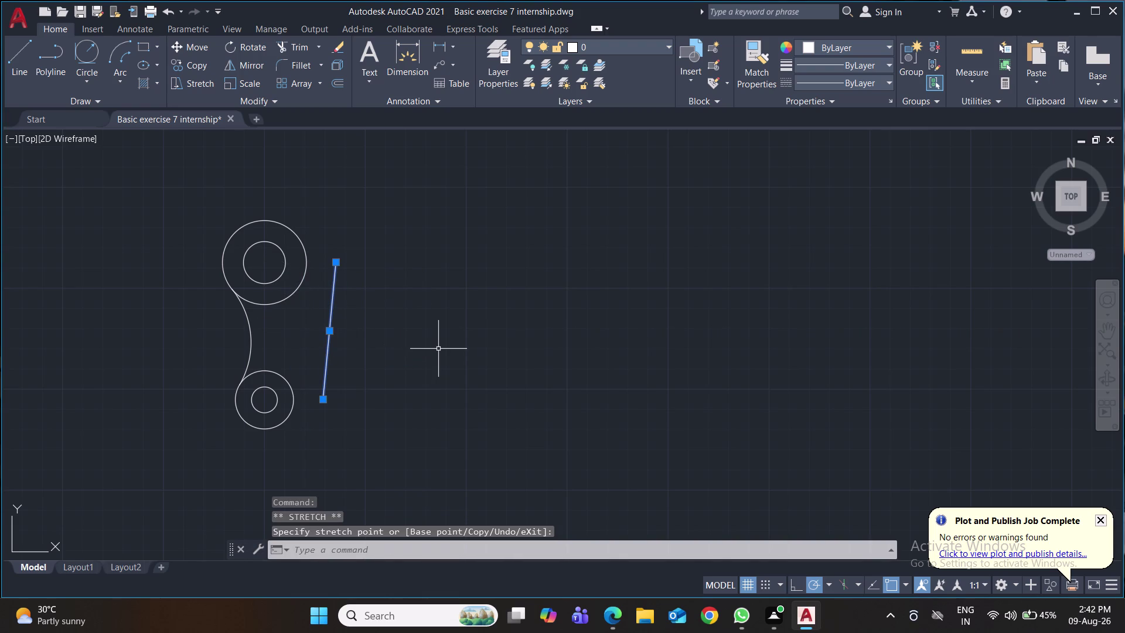
key(Delete)
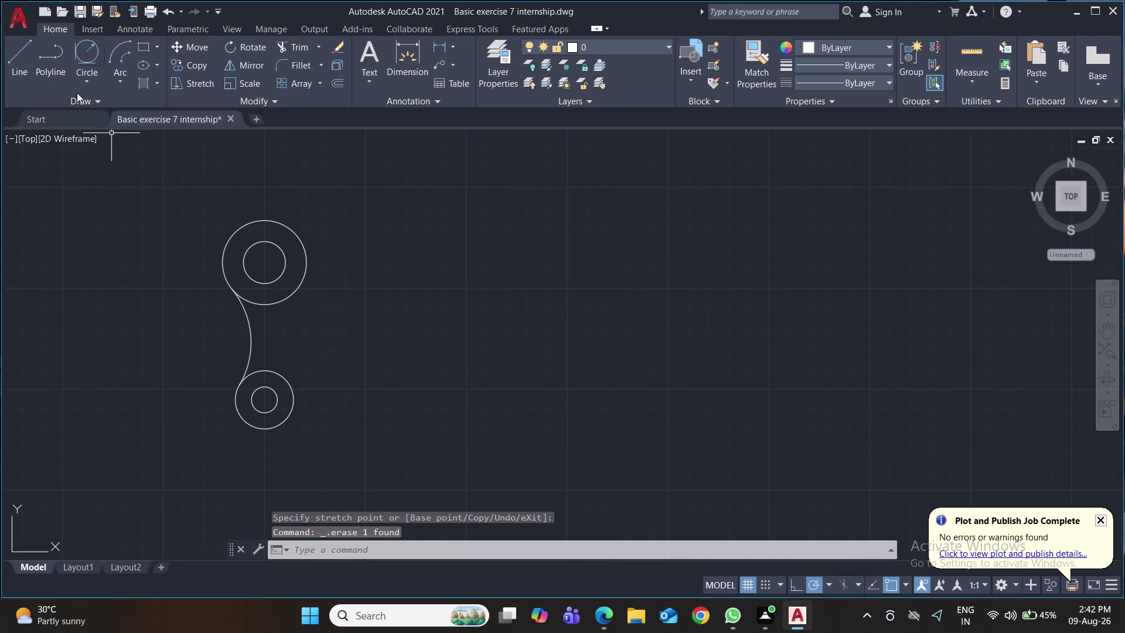
click(54, 56)
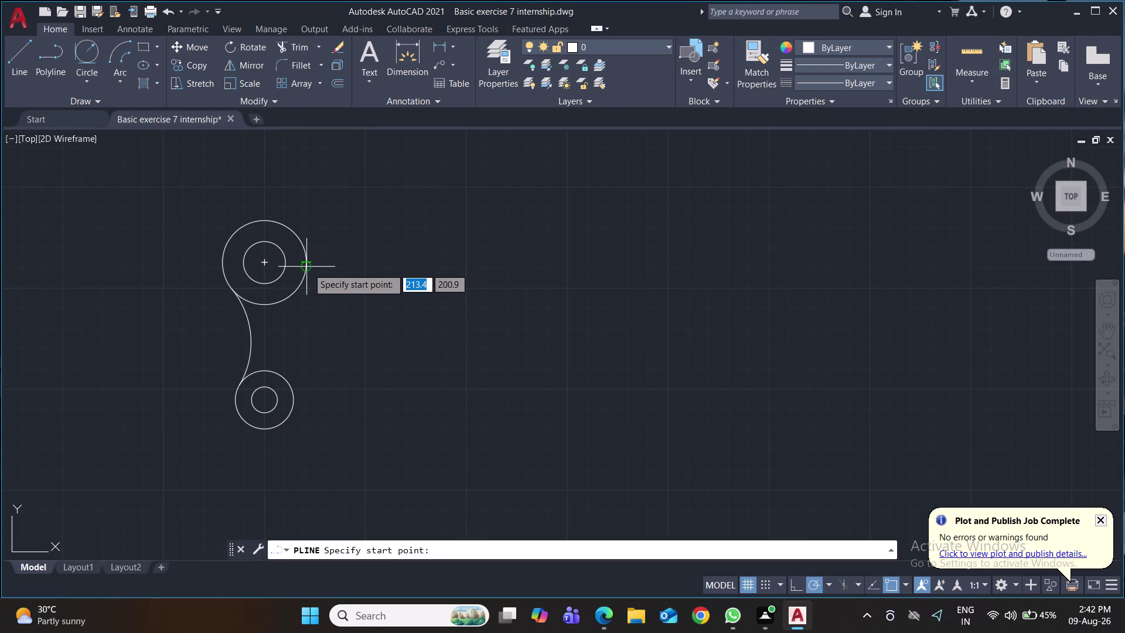
Draw a polyline edge from the top circle's right side to the bottom circle.
click(308, 267)
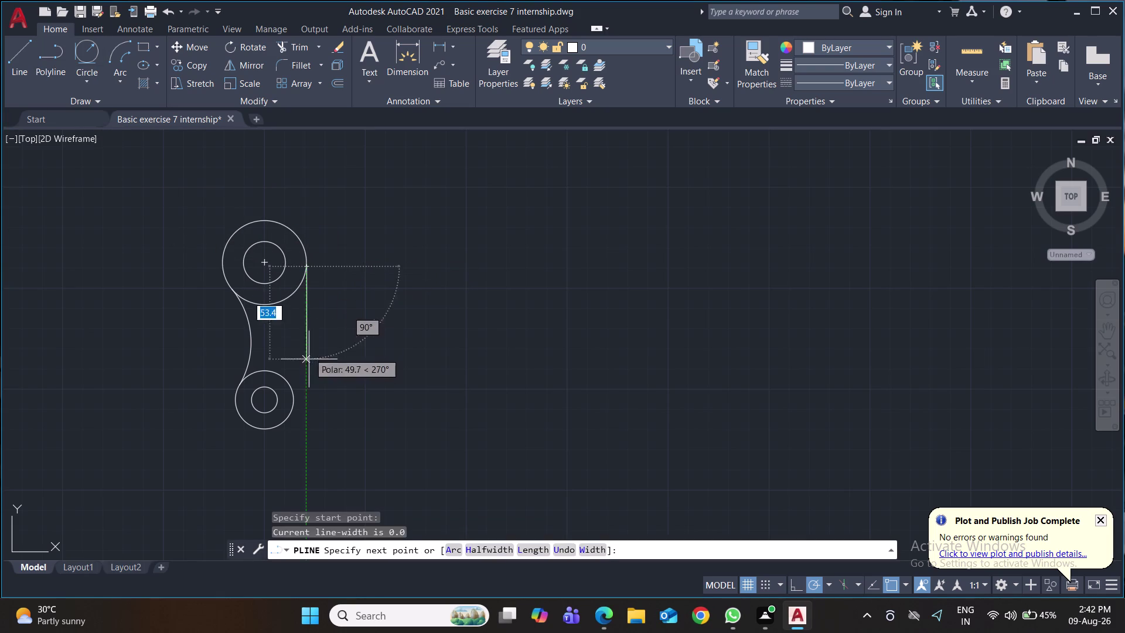
click(295, 403)
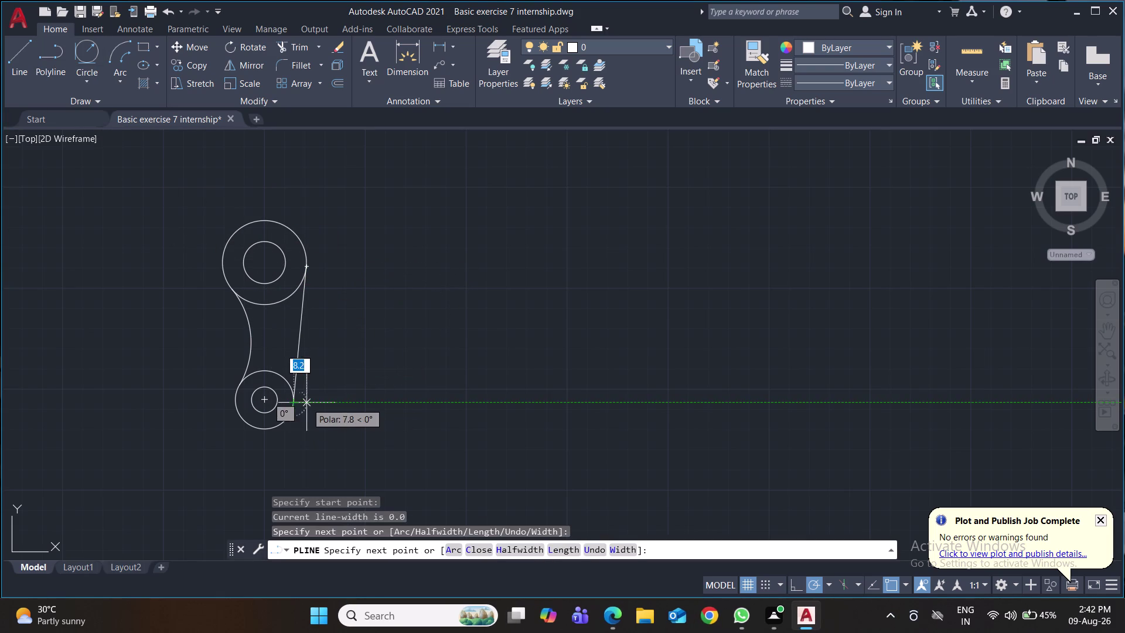
key(Return)
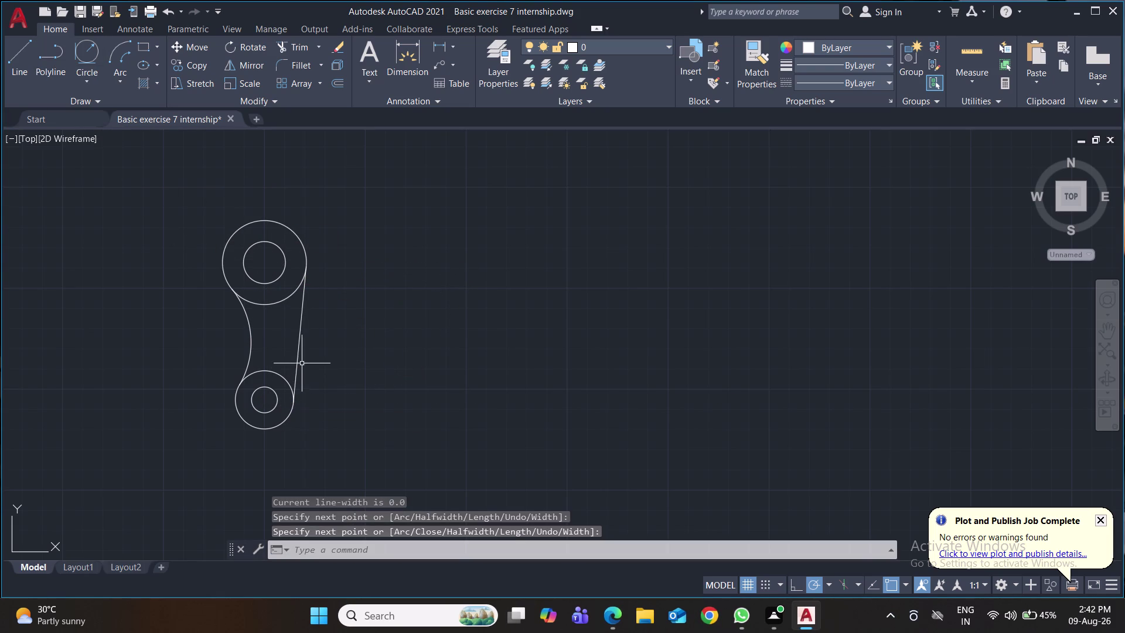
Grip-stretch the edge's midpoint and reposition its endpoints onto the circles.
click(298, 346)
click(299, 335)
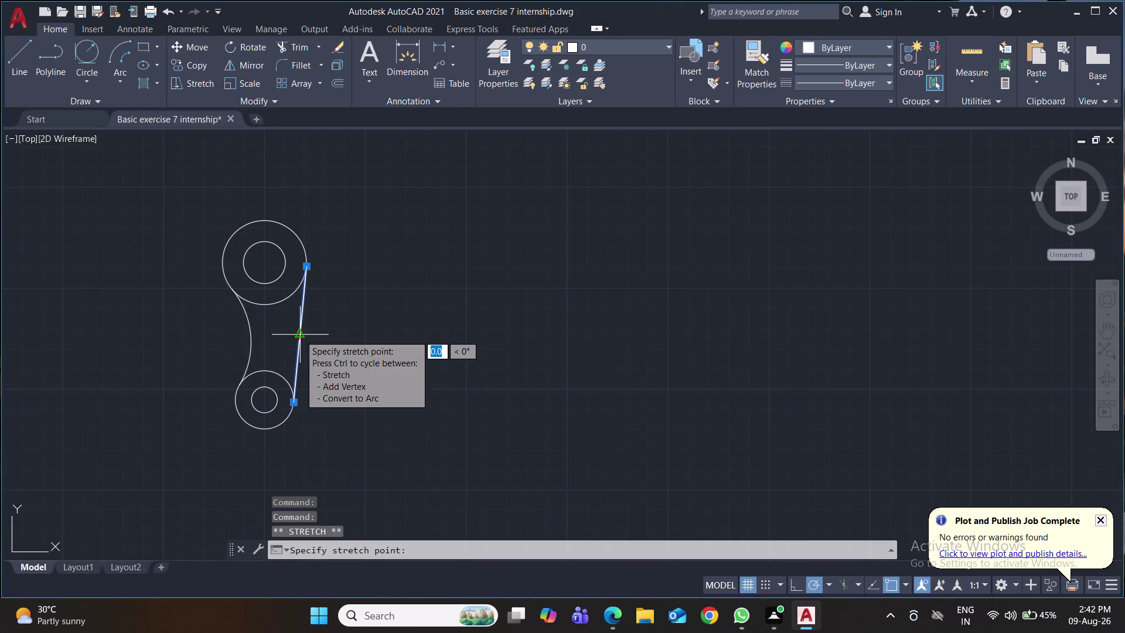
click(300, 335)
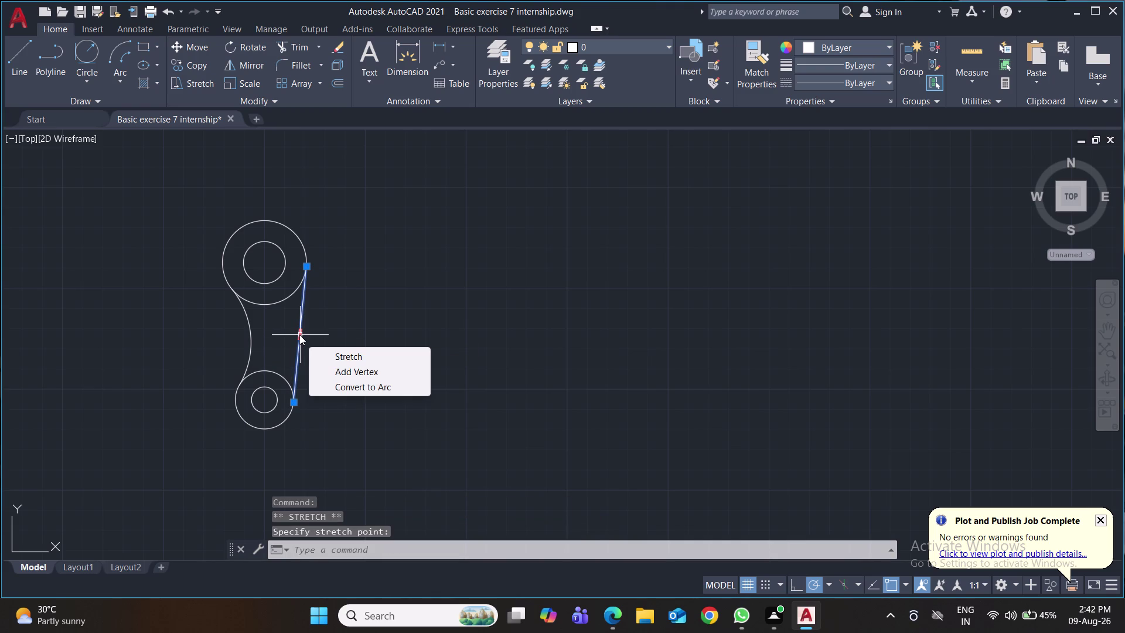
click(338, 357)
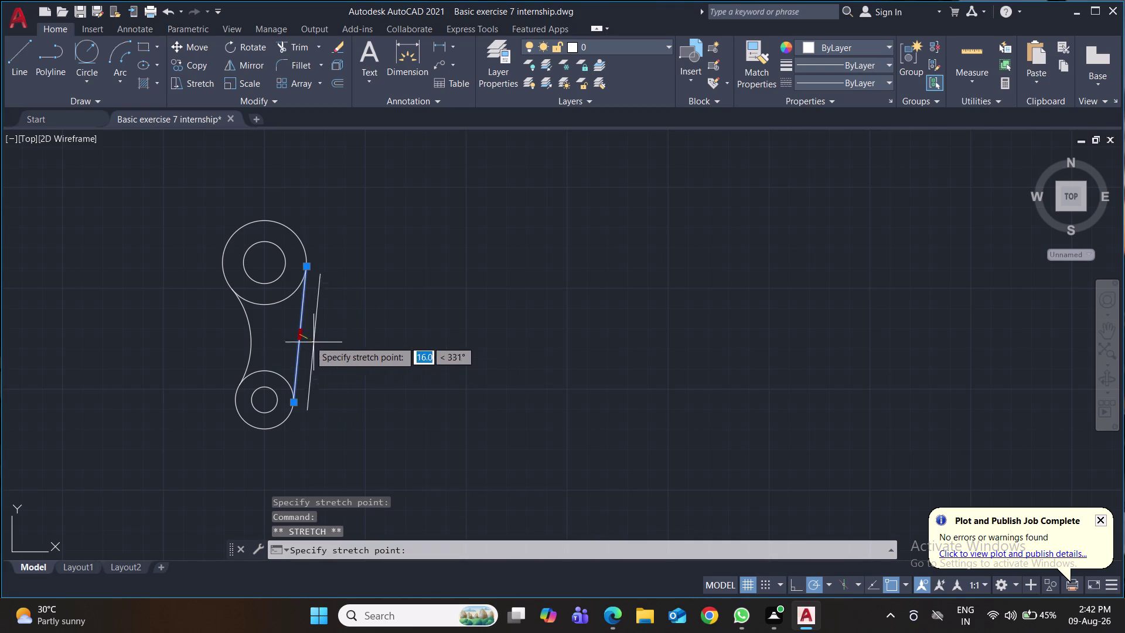
drag(296, 334, 315, 335)
click(298, 339)
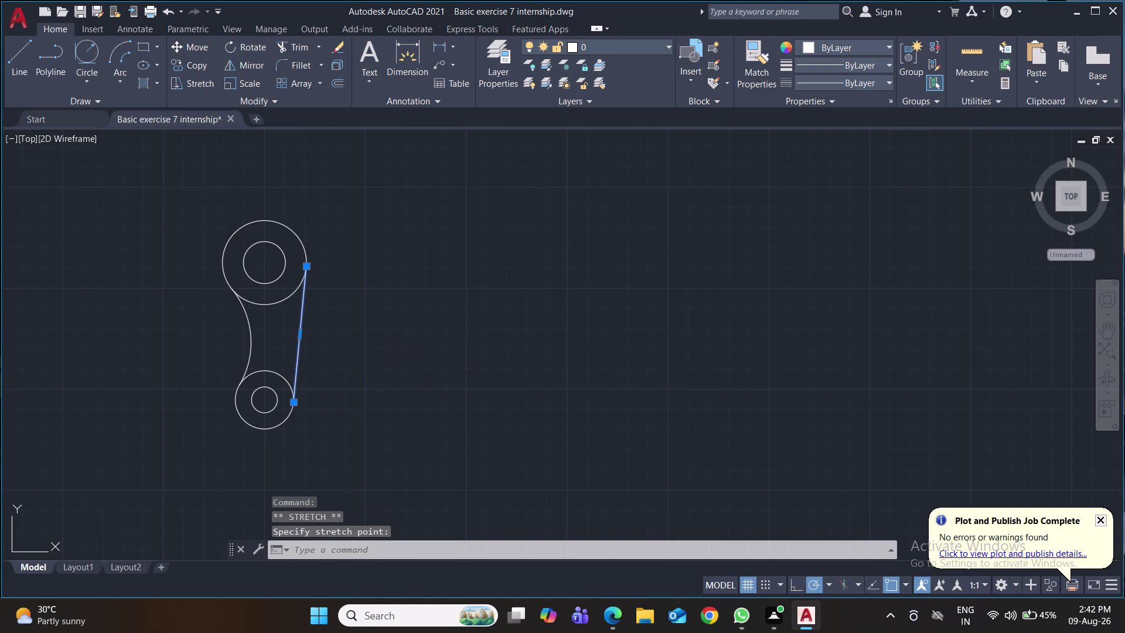
click(299, 337)
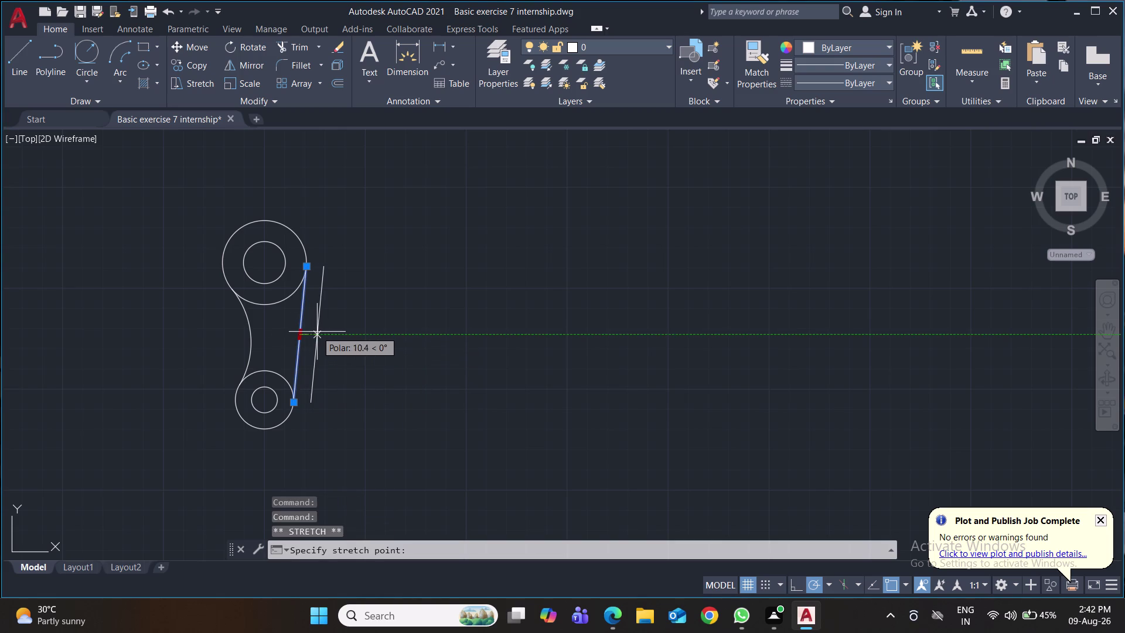
click(317, 331)
click(312, 405)
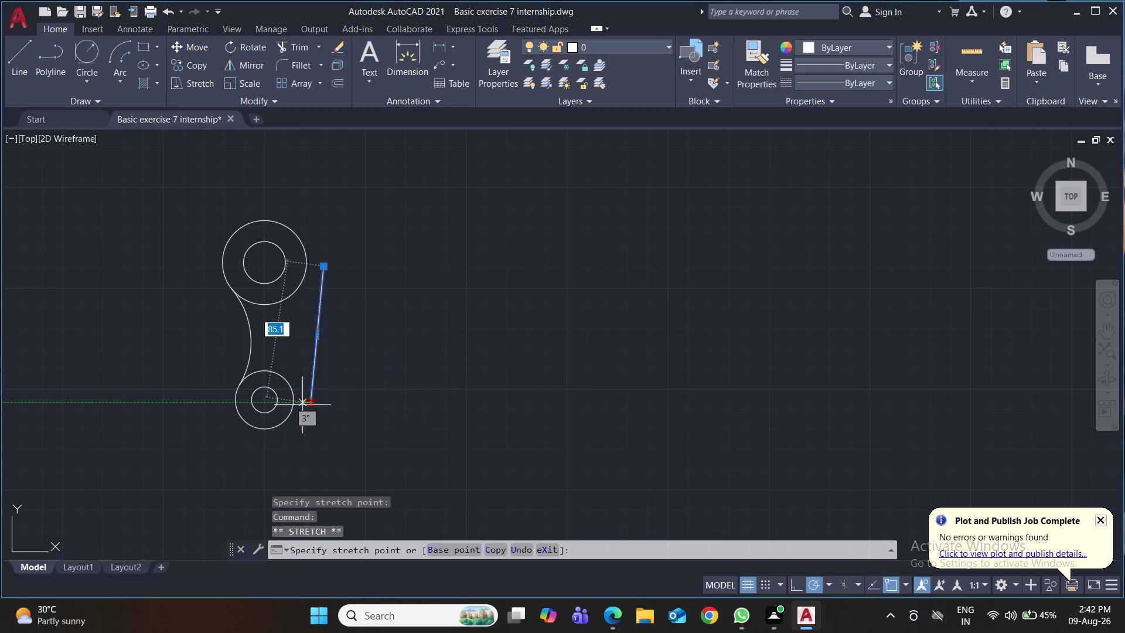
click(292, 405)
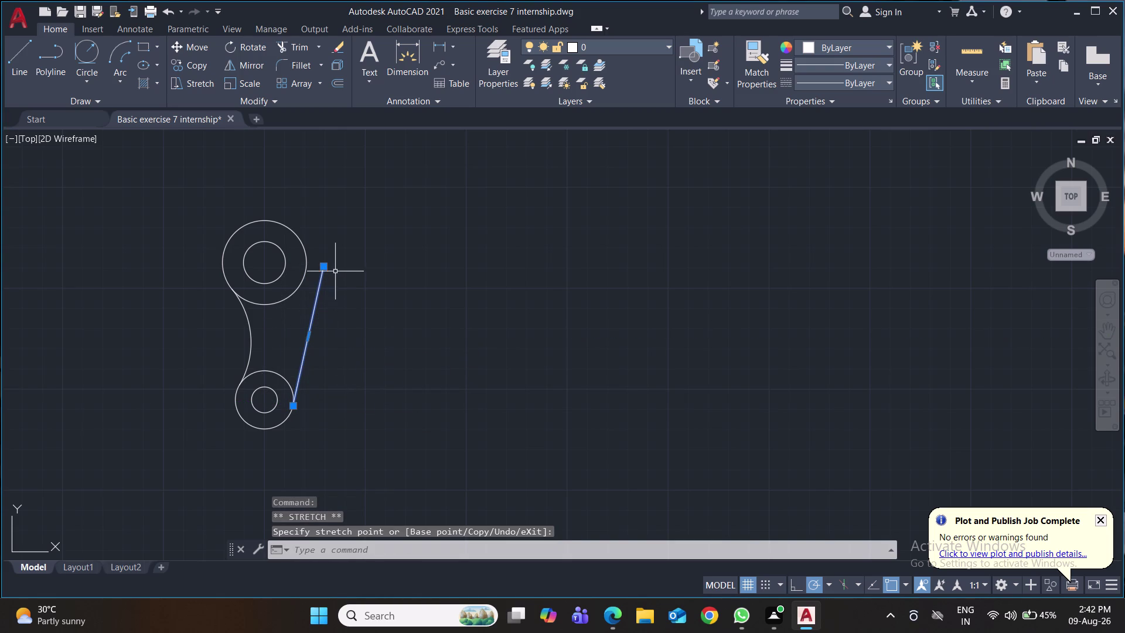
click(322, 270)
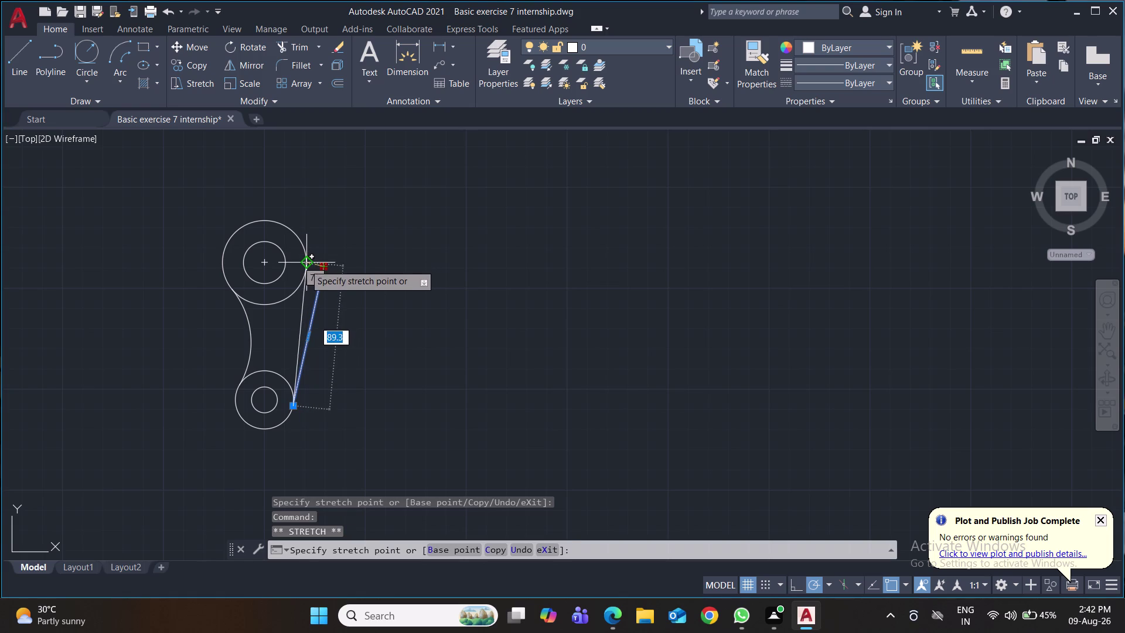
click(305, 265)
Stretch the edge's midpoint outward and convert the segment into a large arc.
click(302, 331)
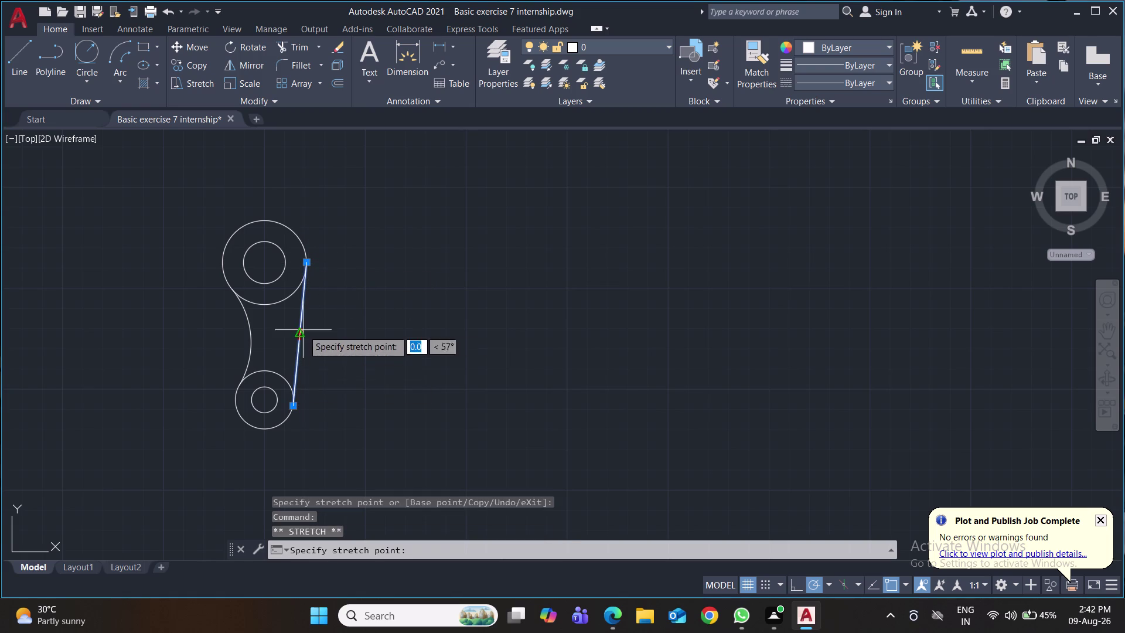
click(303, 330)
click(303, 330)
click(301, 335)
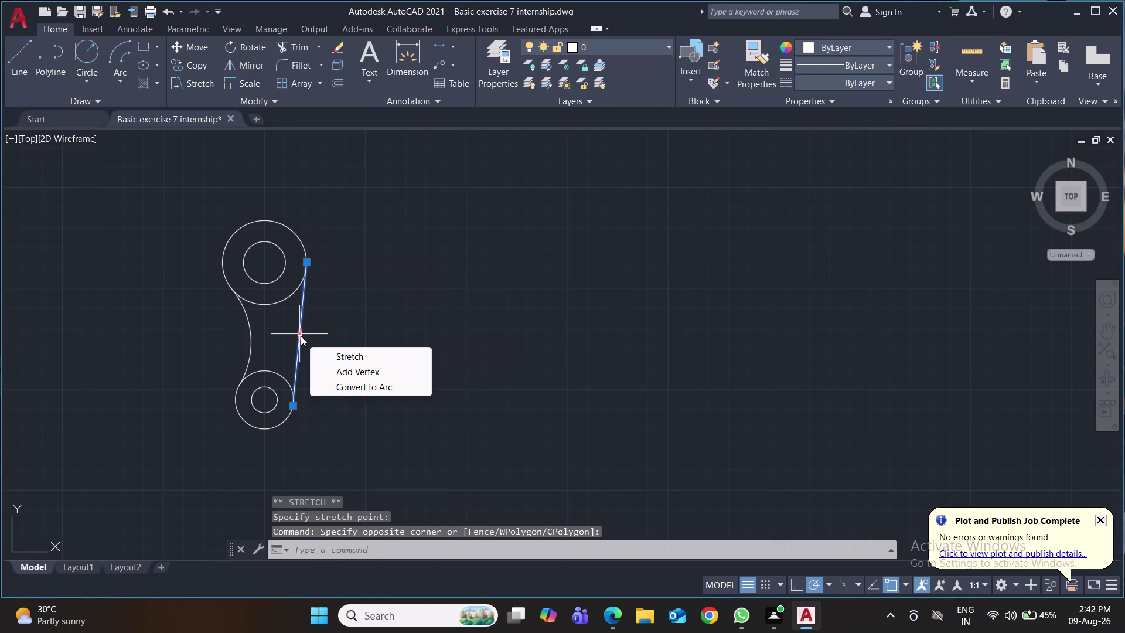
click(352, 357)
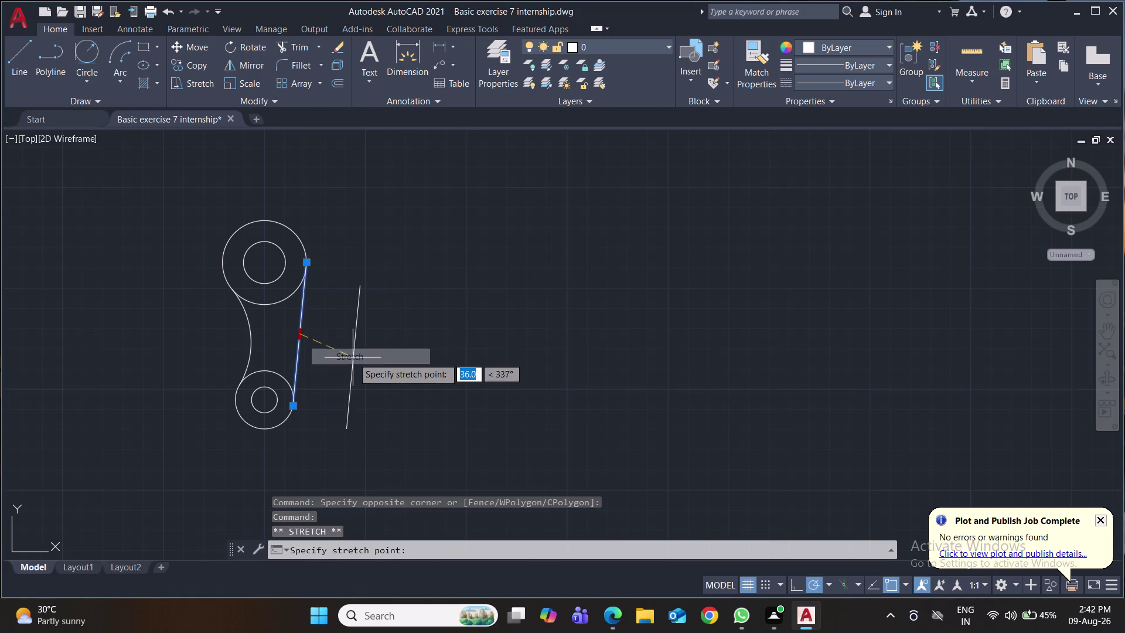
click(353, 357)
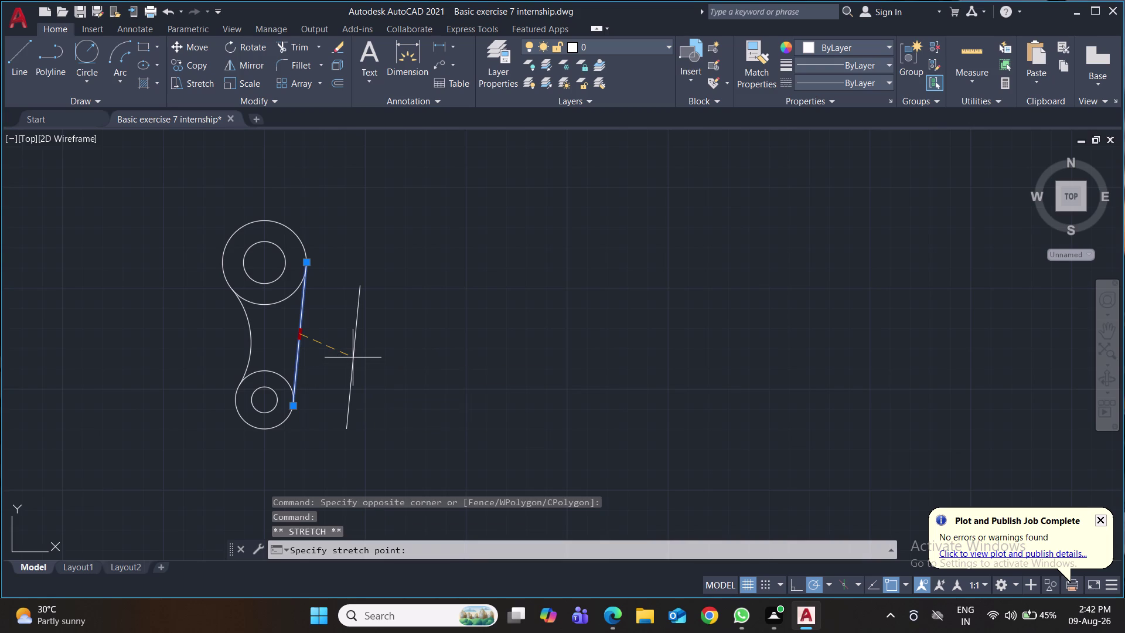
key(Delete)
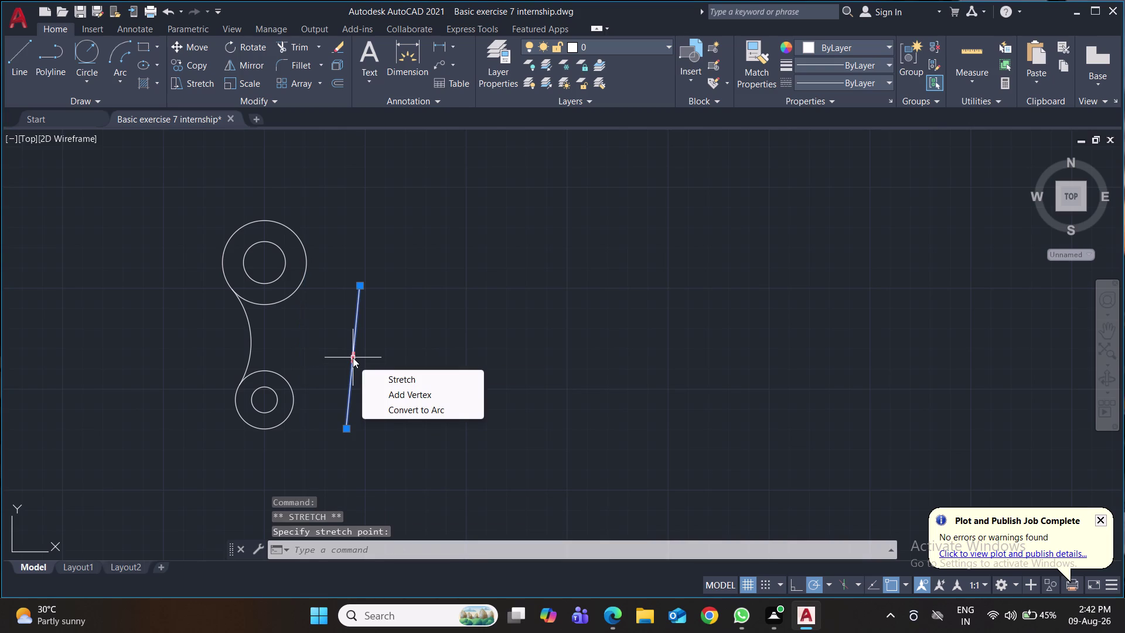
click(404, 410)
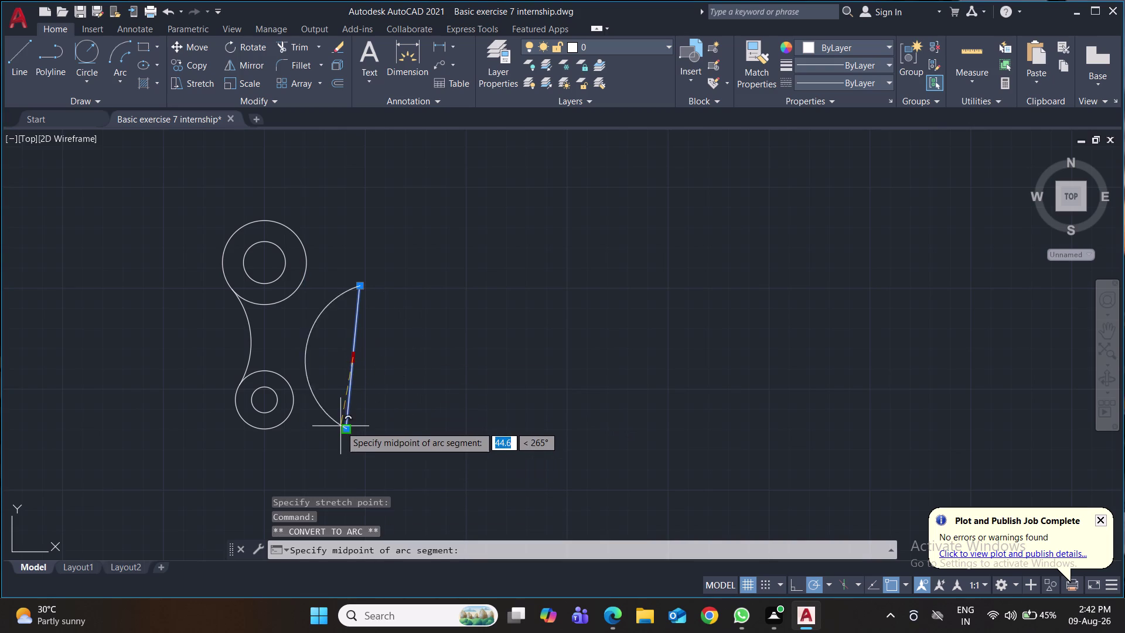
click(455, 401)
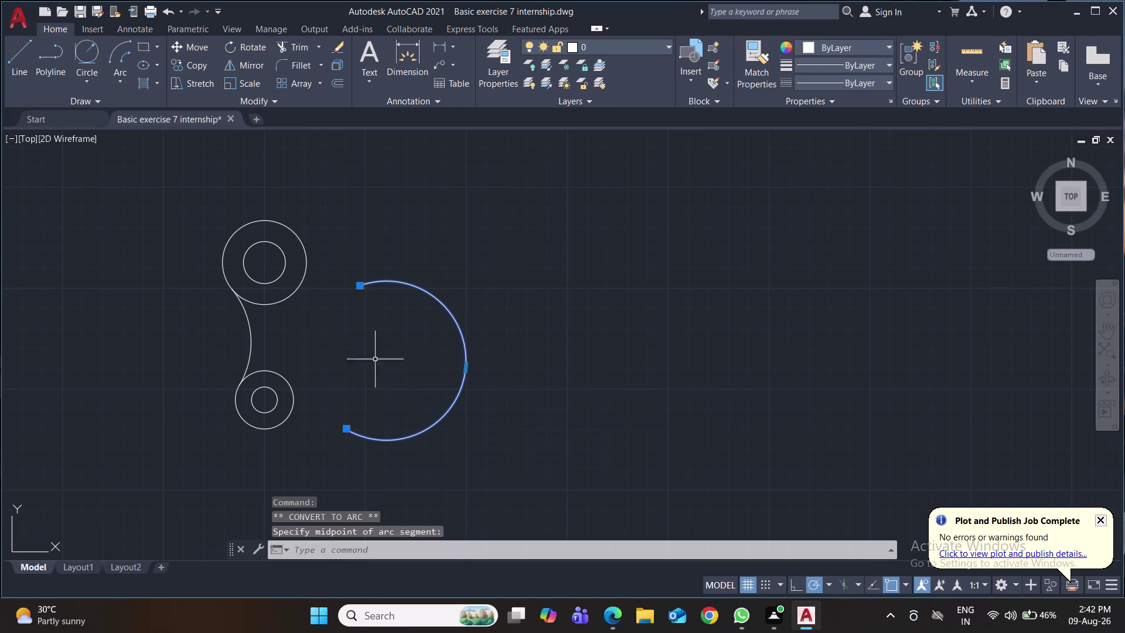
click(358, 287)
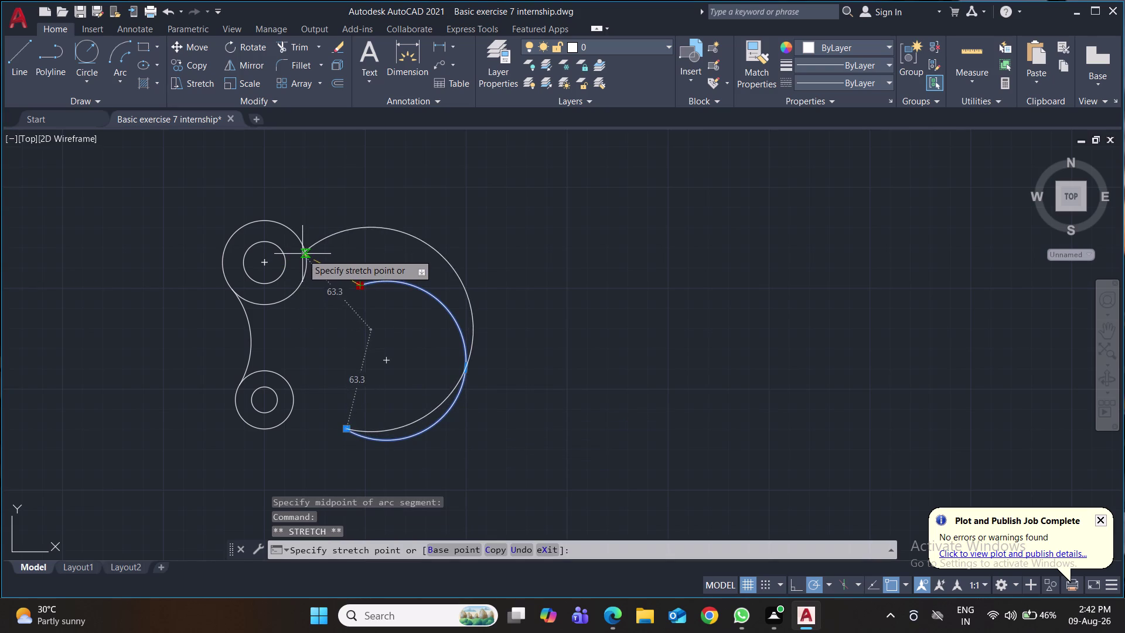
click(305, 257)
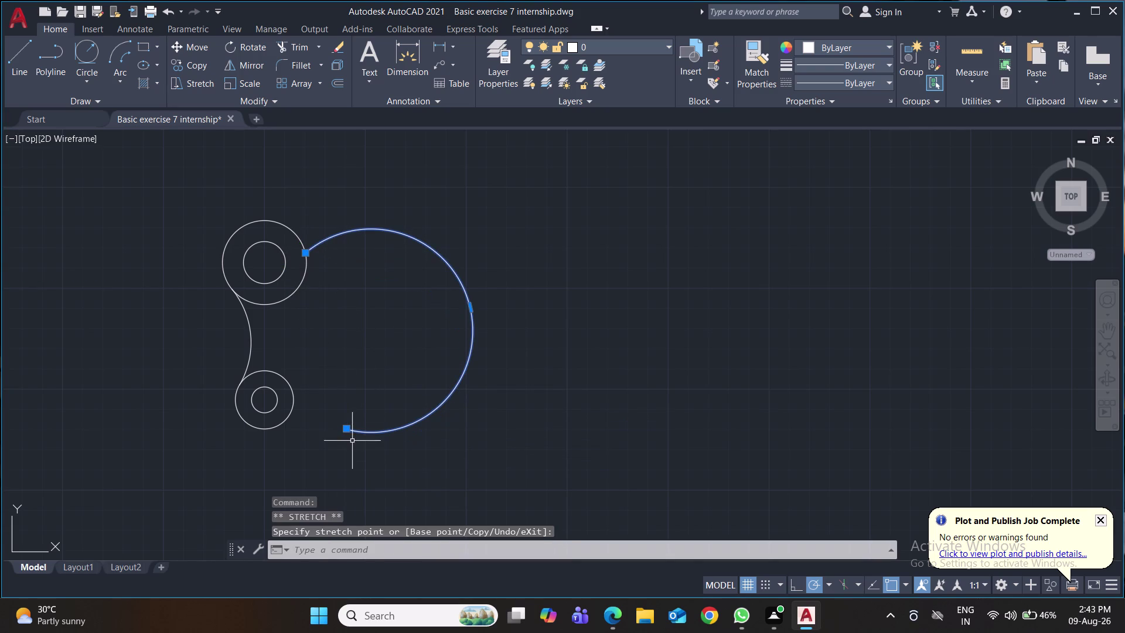
click(348, 426)
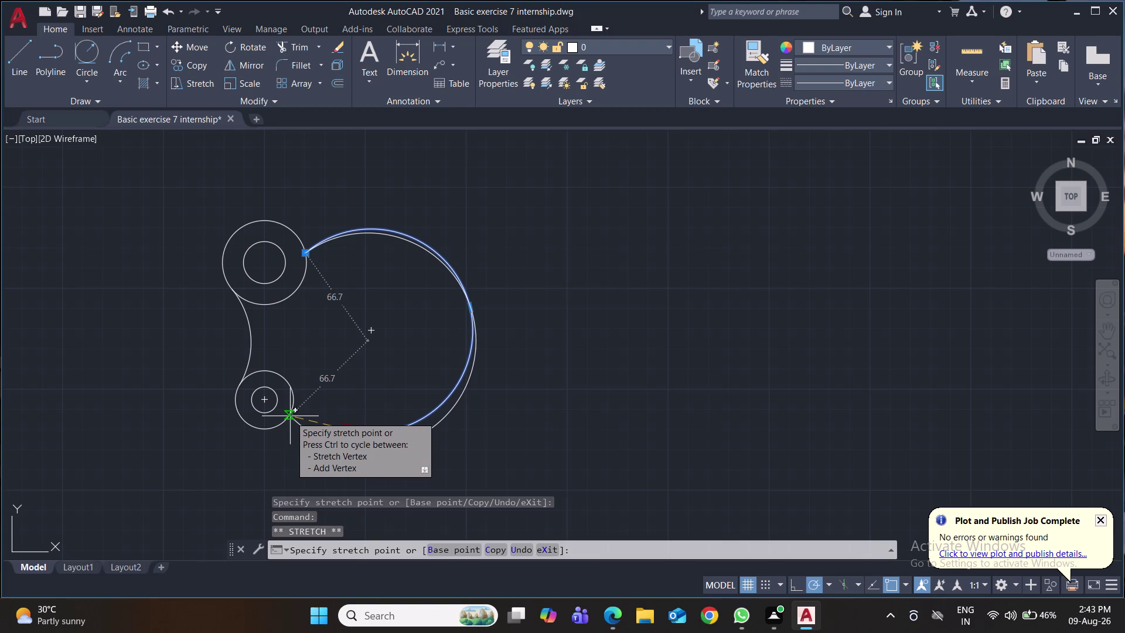
scroll(up, 3)
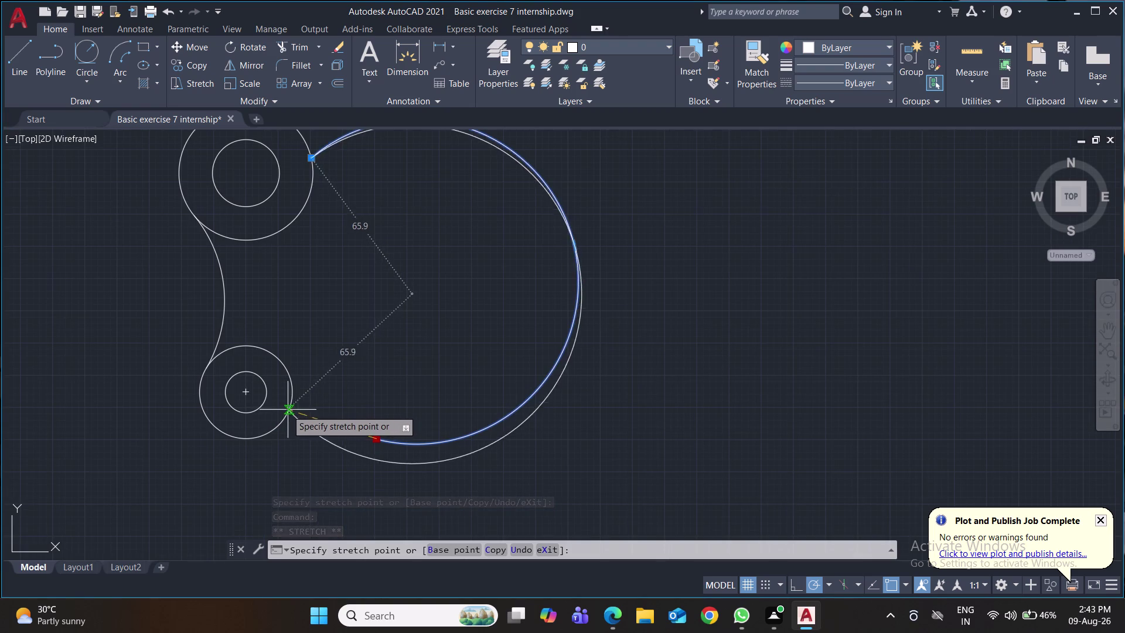
click(288, 411)
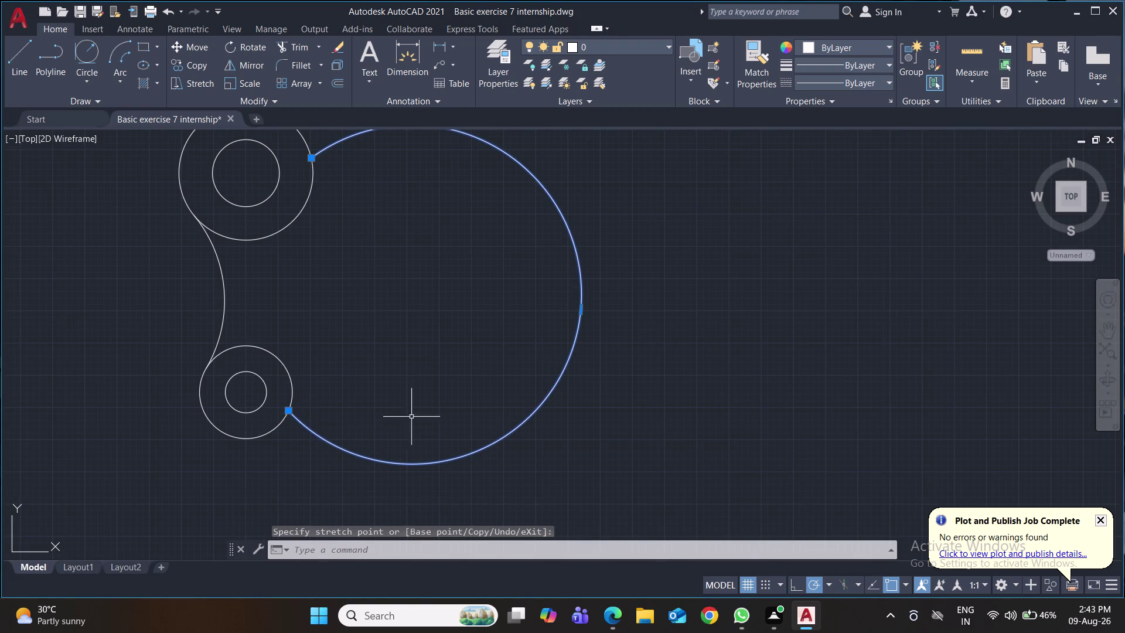
click(582, 308)
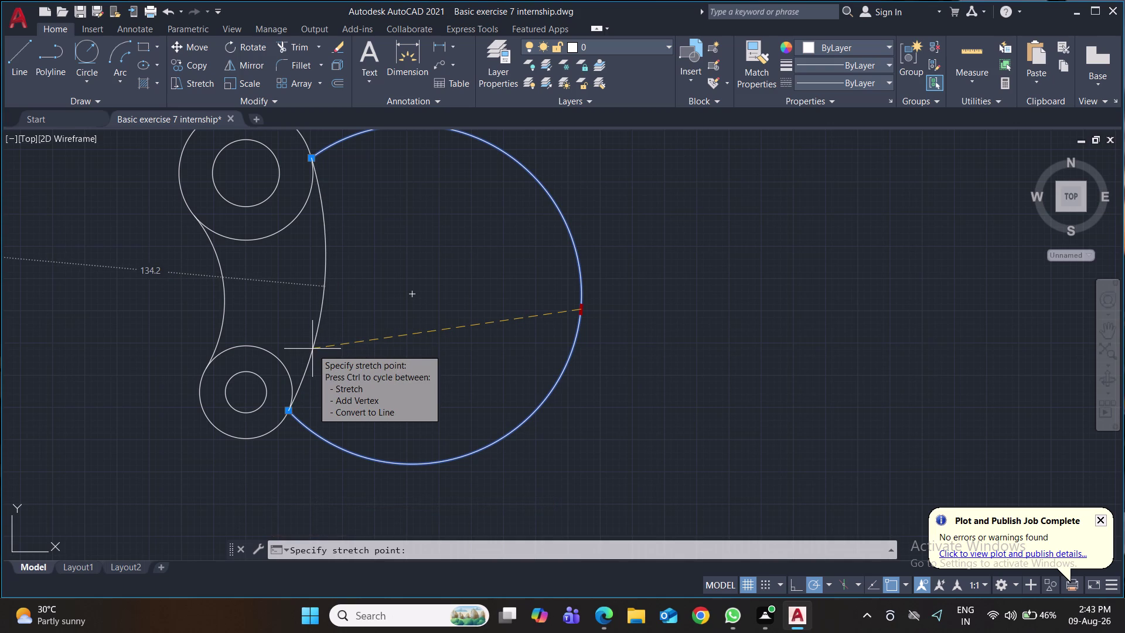
click(311, 349)
scroll(down, 3)
click(503, 375)
click(595, 345)
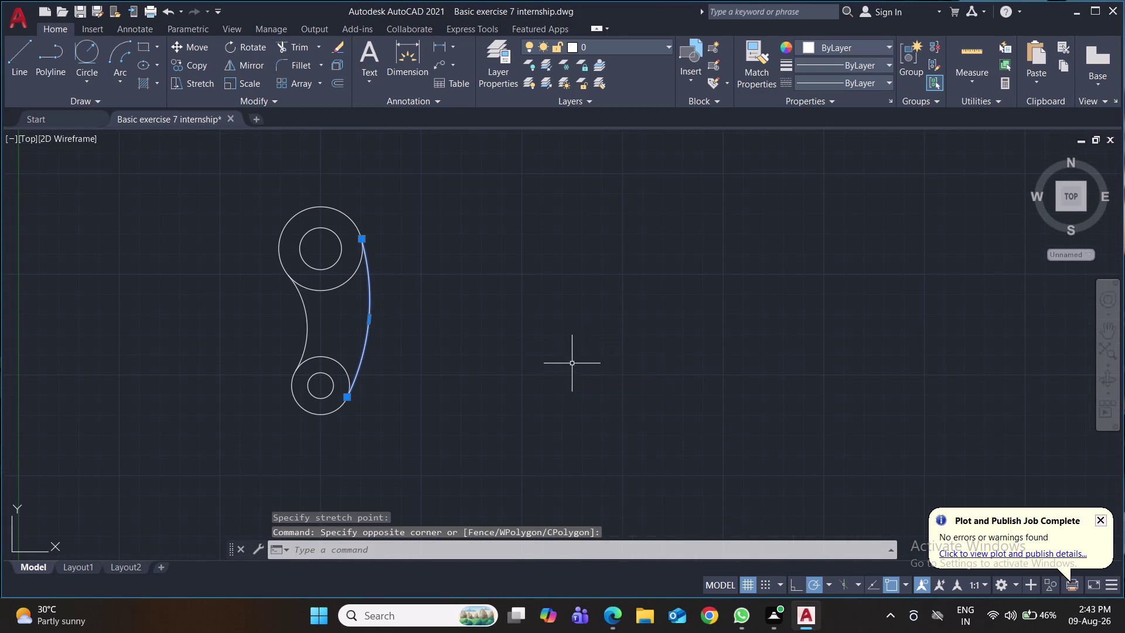
key(ctrl+s)
key(ctrl+s)
key(ctrl+s)
key(ctrl+s)
key(ctrl+s)
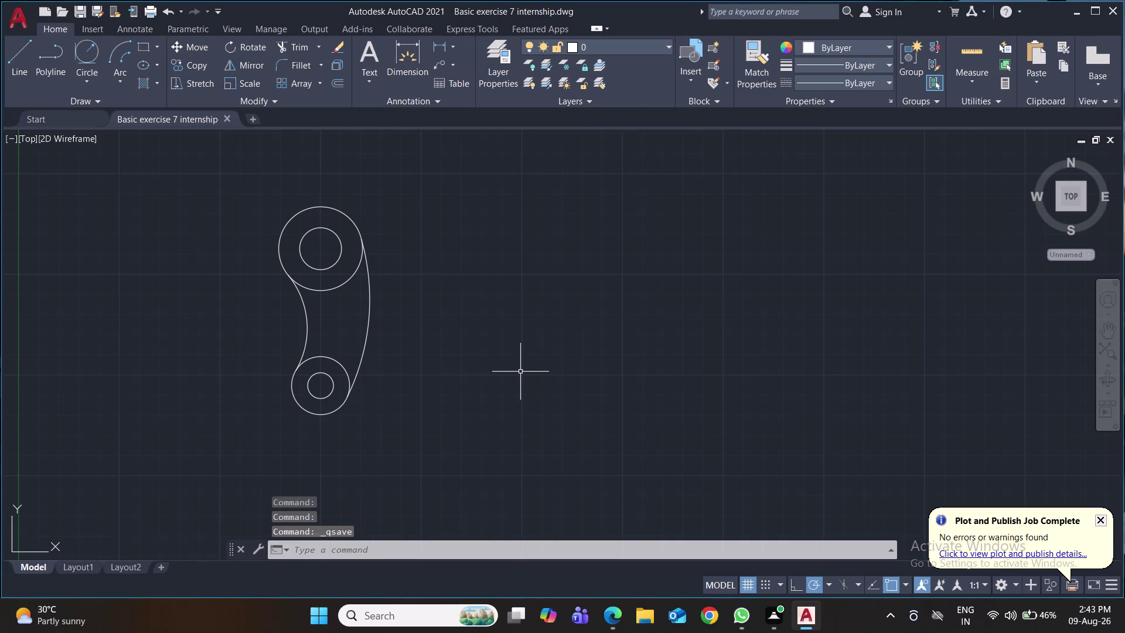
scroll(up, 3)
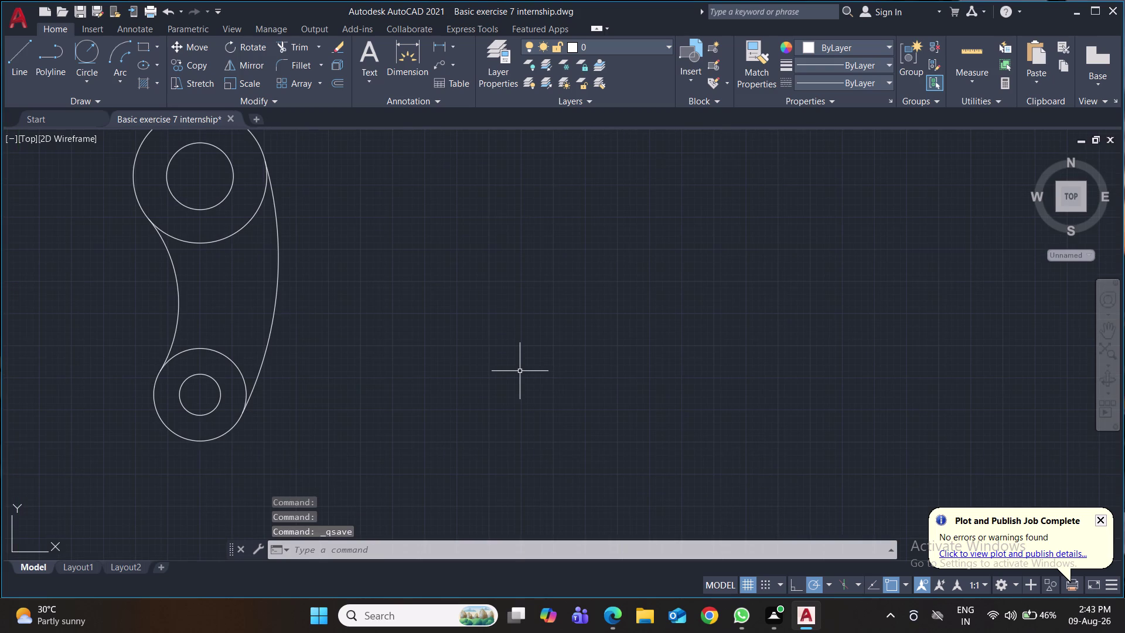
scroll(down, 3)
middle_drag(519, 371, 487, 371)
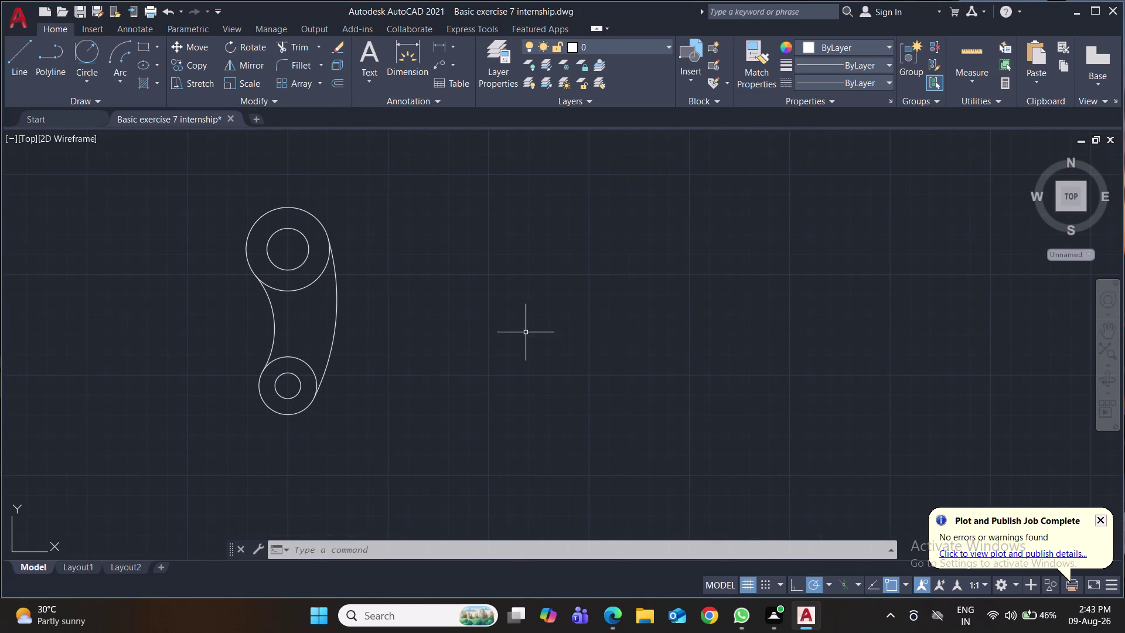
Draw an L-shaped line from the lower hole's centre: 80 horizontal, then 42.5 vertical.
click(88, 83)
click(119, 109)
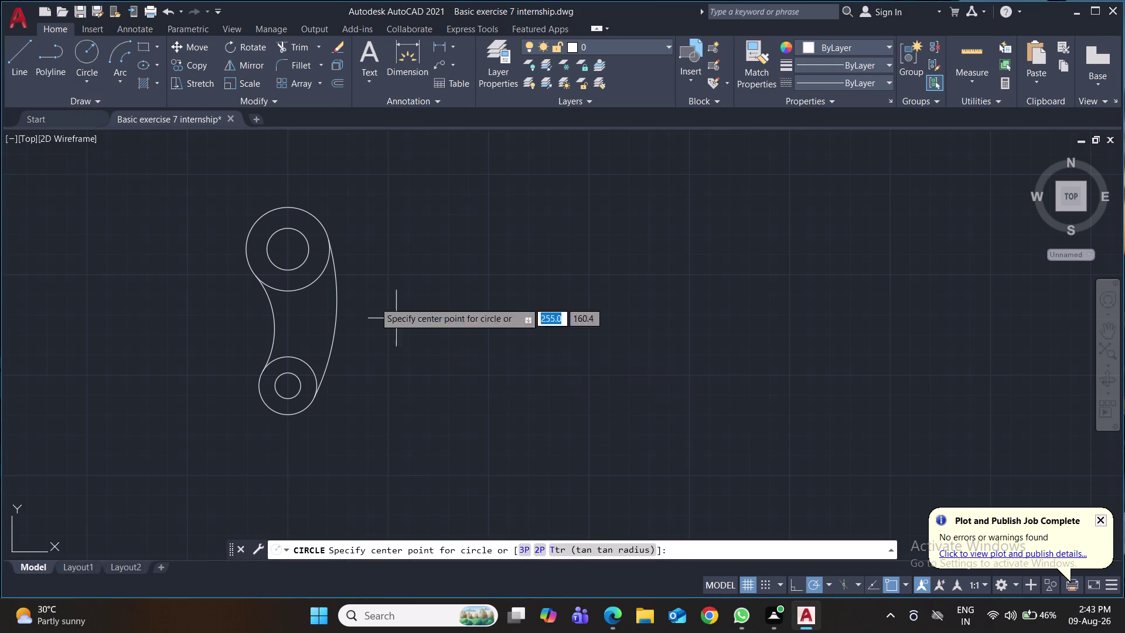
click(19, 68)
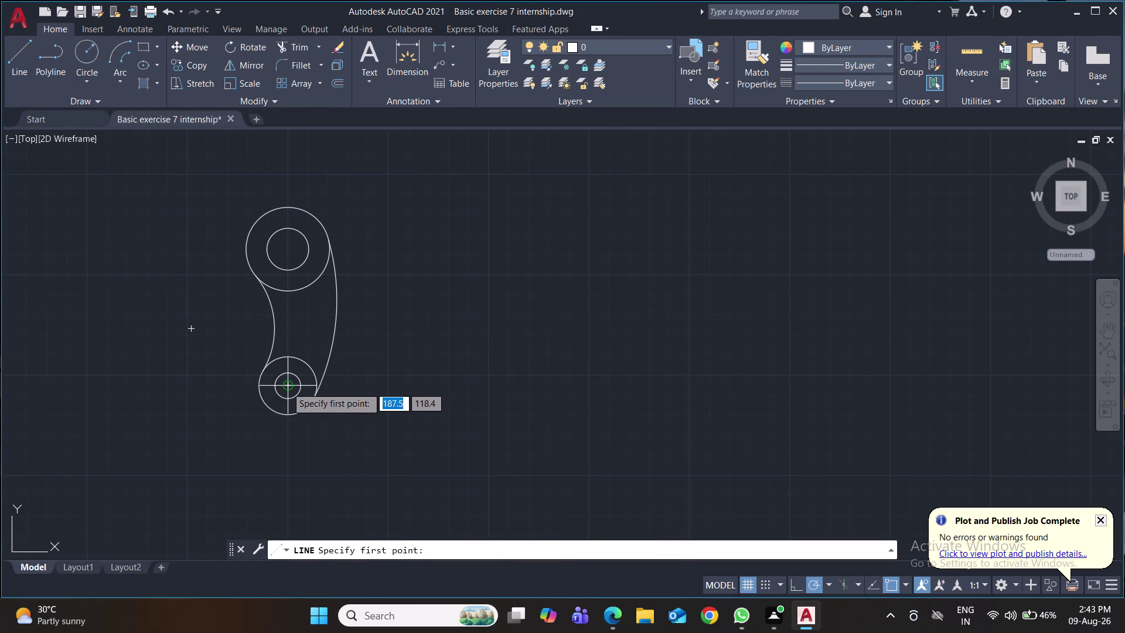
click(287, 387)
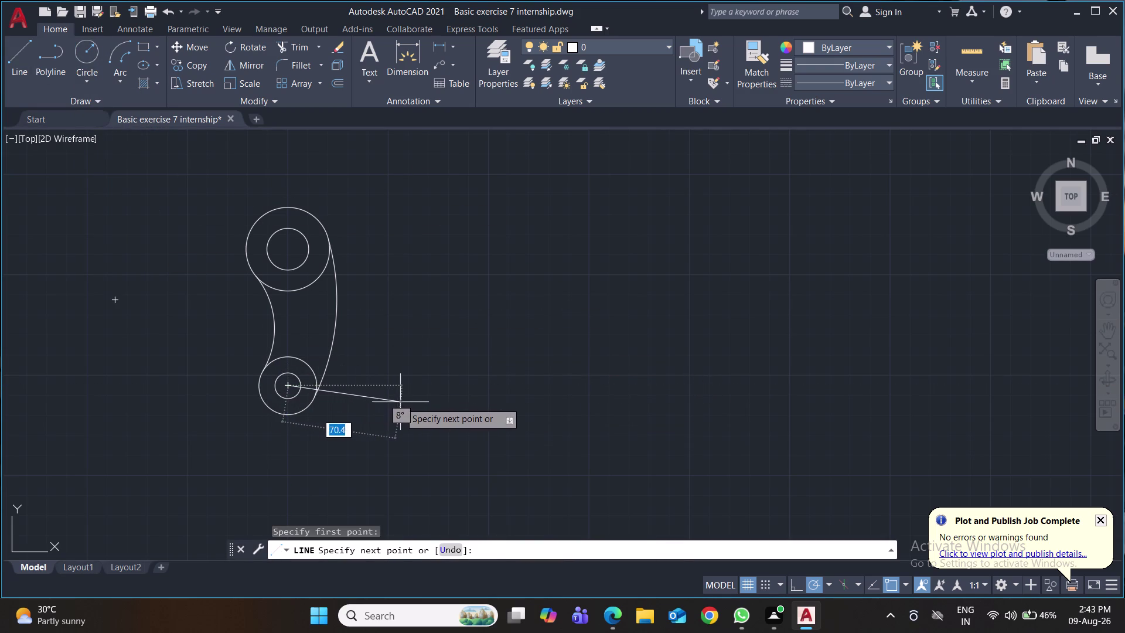
text(80)
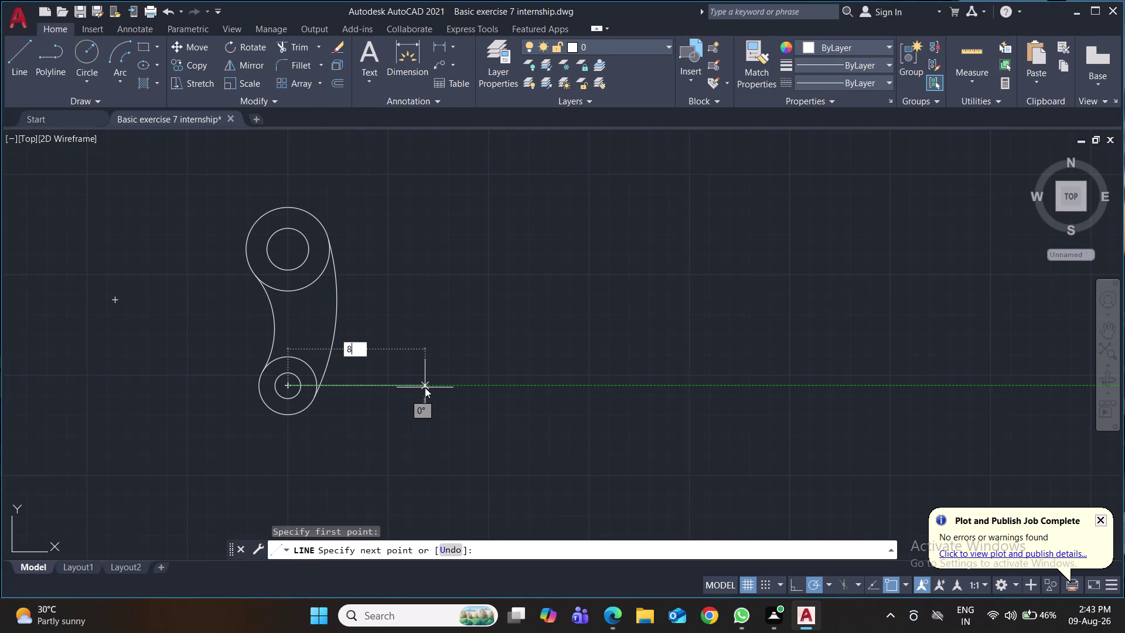
key(Return)
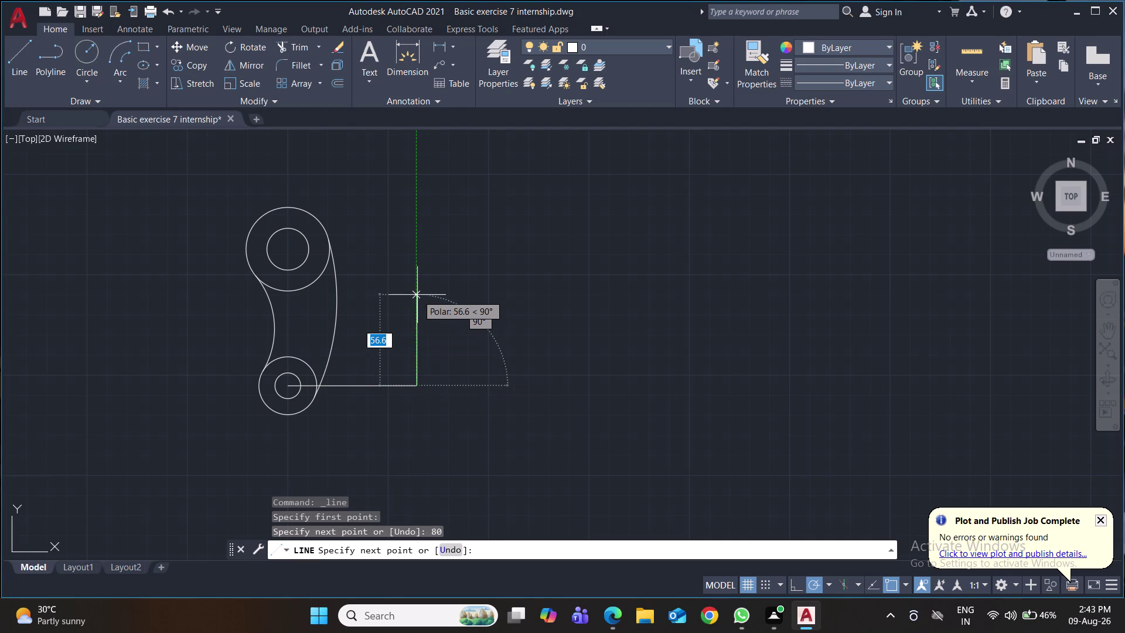
text(42.5)
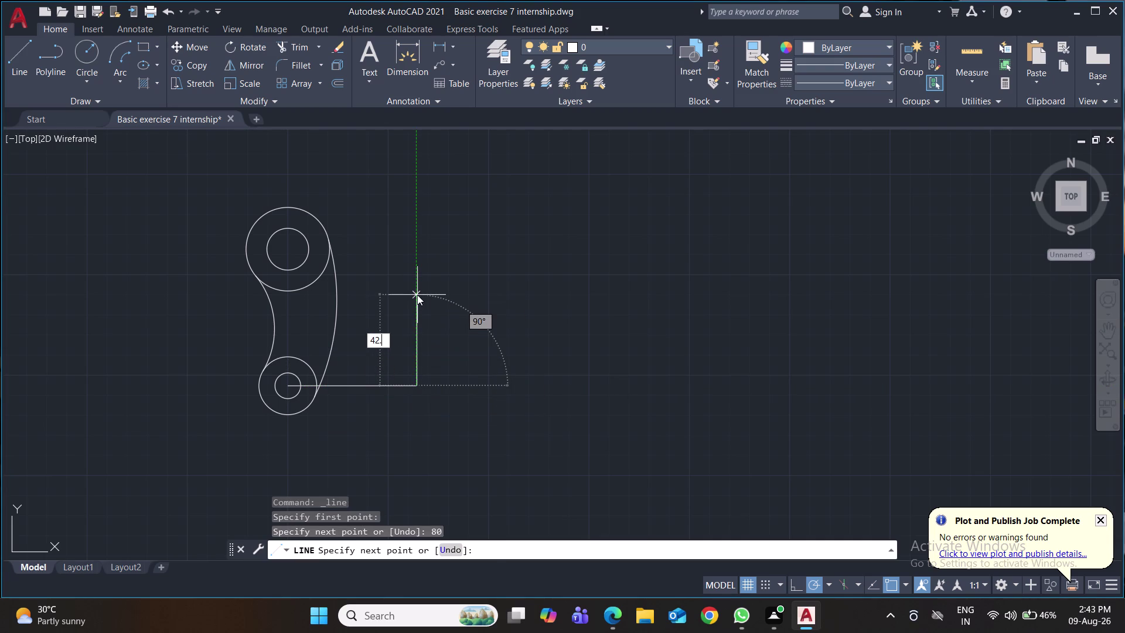
key(Return)
key(Return)
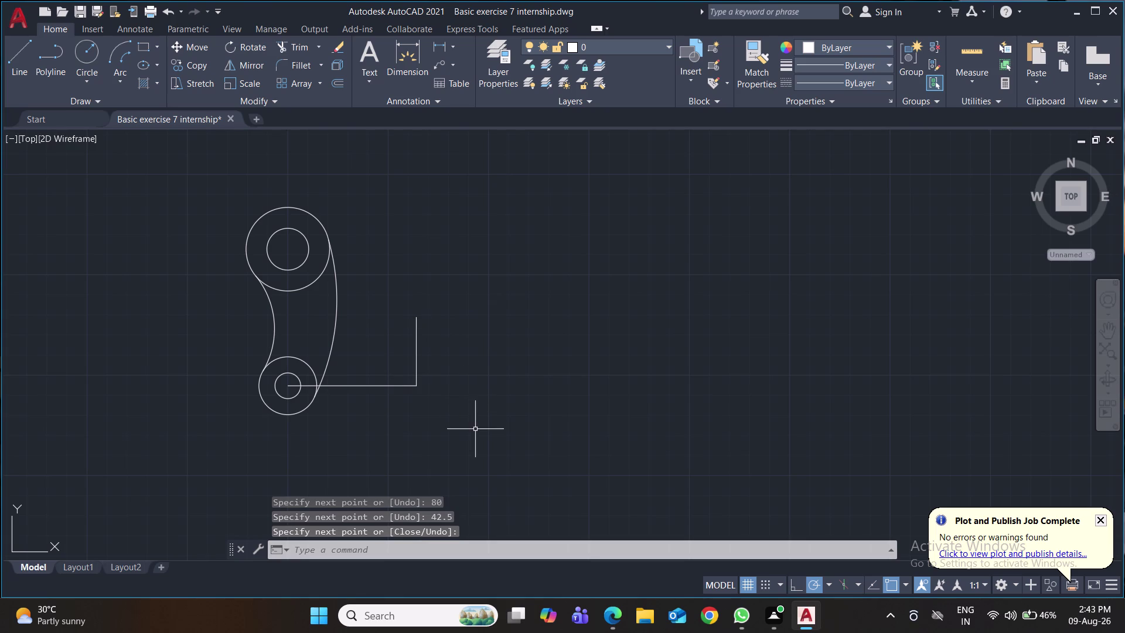
Draw a 30-diameter circle centred at the line's upper end.
click(89, 44)
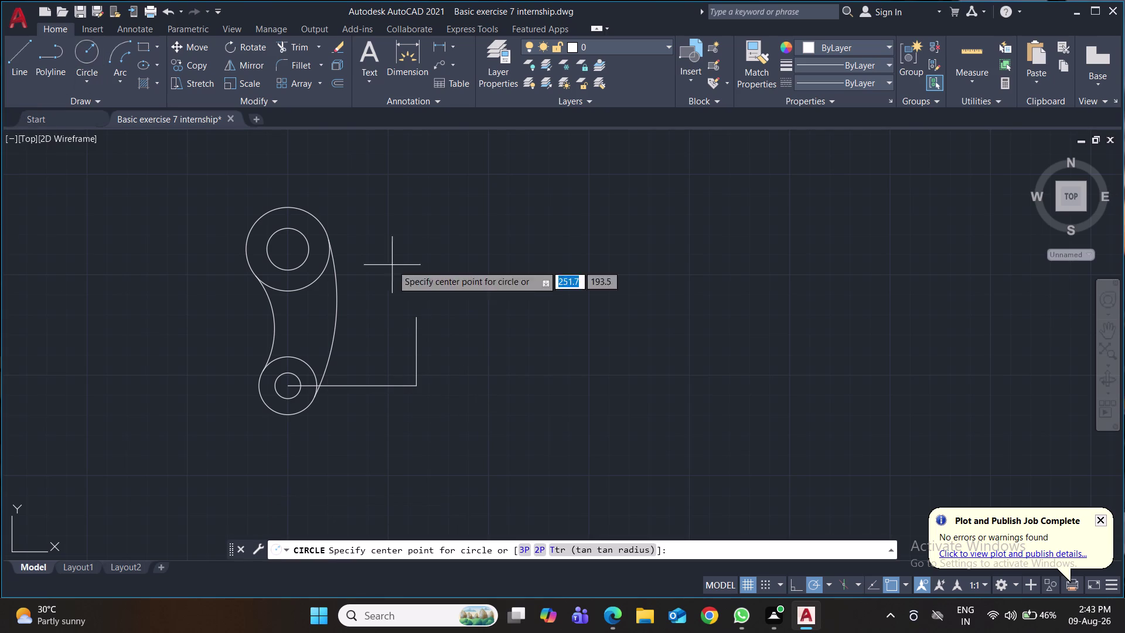
click(416, 317)
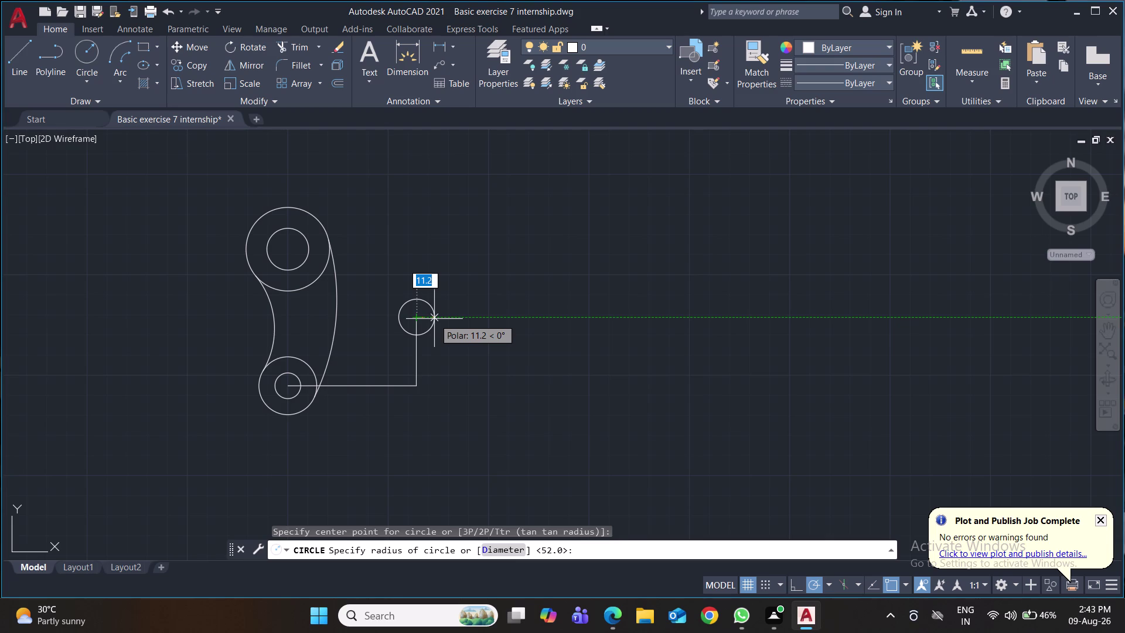
key(d)
key(Return)
text(3)
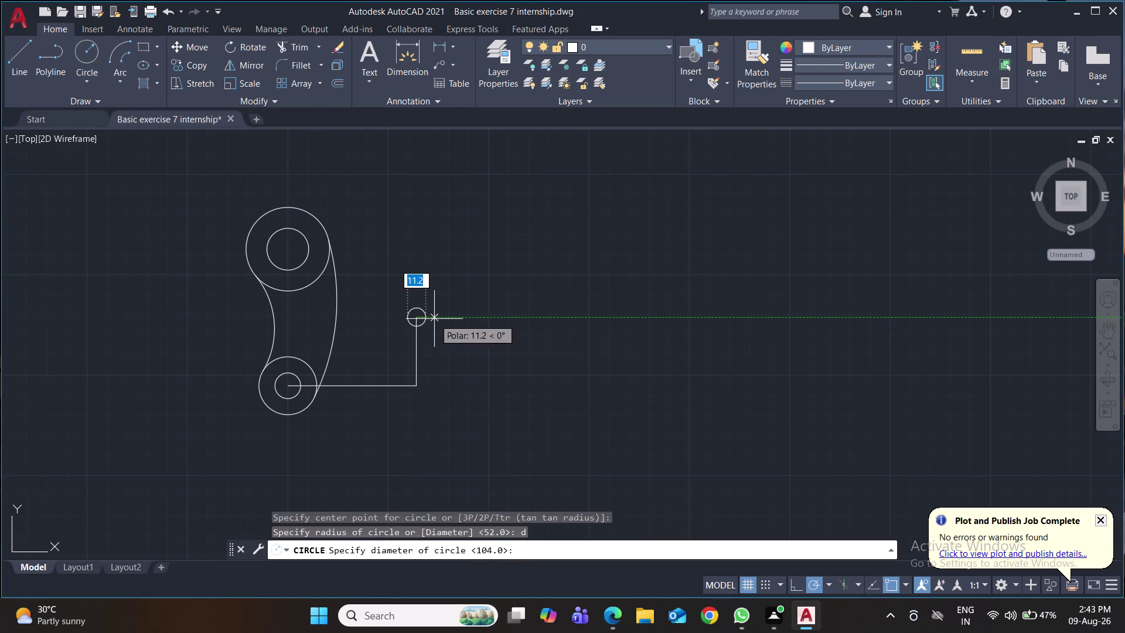
text(0)
key(Return)
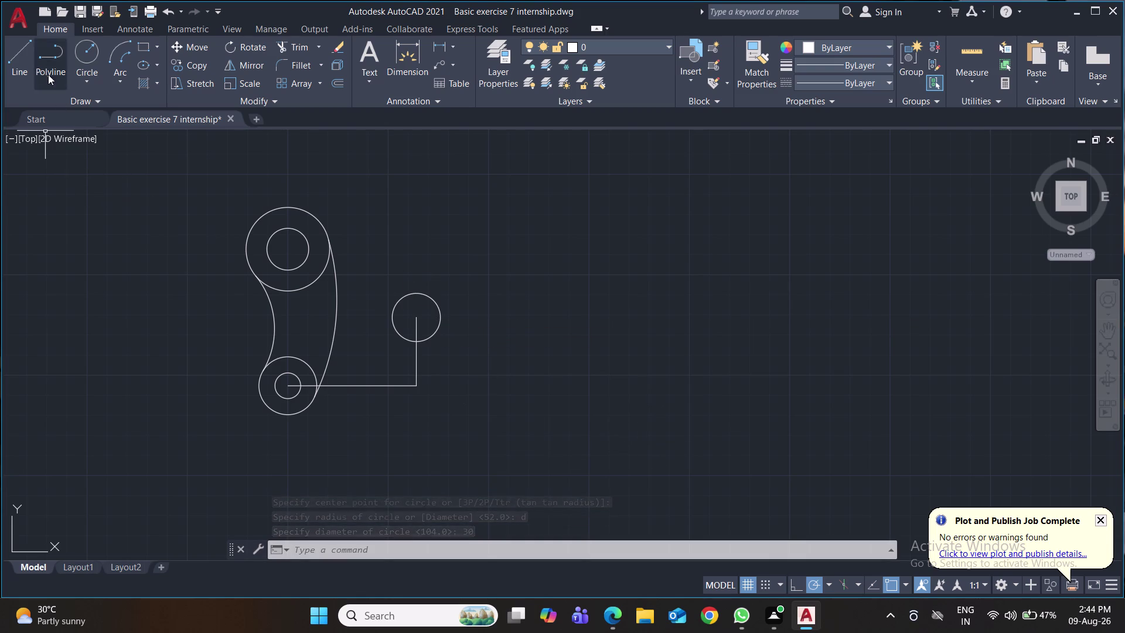
Draw a 33.5-long horizontal line from the 30-diameter circle's centre.
click(26, 60)
click(415, 317)
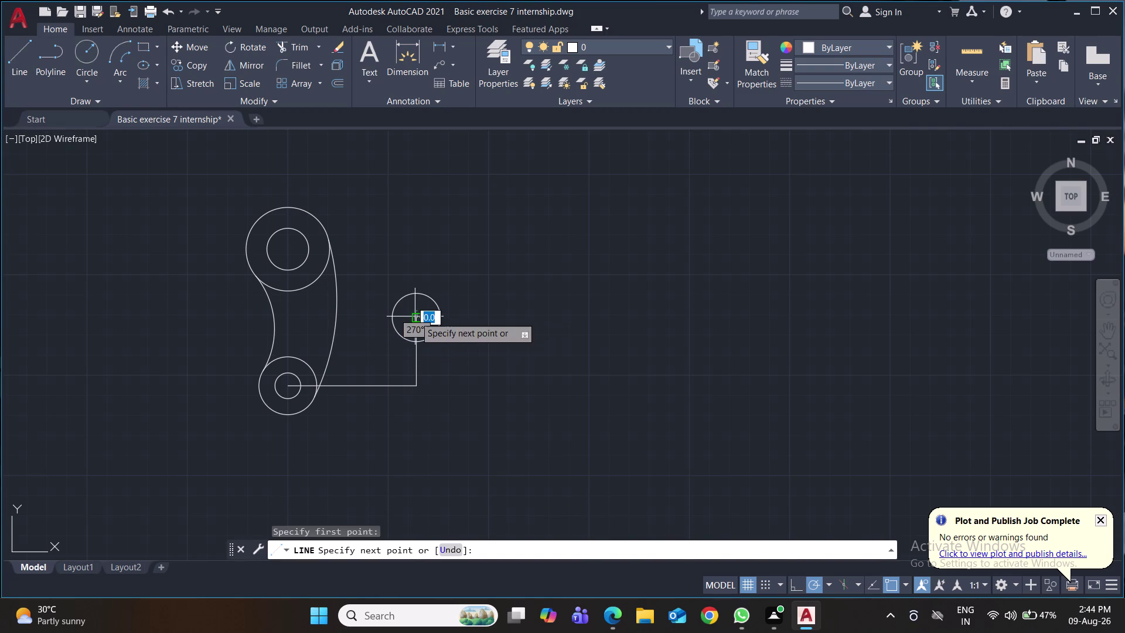
text(3)
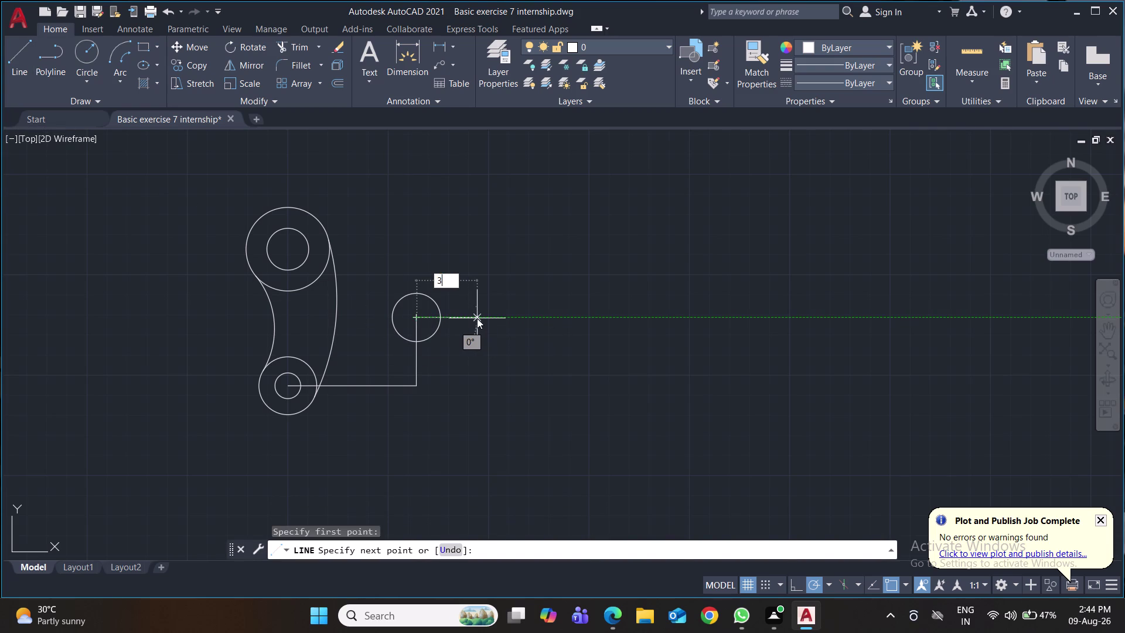
text(3.5)
key(Return)
key(Return)
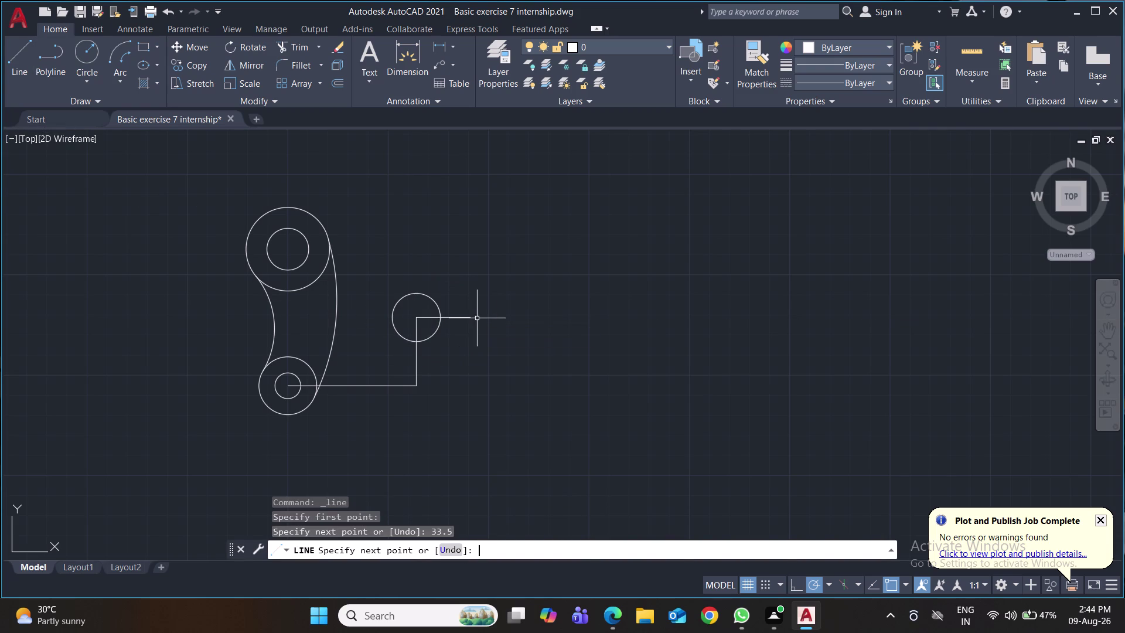
Draw a 21.9-diameter circle centred at the short line's end.
click(83, 52)
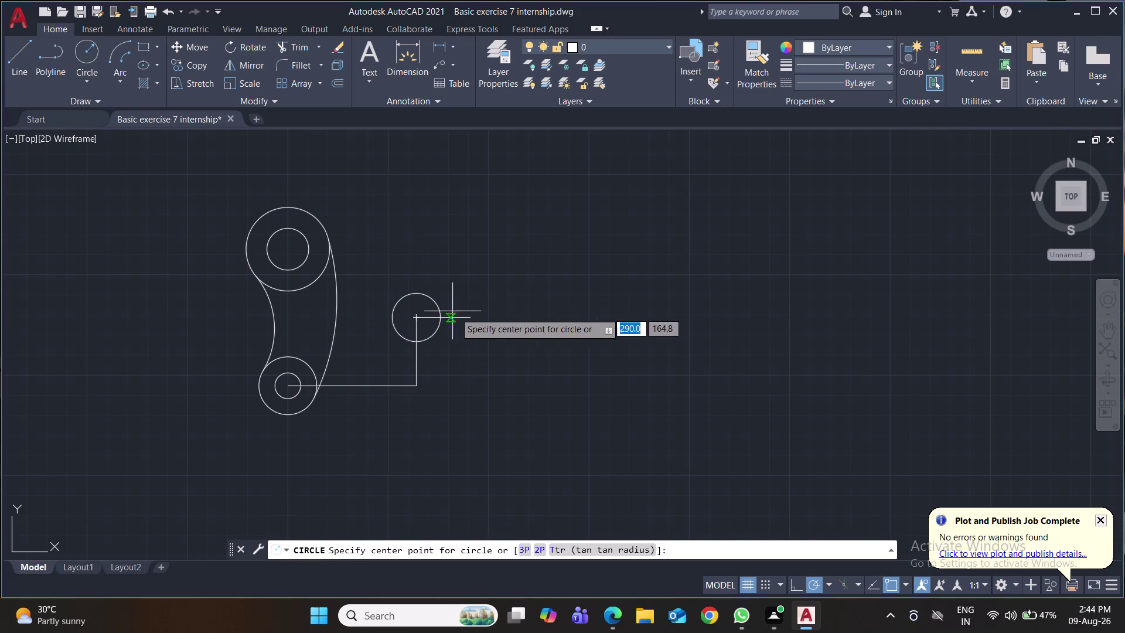
click(473, 317)
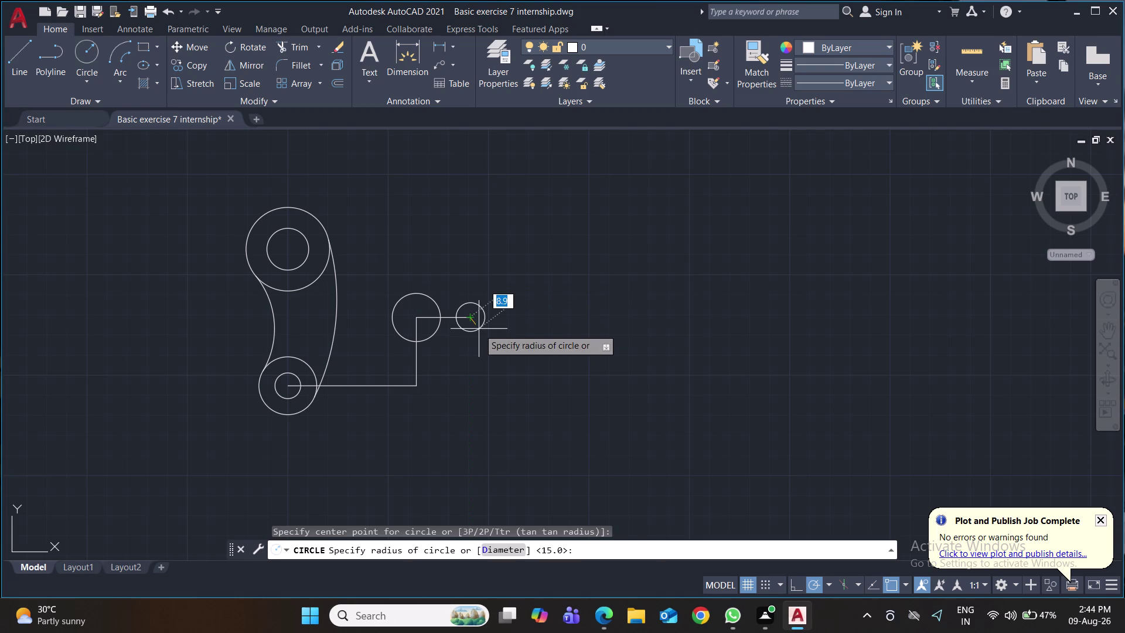
key(d)
key(Return)
text(21.)
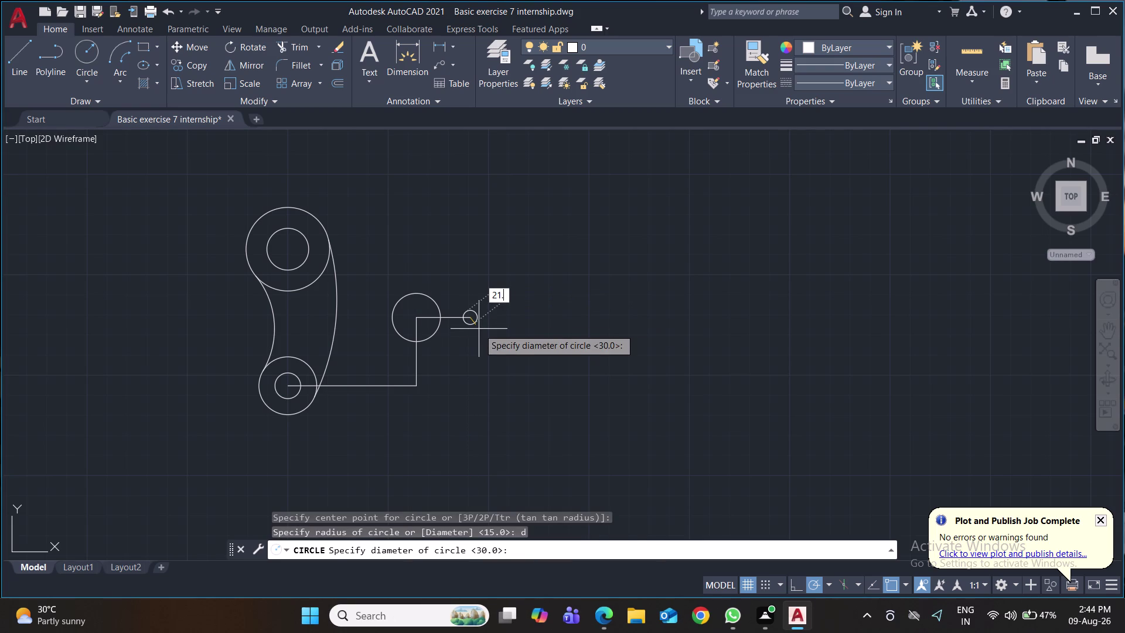
text(9)
key(Return)
Delete the three construction lines.
click(433, 317)
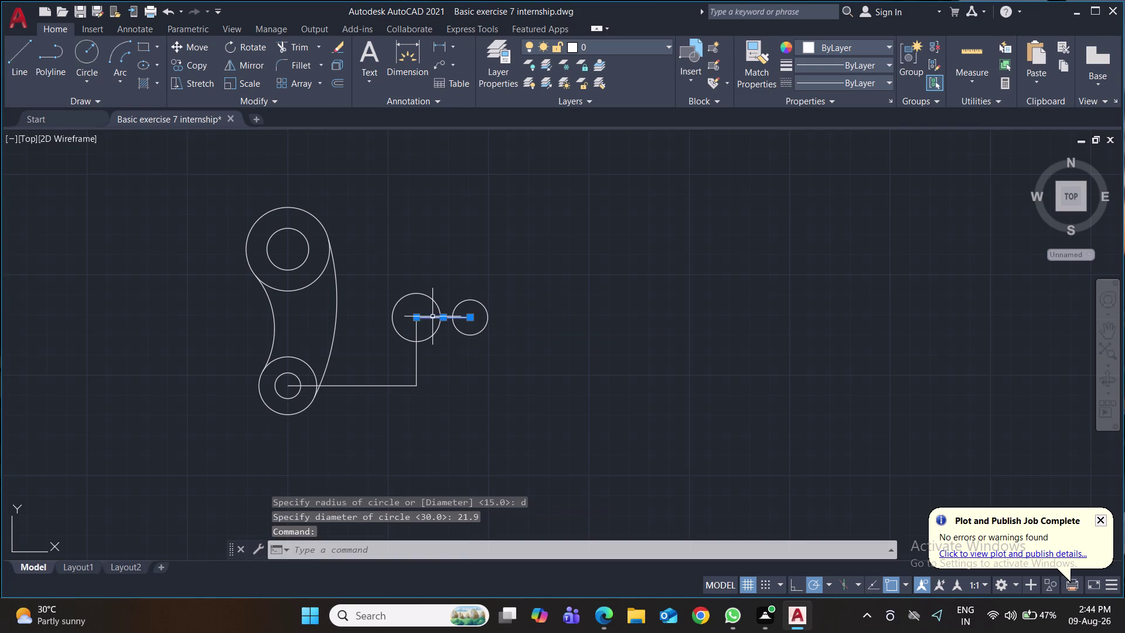
click(418, 331)
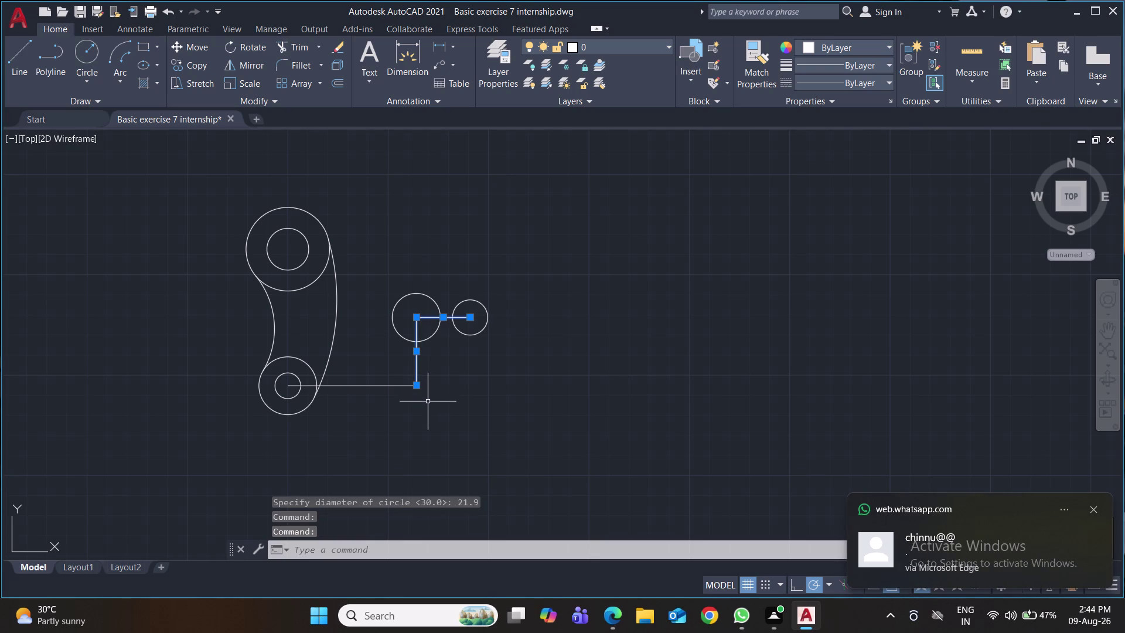
click(388, 385)
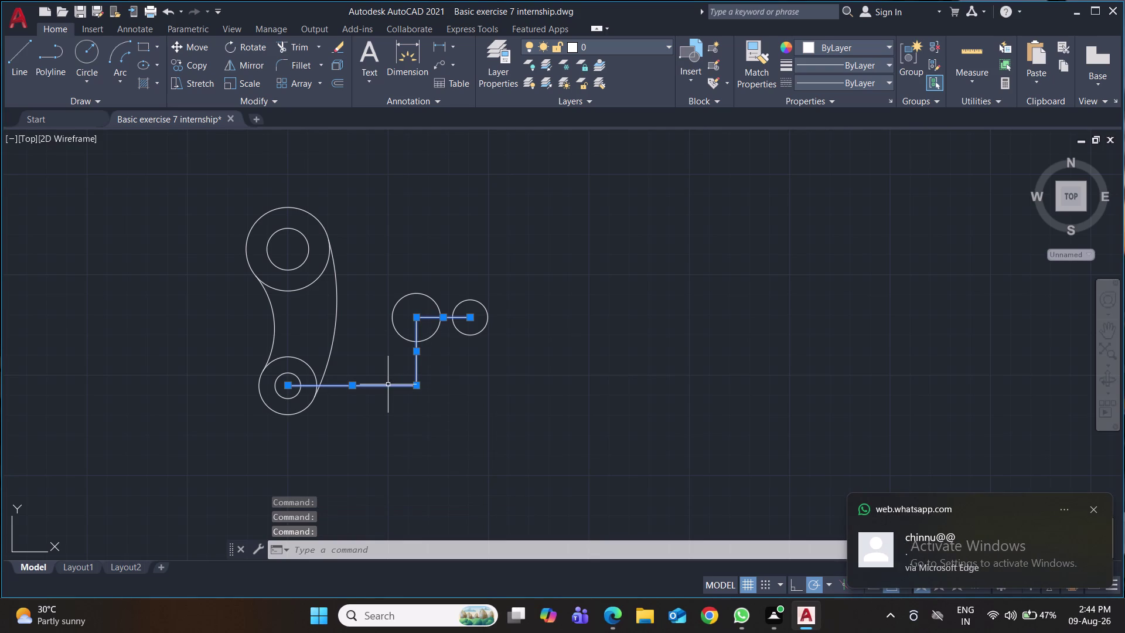
key(Delete)
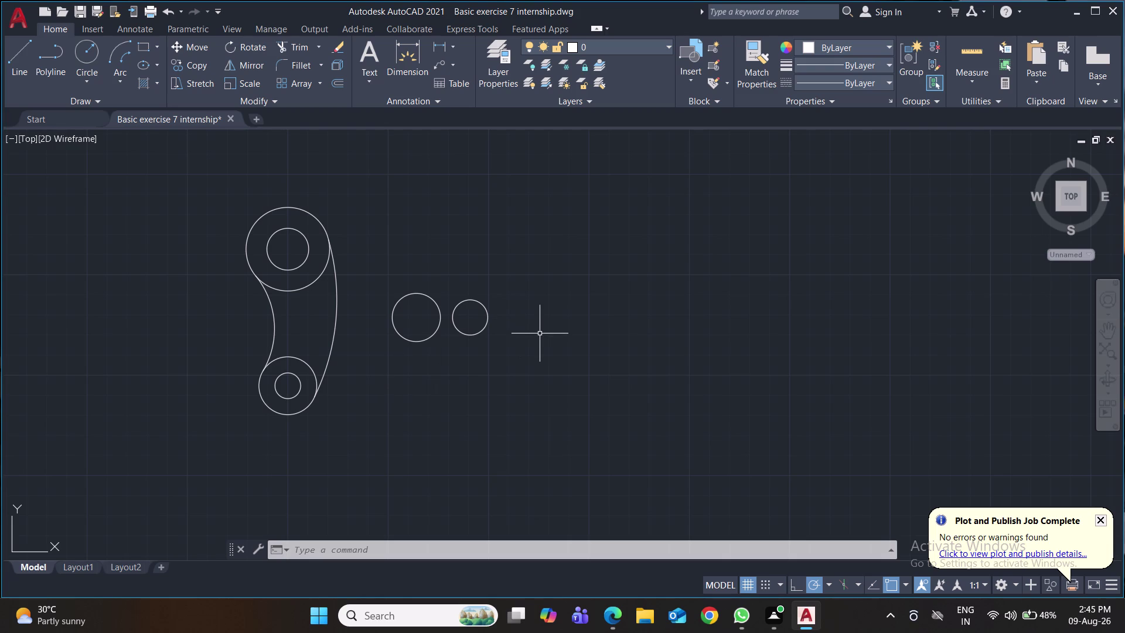
Polar-array the small circle into 8 items around the 30-diameter circle's centre.
text(ar)
key(Return)
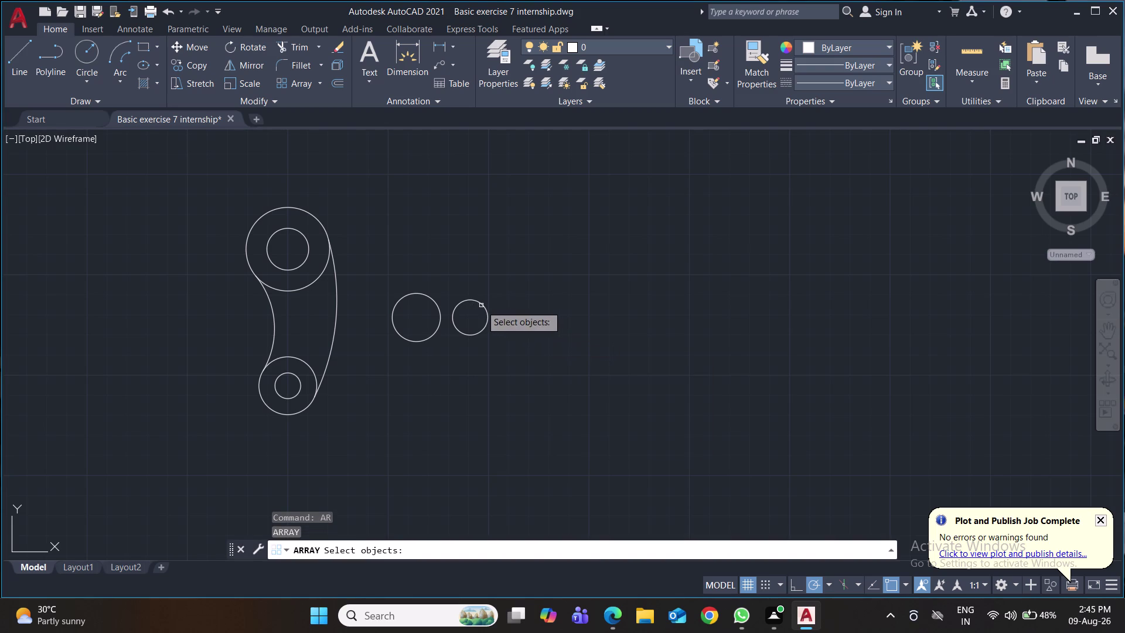
click(481, 305)
key(Return)
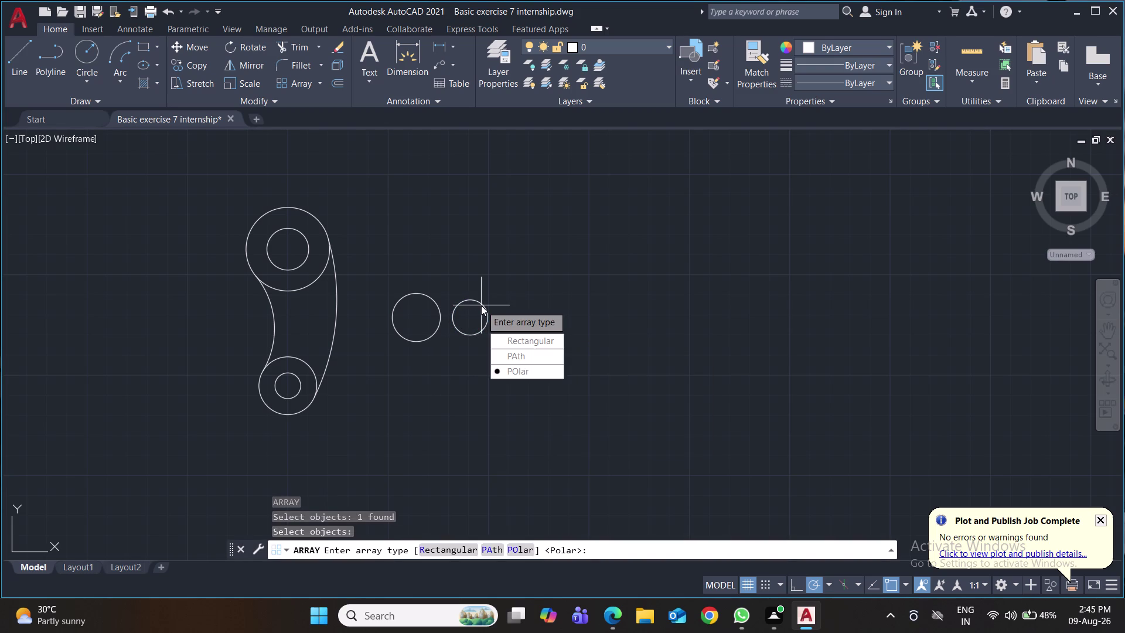
drag(507, 376, 481, 305)
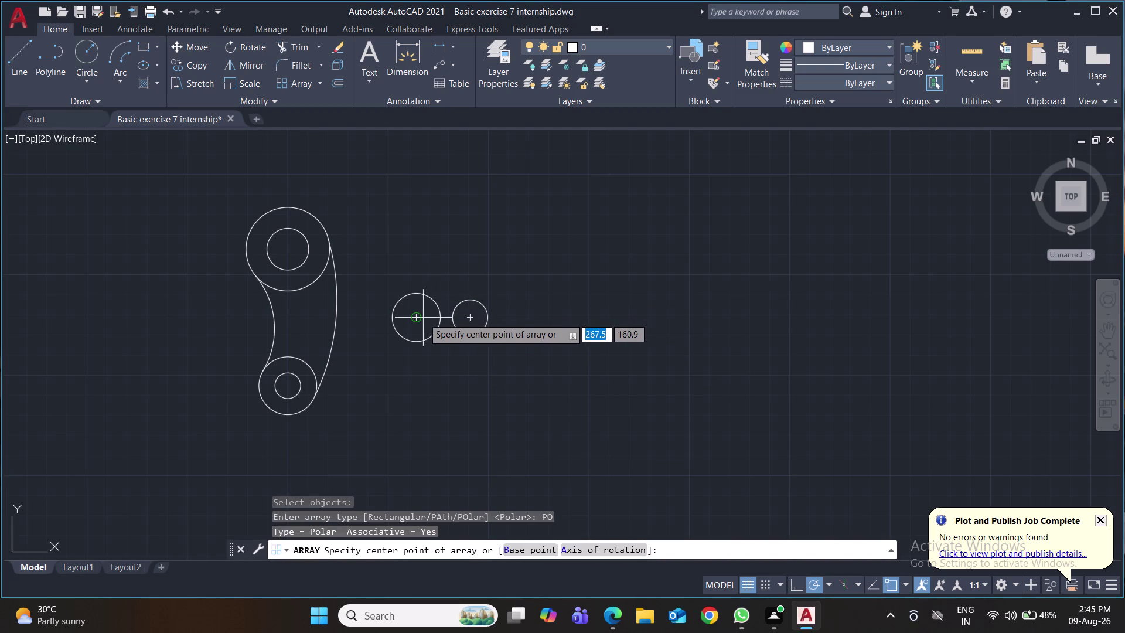
click(417, 319)
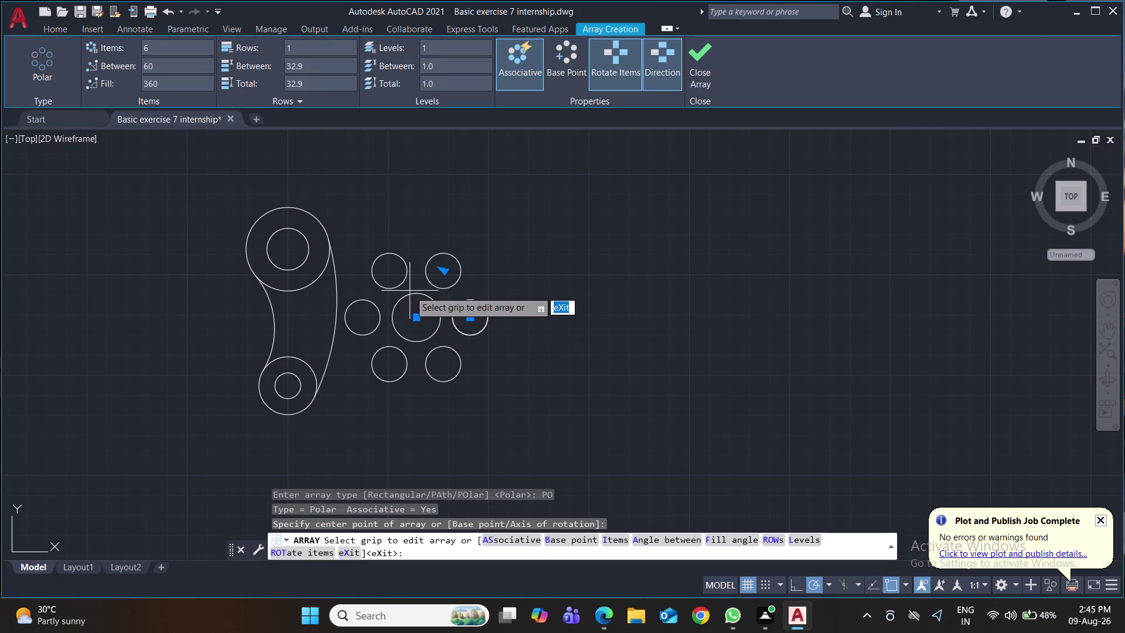
click(181, 51)
key(8)
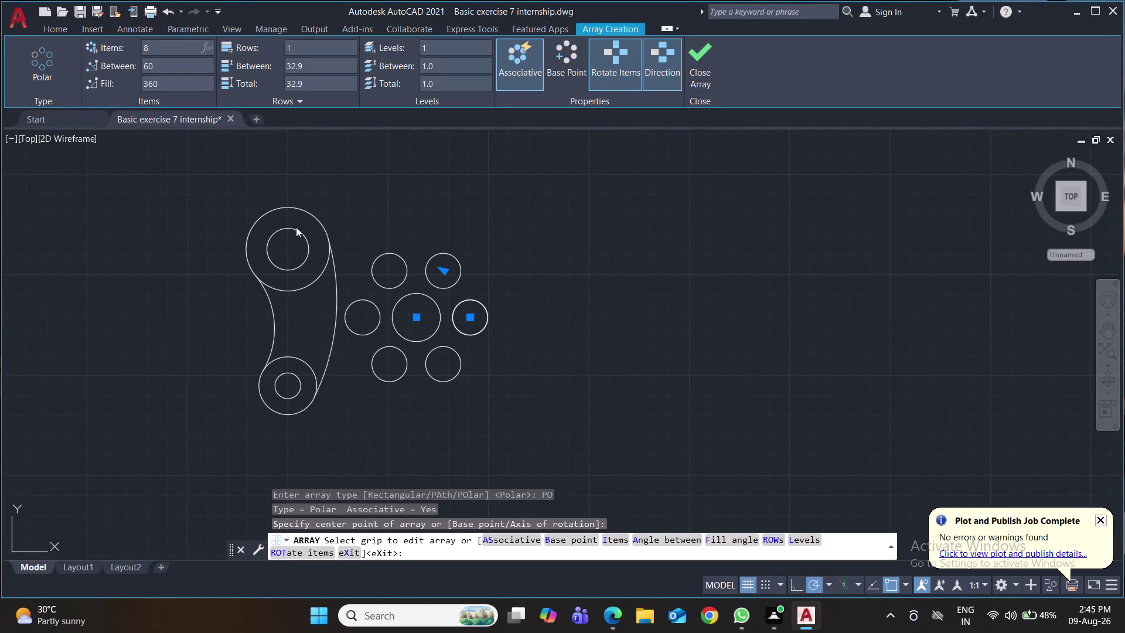
click(235, 147)
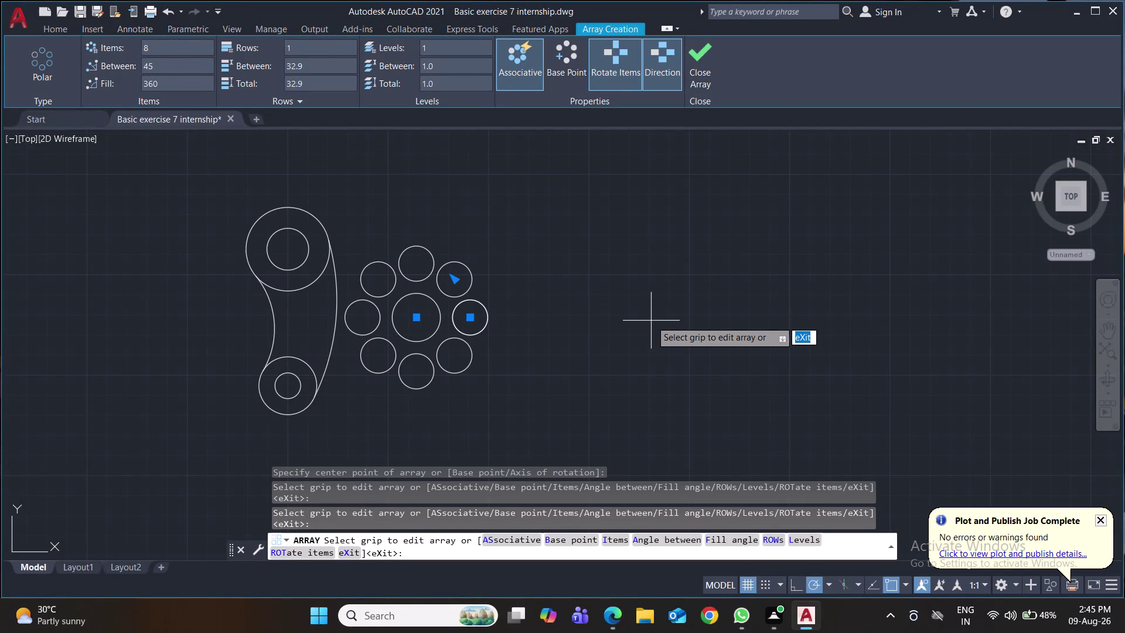
Close the array and save the drawing with Ctrl+S.
key(ctrl+s)
key(ctrl+s)
key(ctrl+s)
key(ctrl+s)
key(ctrl+s)
key(ctrl+s)
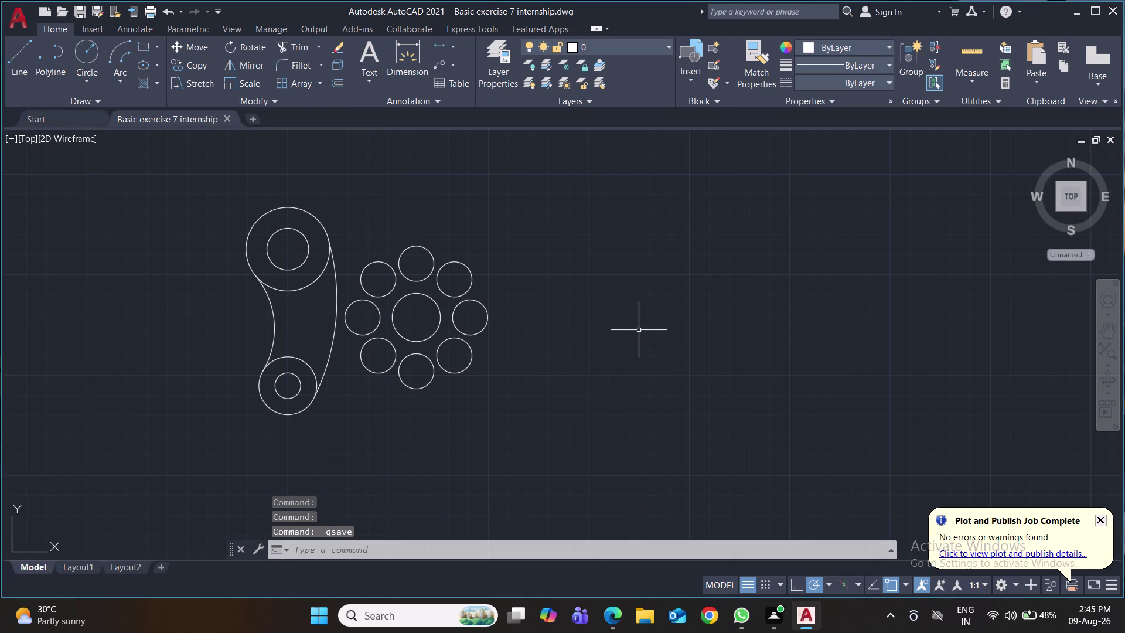
click(85, 54)
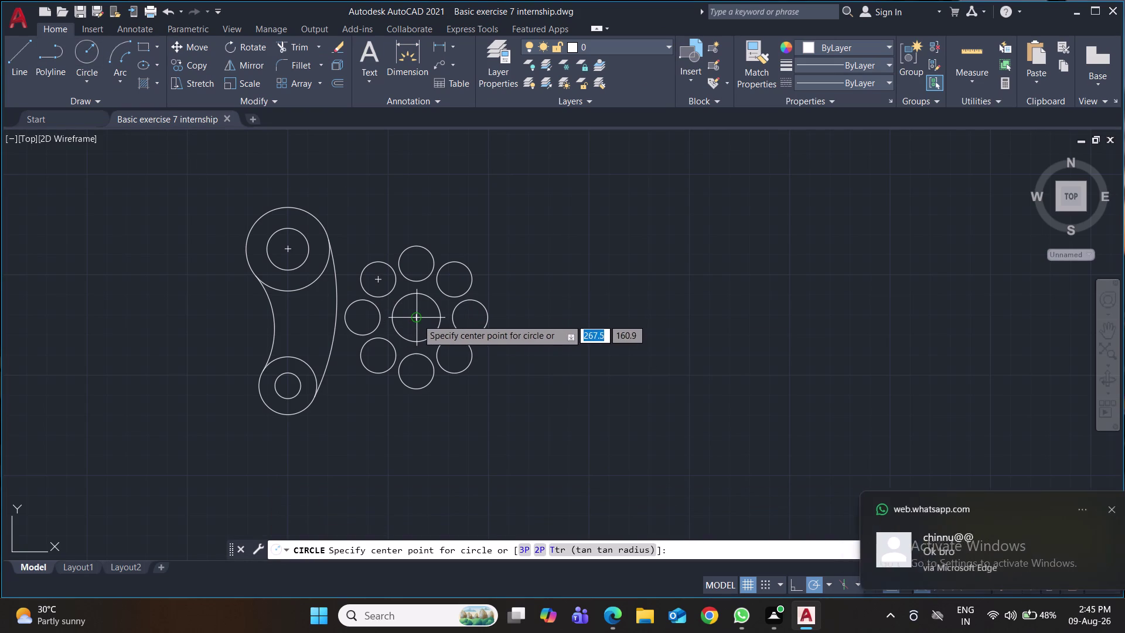
Draw a radius-52.2 circle centred on the array's centre.
click(418, 316)
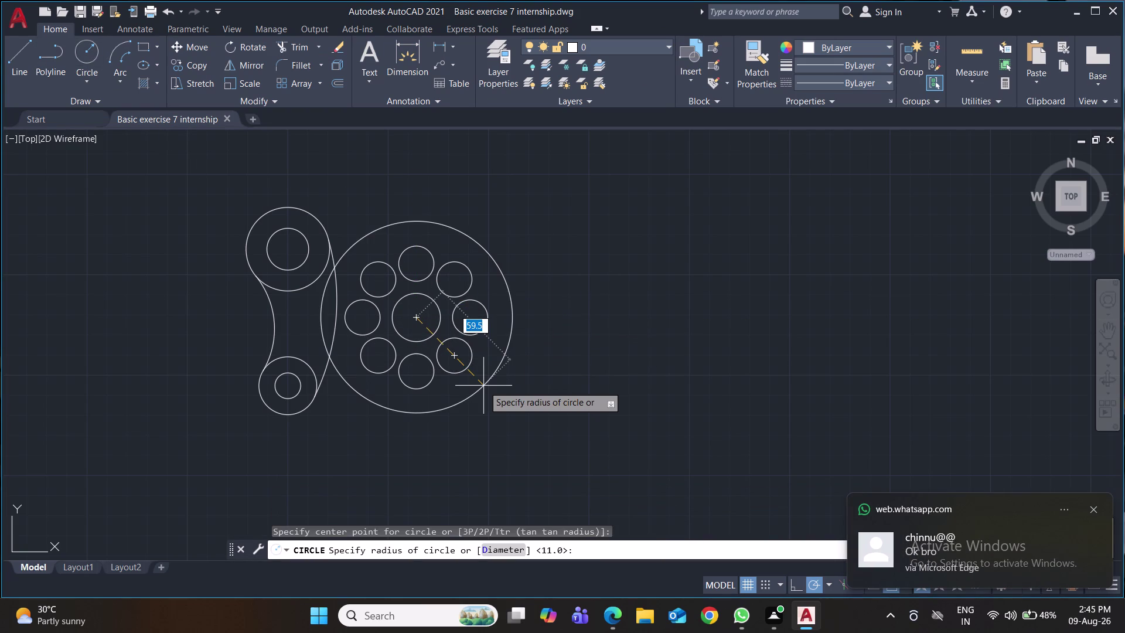
text(52.)
text(2)
key(Return)
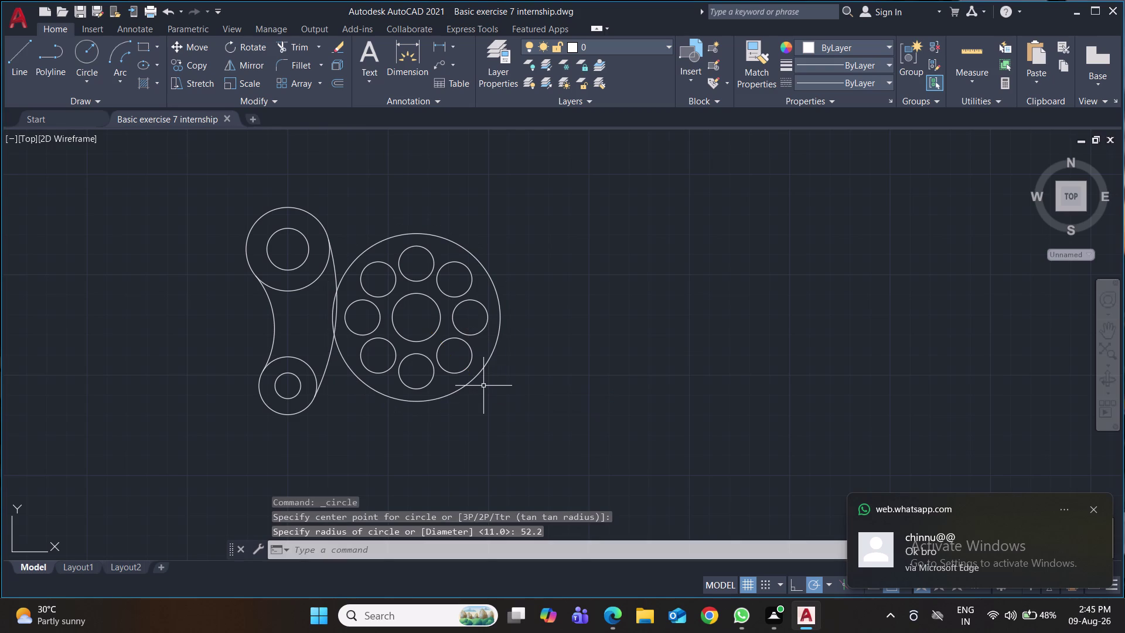
Draw top and bottom tangent lines from the rings to the large circle and save.
click(23, 53)
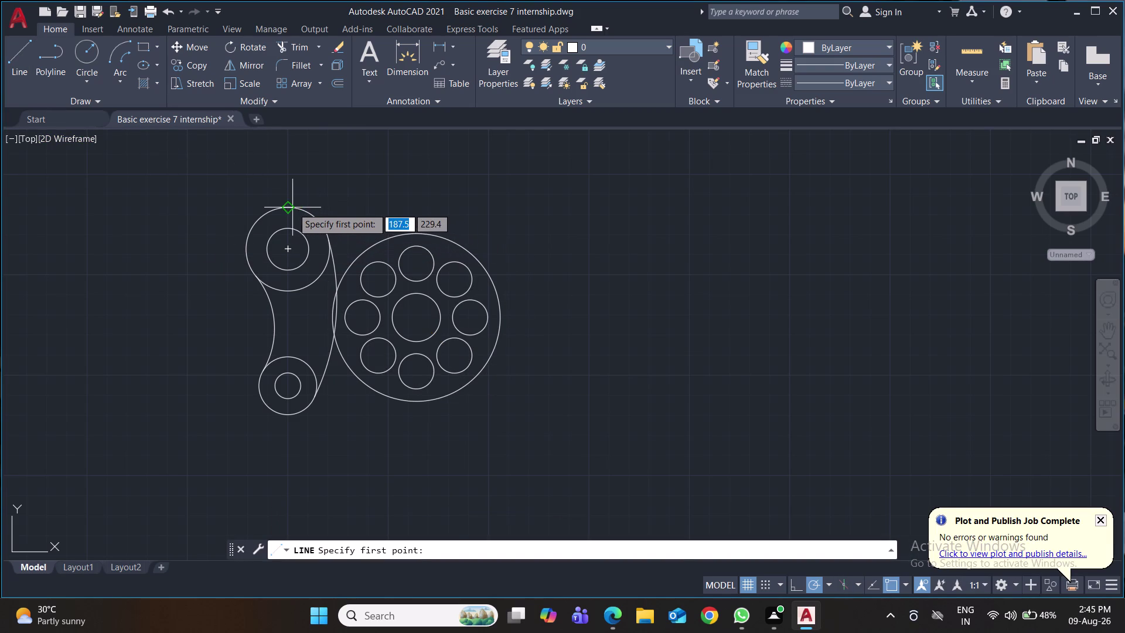
click(287, 207)
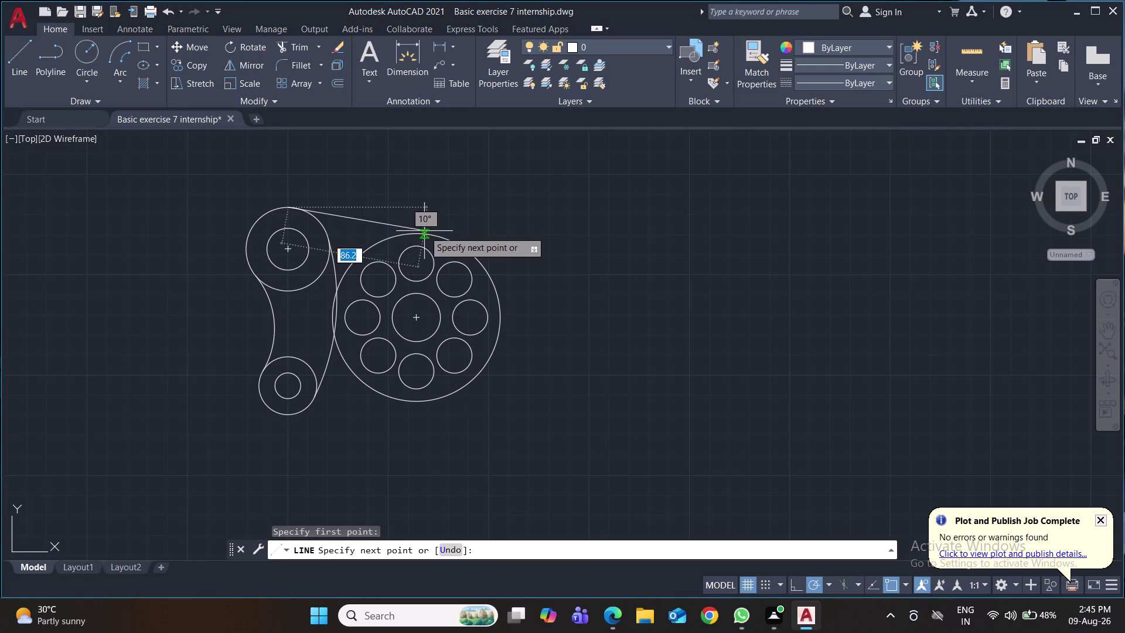
click(430, 231)
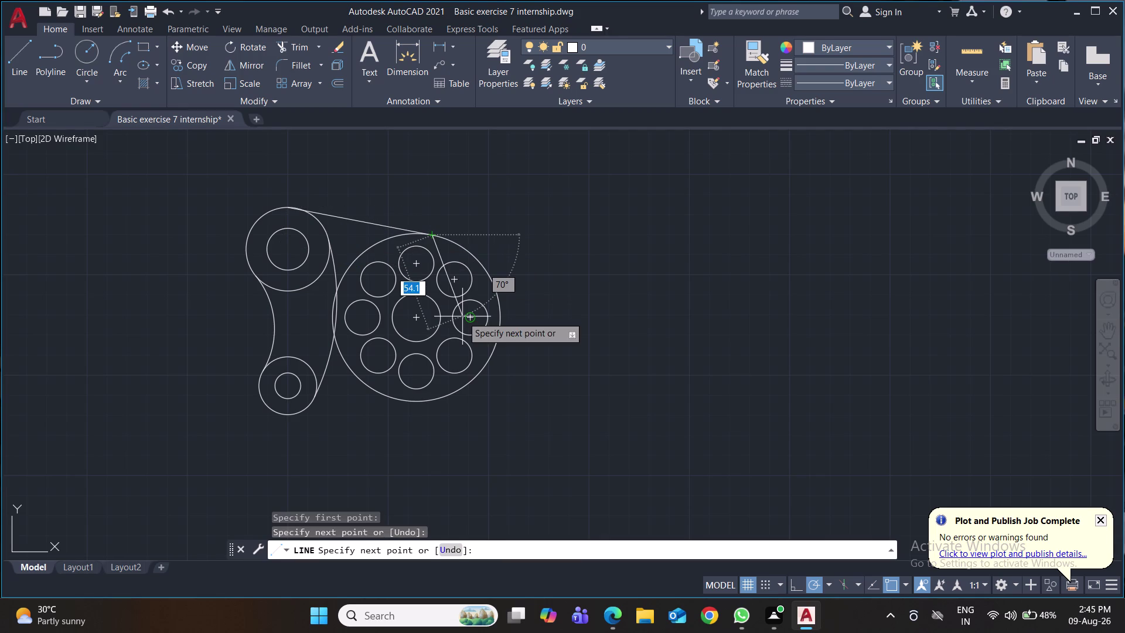
key(Return)
click(22, 57)
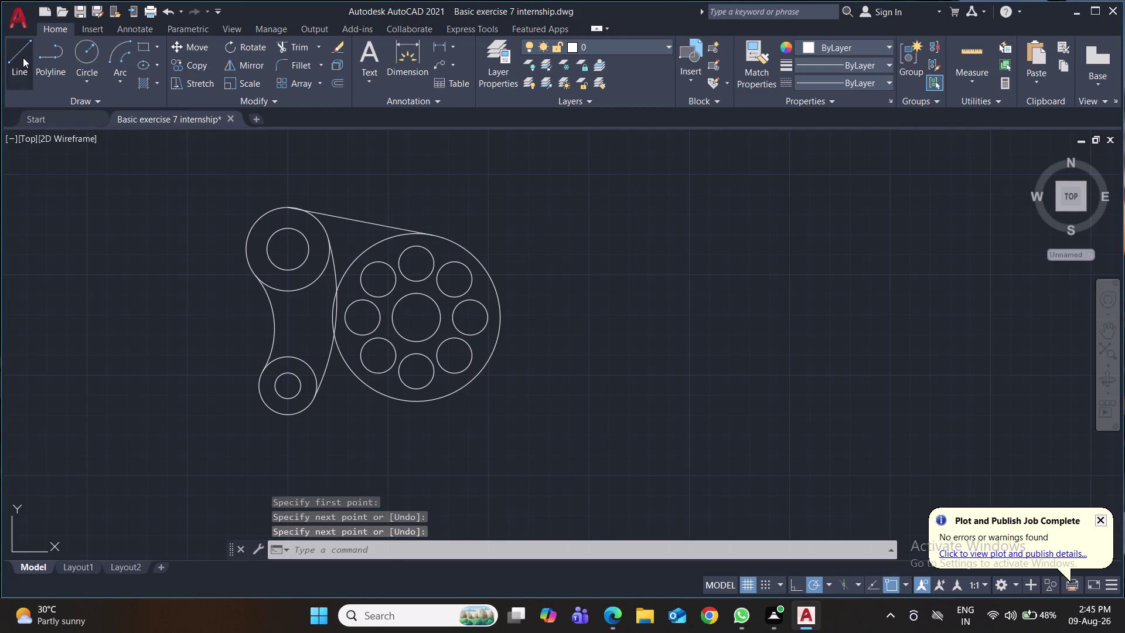
click(286, 417)
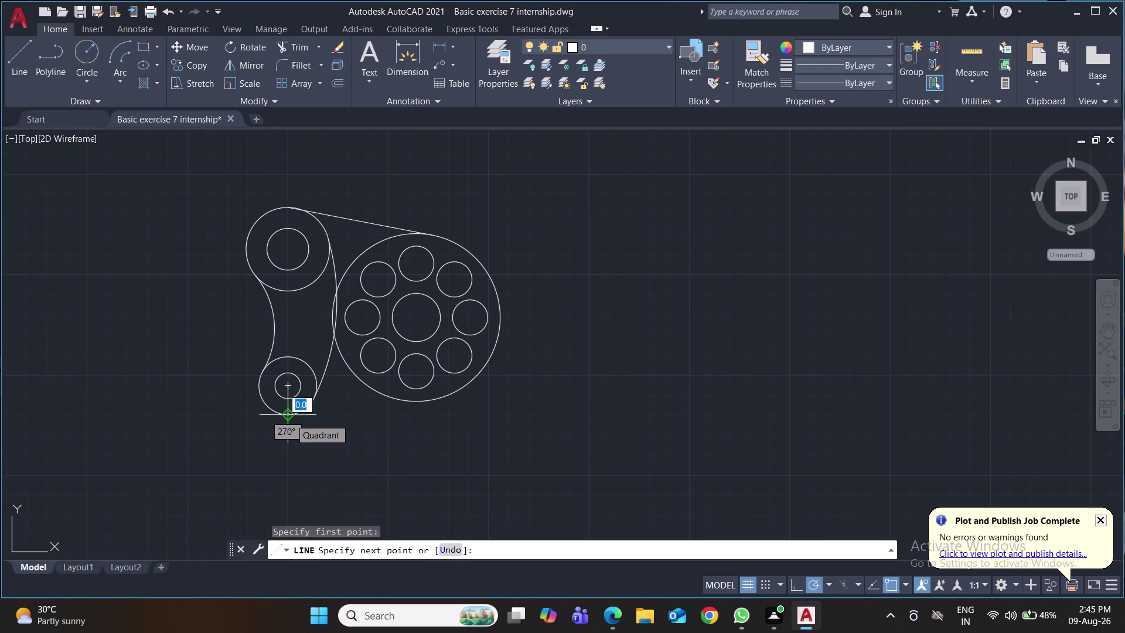
click(428, 404)
key(Return)
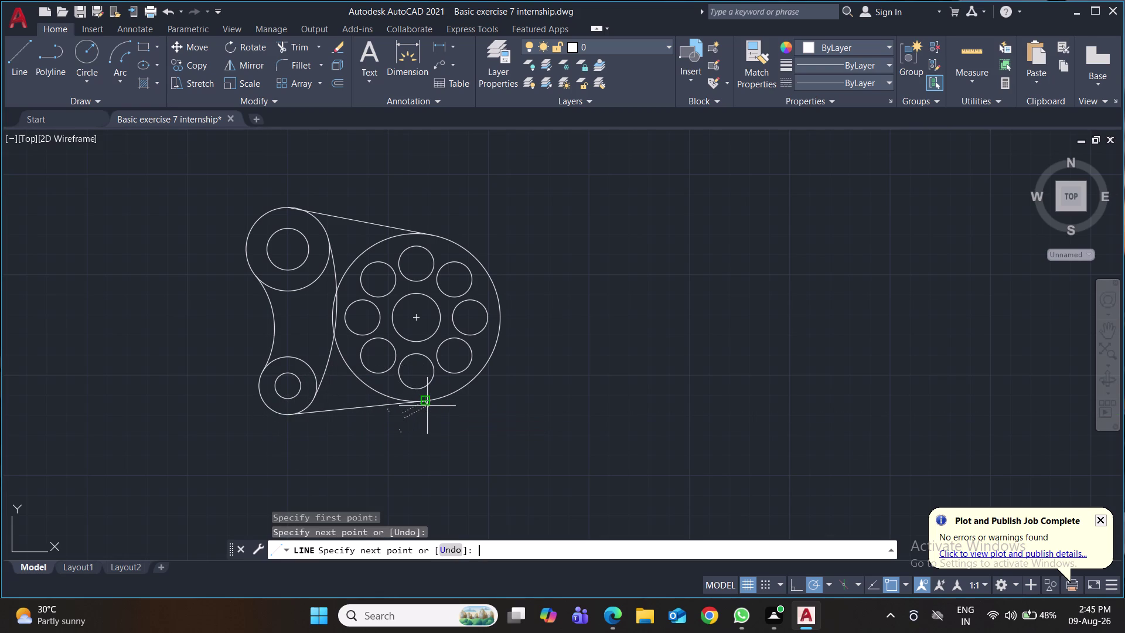
key(ctrl+s)
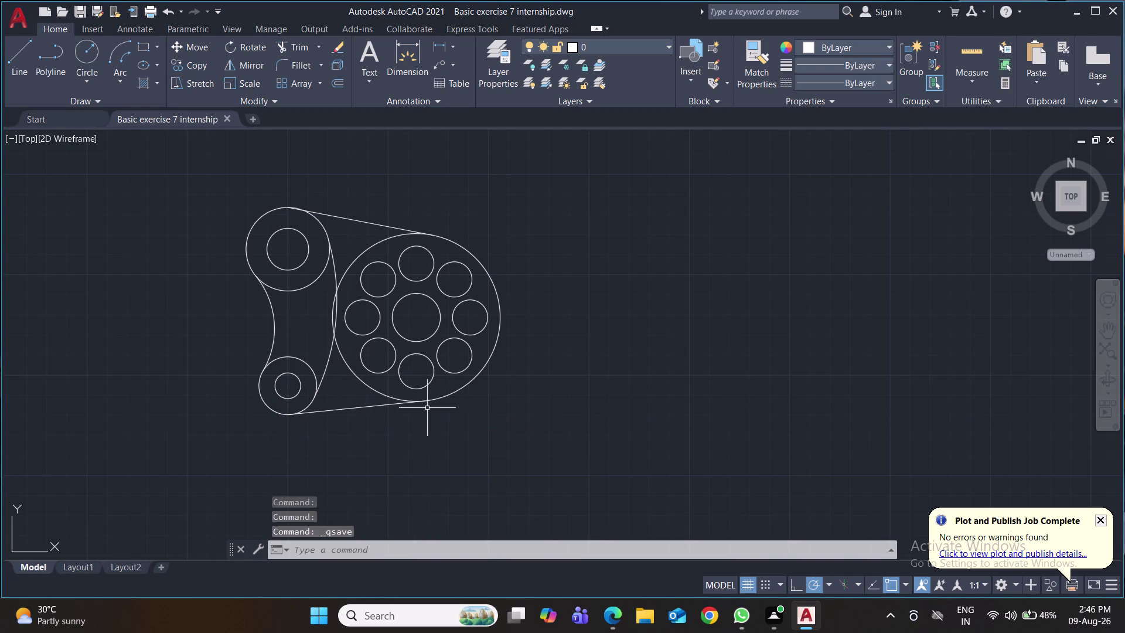
Trim three leftover arc segments with TR and save the drawing.
text(tr)
key(Return)
click(365, 385)
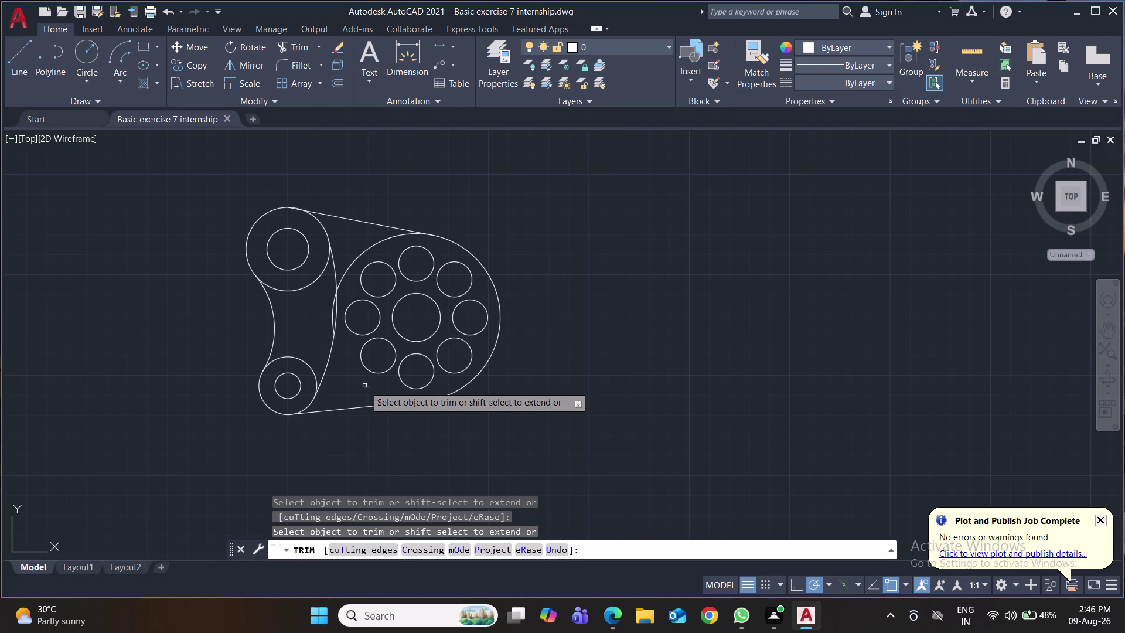
click(343, 274)
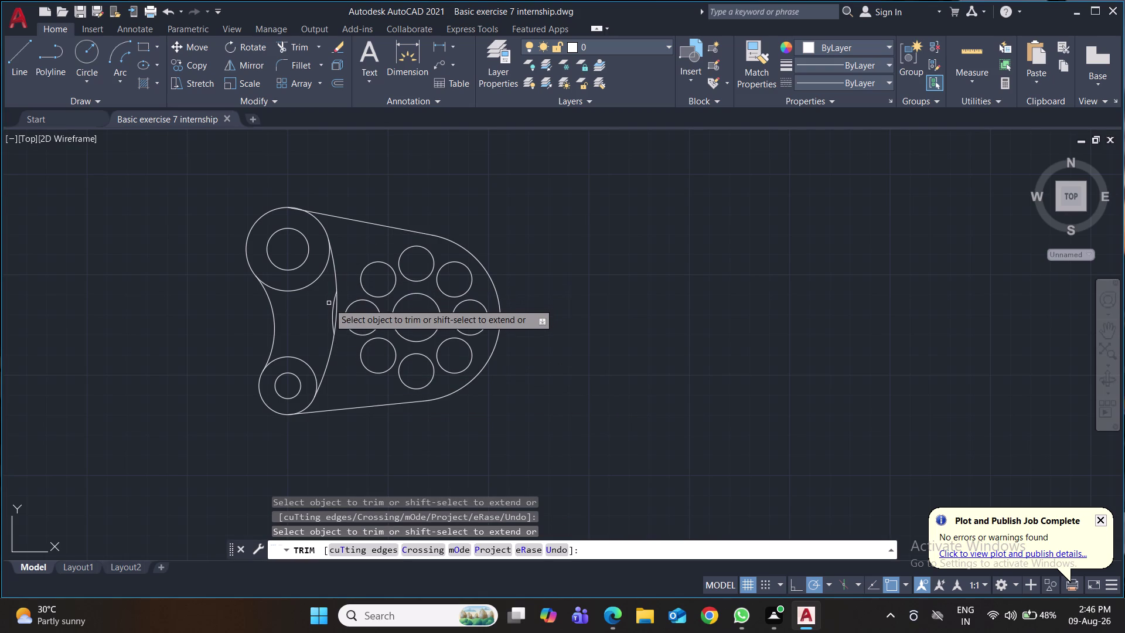
click(332, 305)
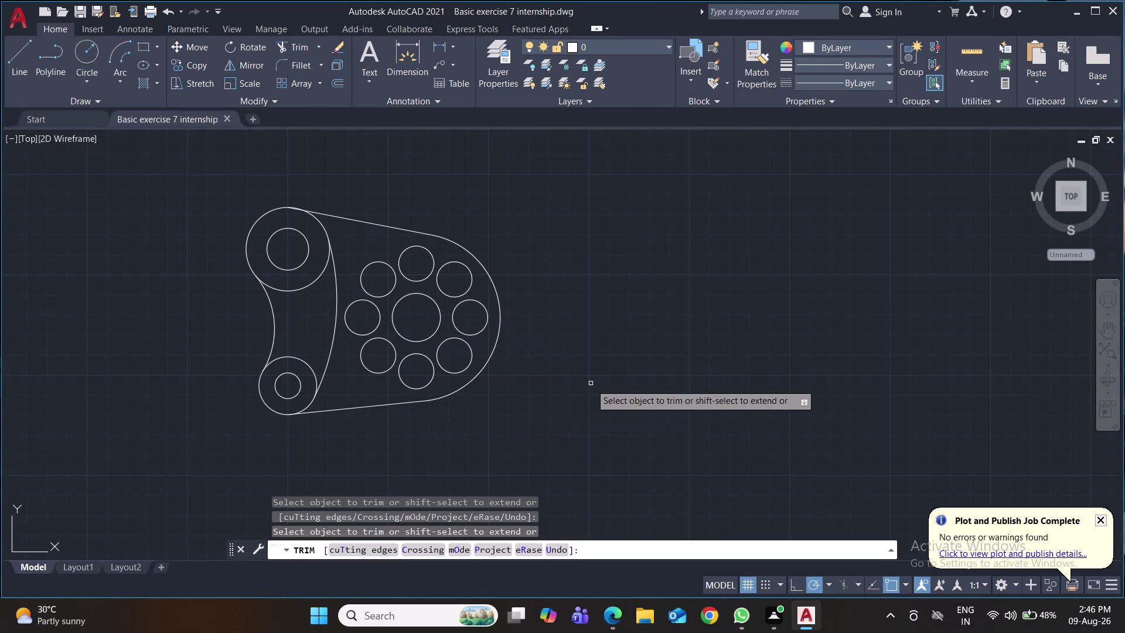
key(ctrl+s)
key(ctrl+s)
key(ctrl+s)
key(ctrl+s)
key(ctrl+s)
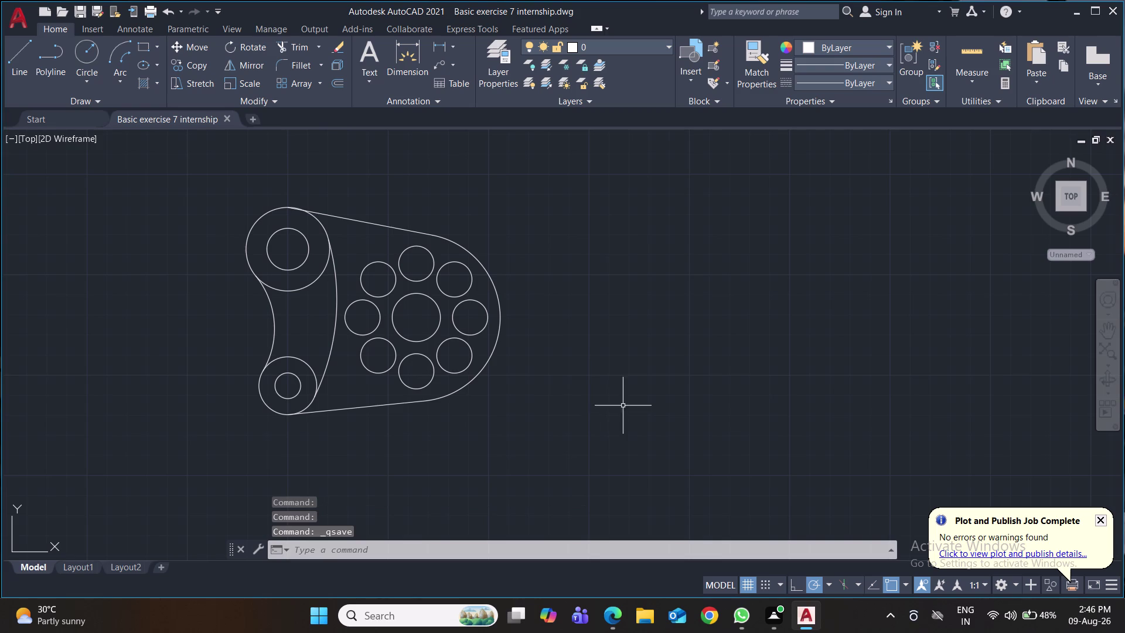
Start a linear dimension from the large central hole's centre.
middle_drag(624, 405, 650, 423)
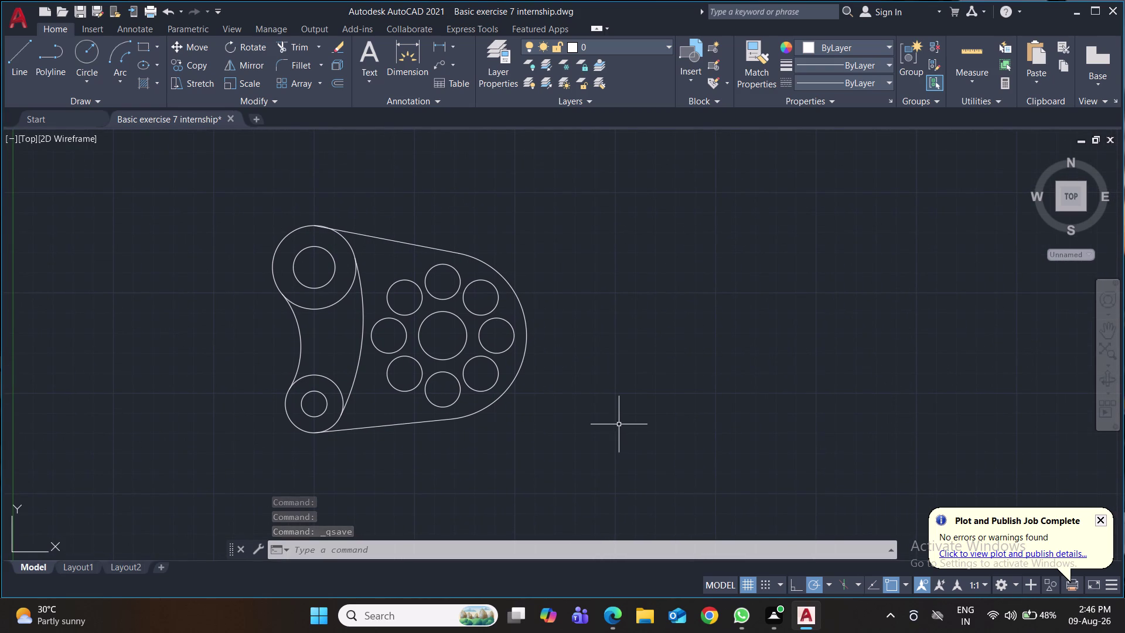
click(437, 46)
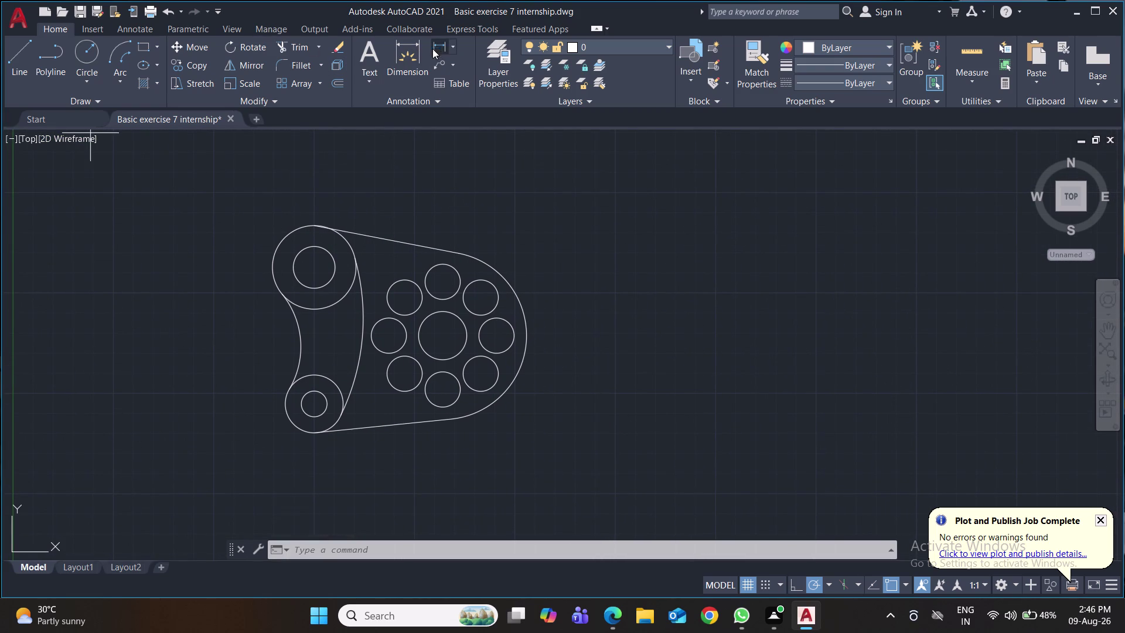
click(446, 334)
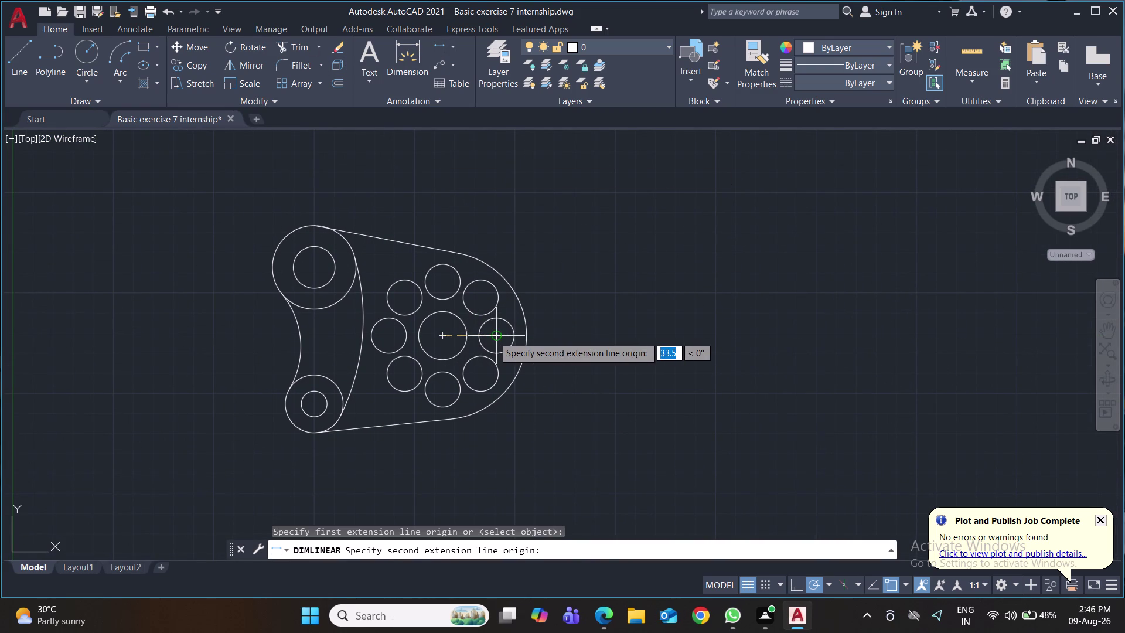
Add linear hole-centre dimensions of 33.5 and 80.0 below the plate and 85.0 to its left.
click(494, 337)
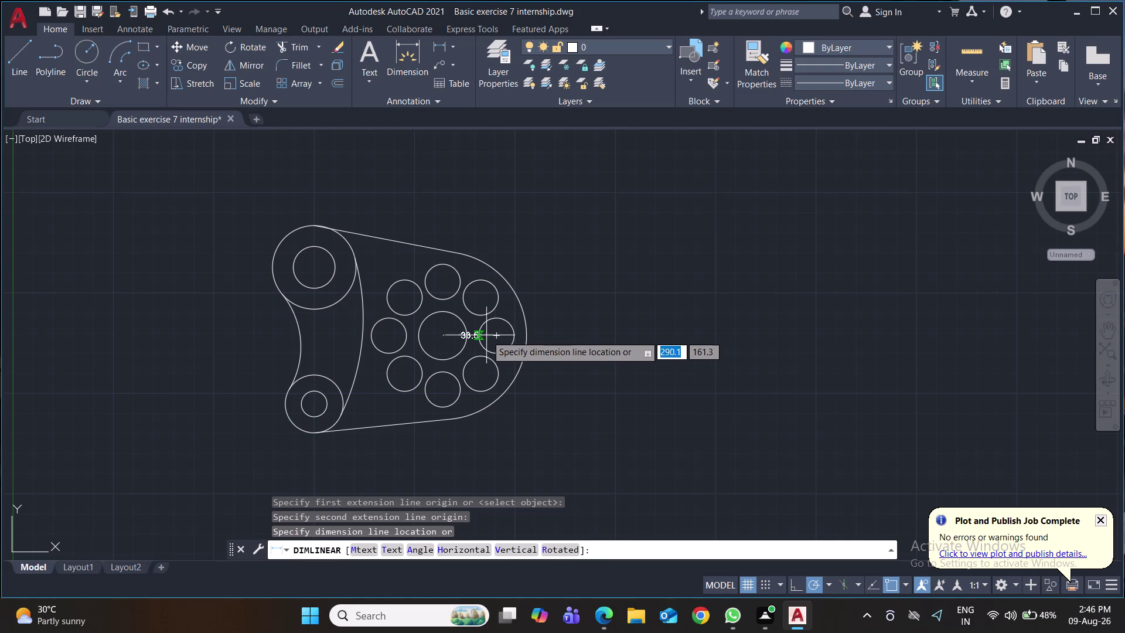
click(499, 440)
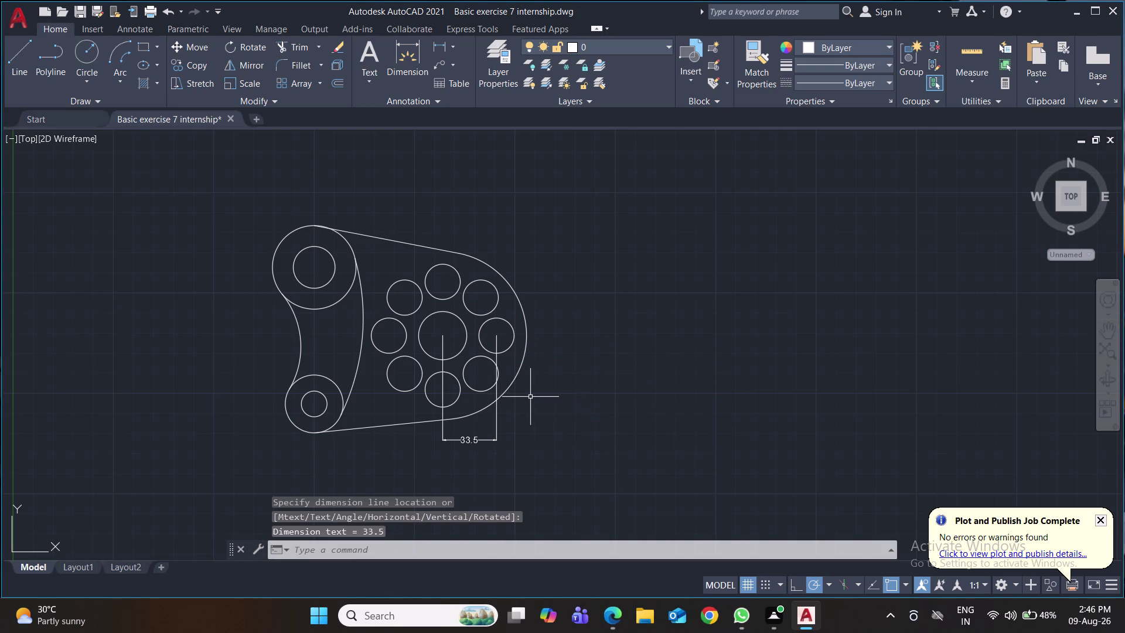
key(space)
click(444, 338)
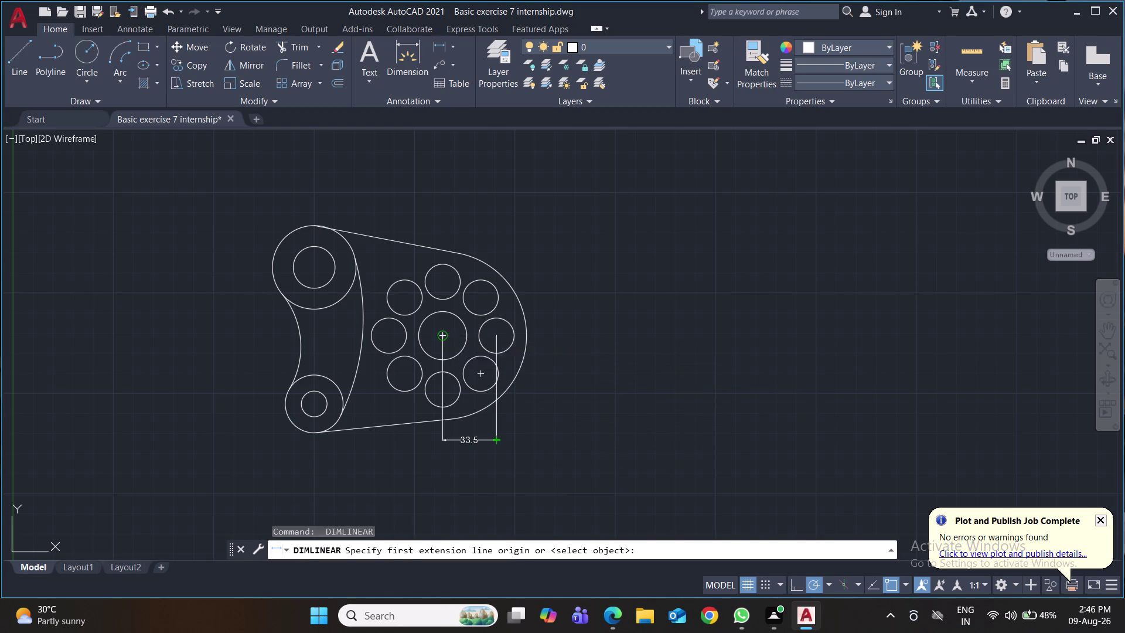
click(316, 408)
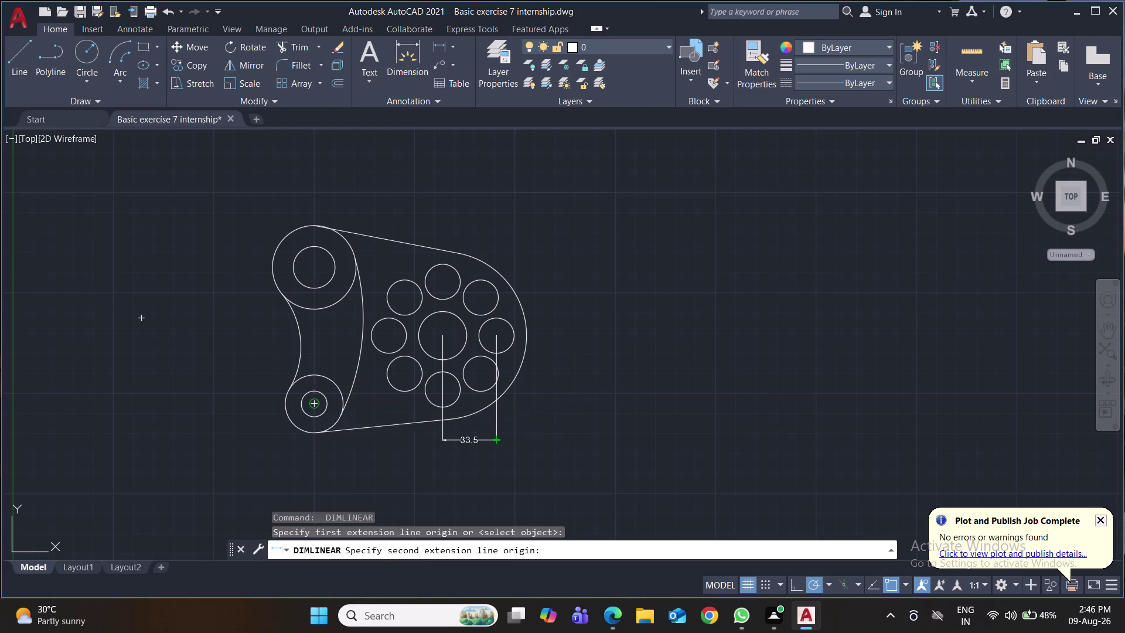
click(315, 456)
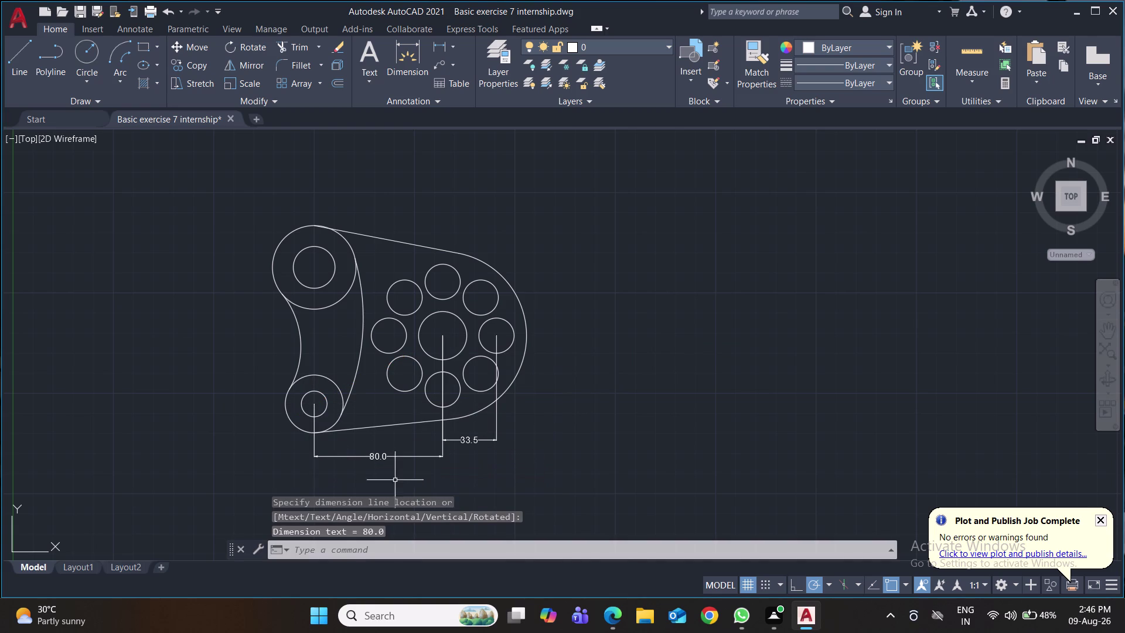
key(space)
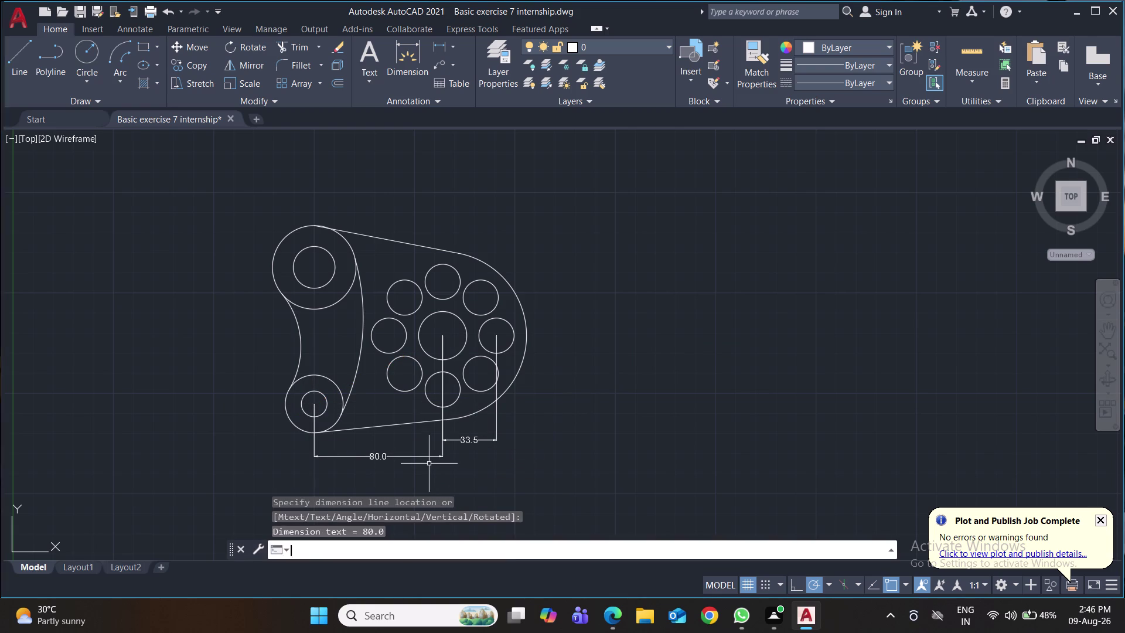
click(315, 404)
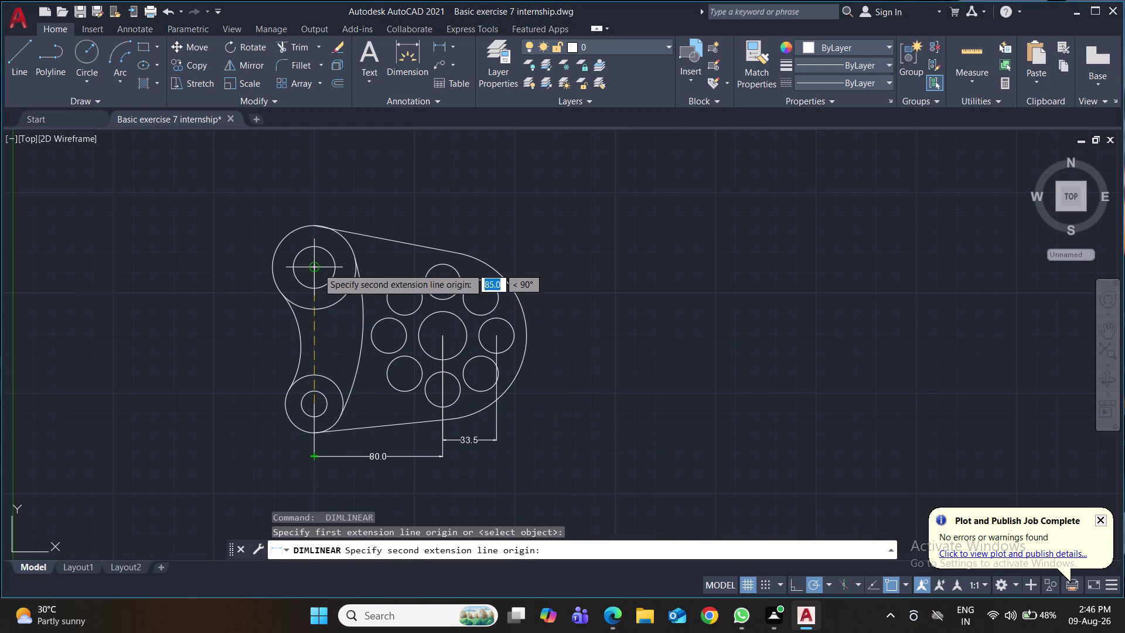
click(317, 266)
click(265, 273)
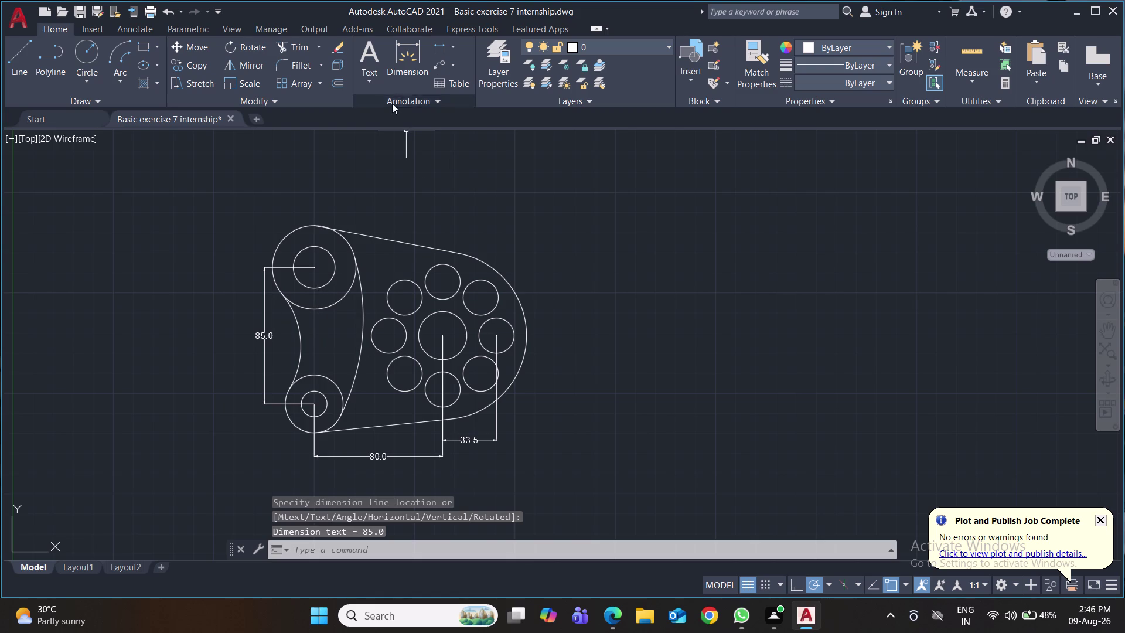
click(451, 51)
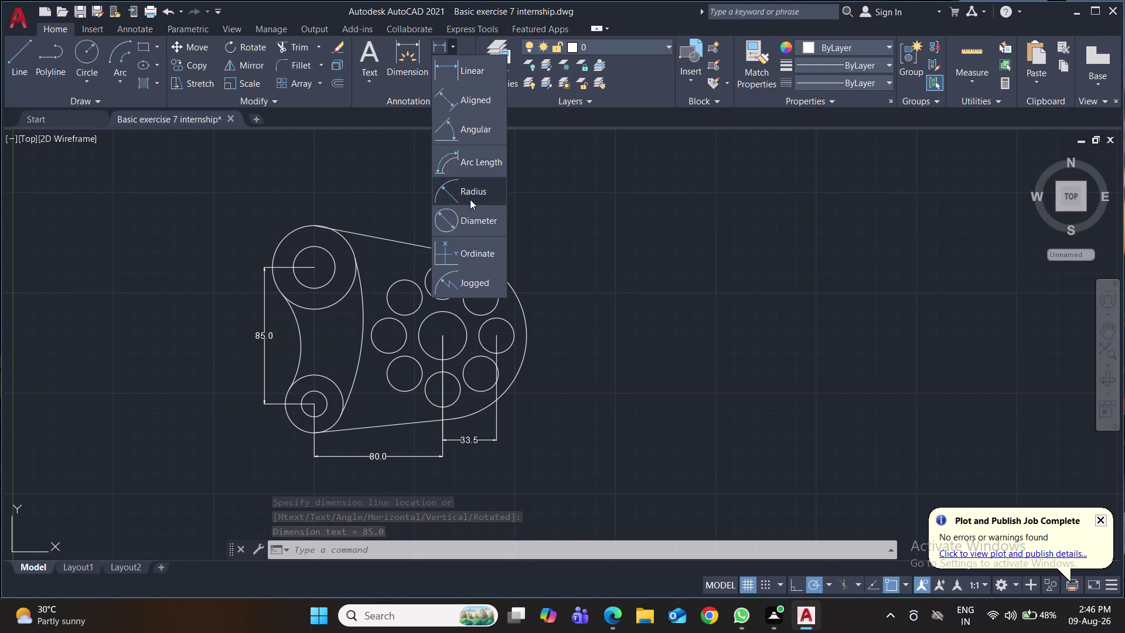
Add radius dimensions R52.2 on the large outer arc, R8.0 on the lower hole, R18.0 on the lower arc.
click(470, 197)
click(515, 292)
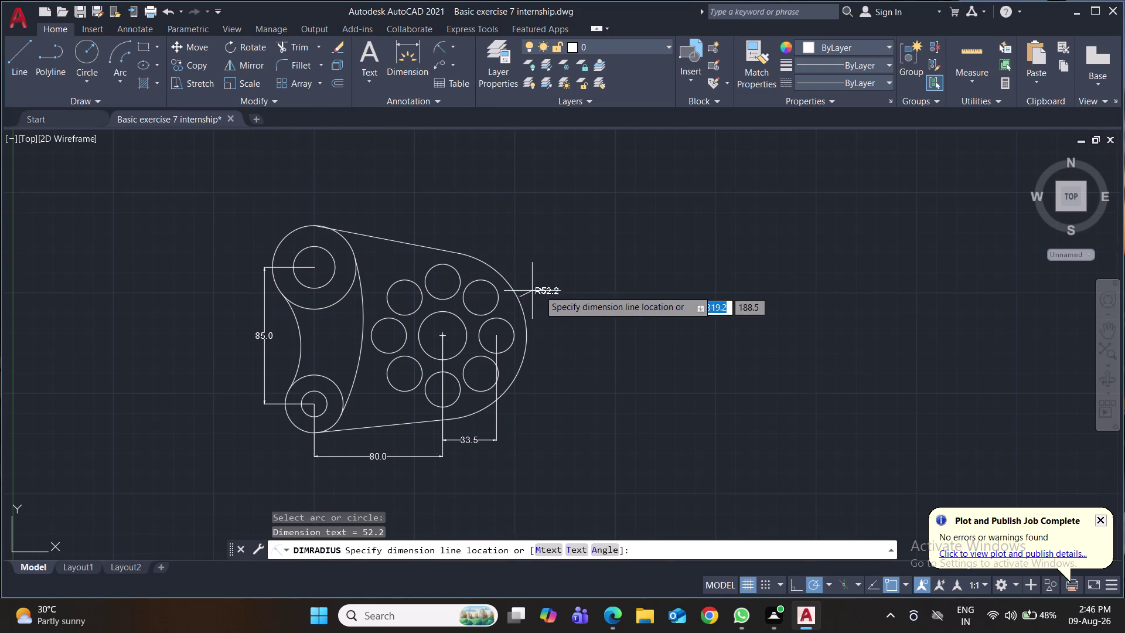
click(564, 287)
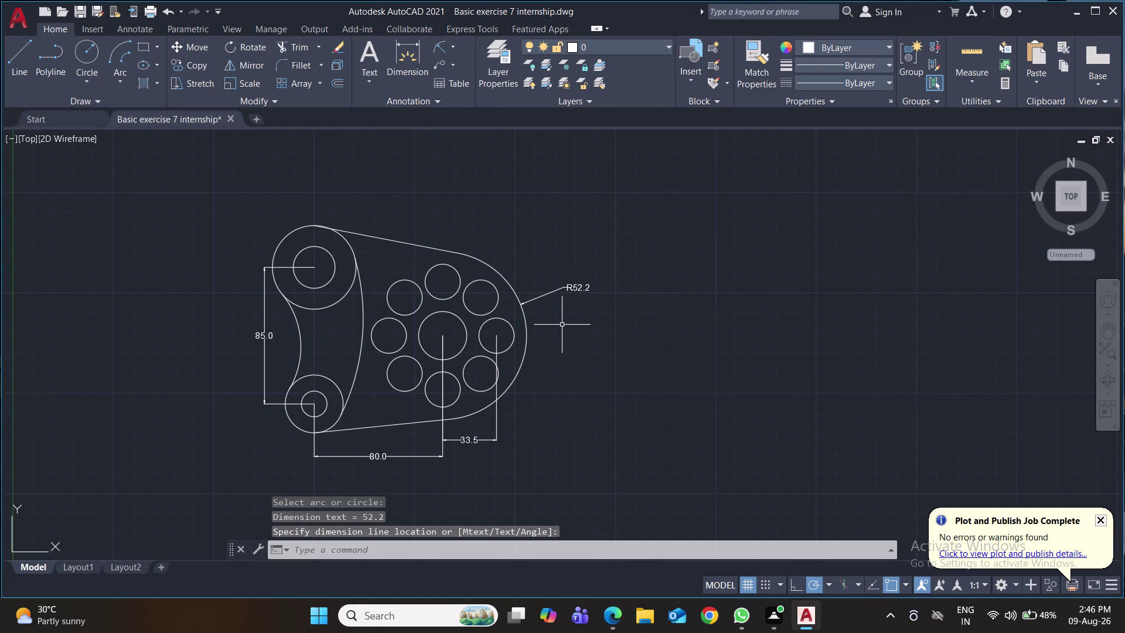
middle_drag(563, 325, 577, 296)
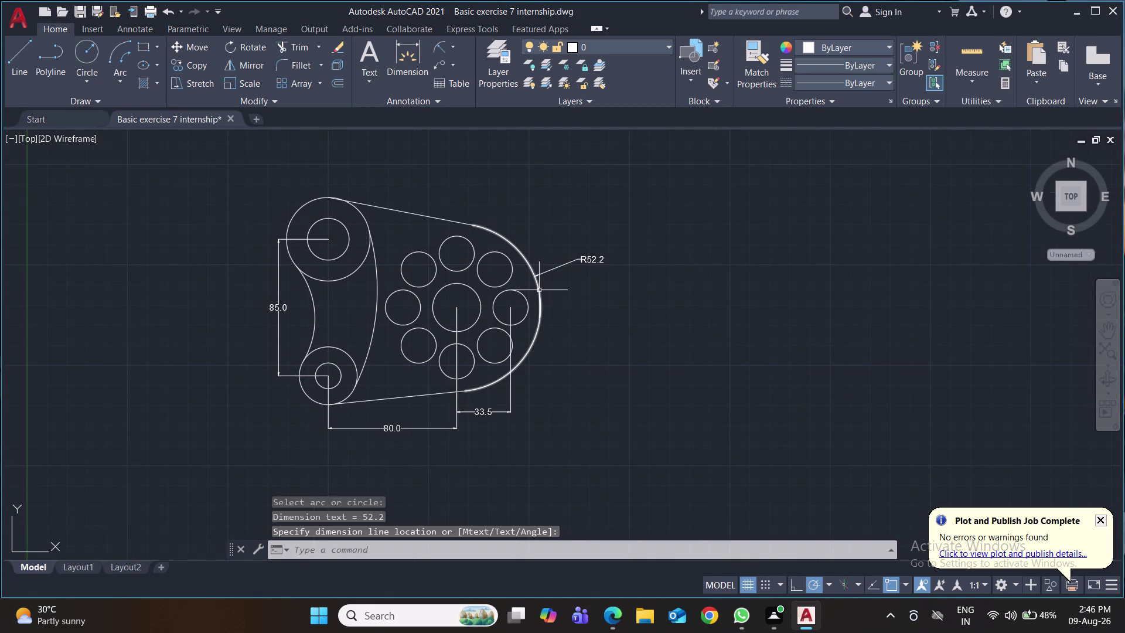
key(space)
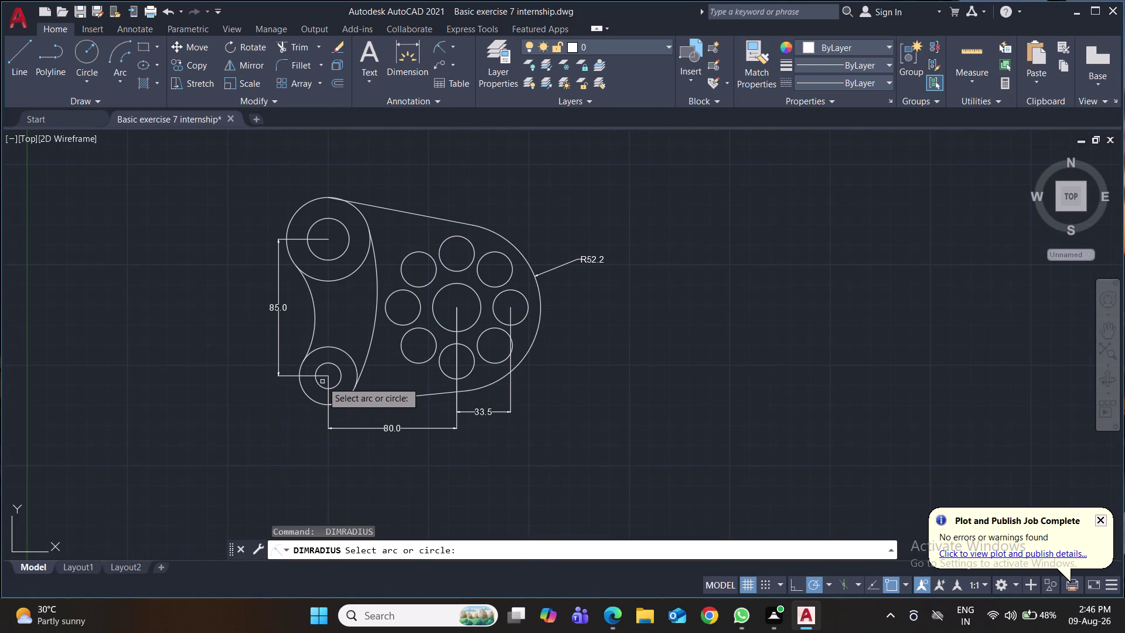
click(318, 382)
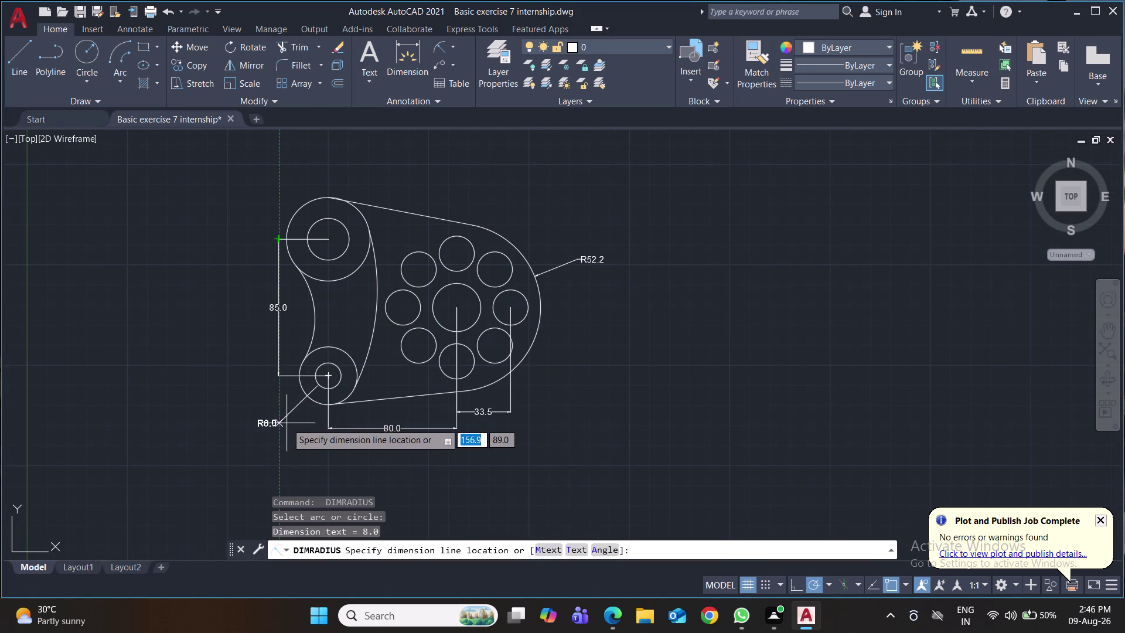
click(286, 424)
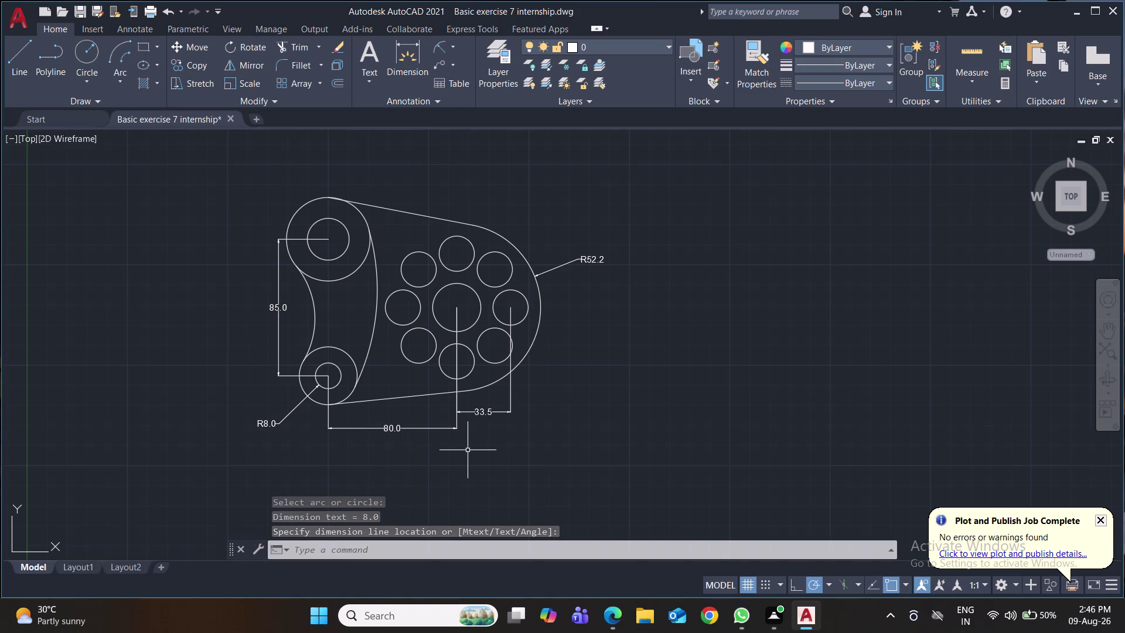
key(space)
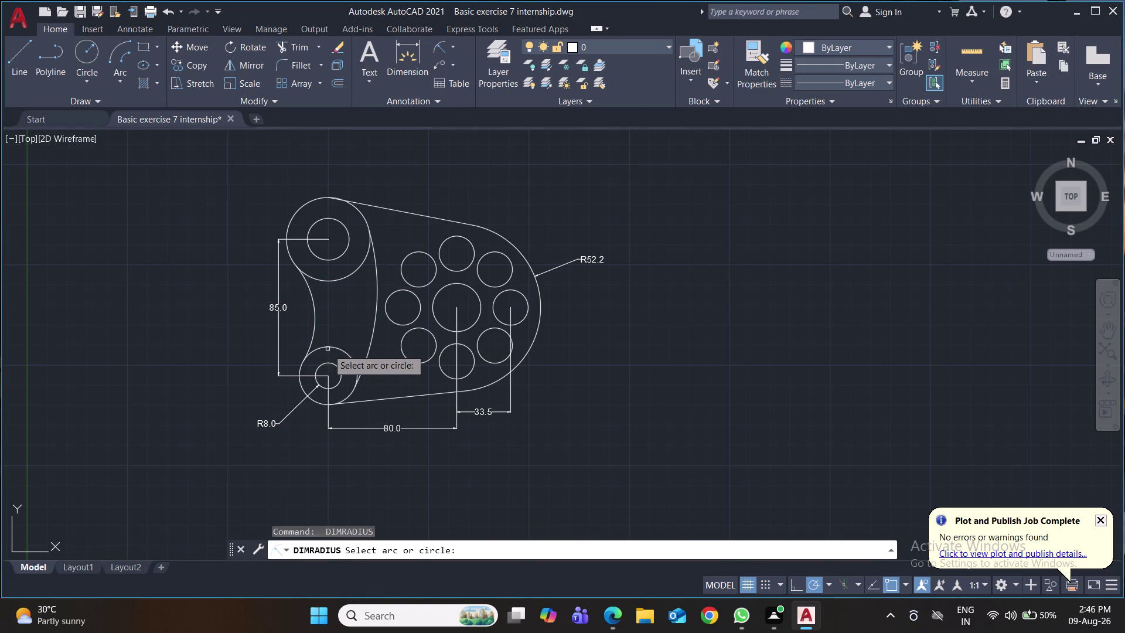
click(327, 346)
click(335, 326)
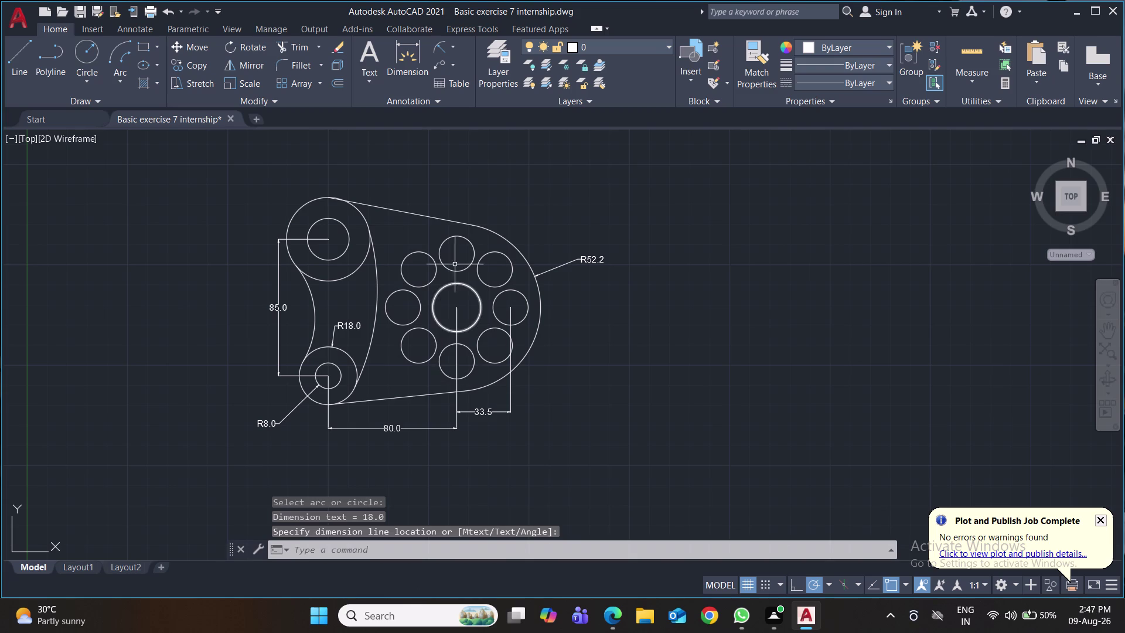
click(453, 46)
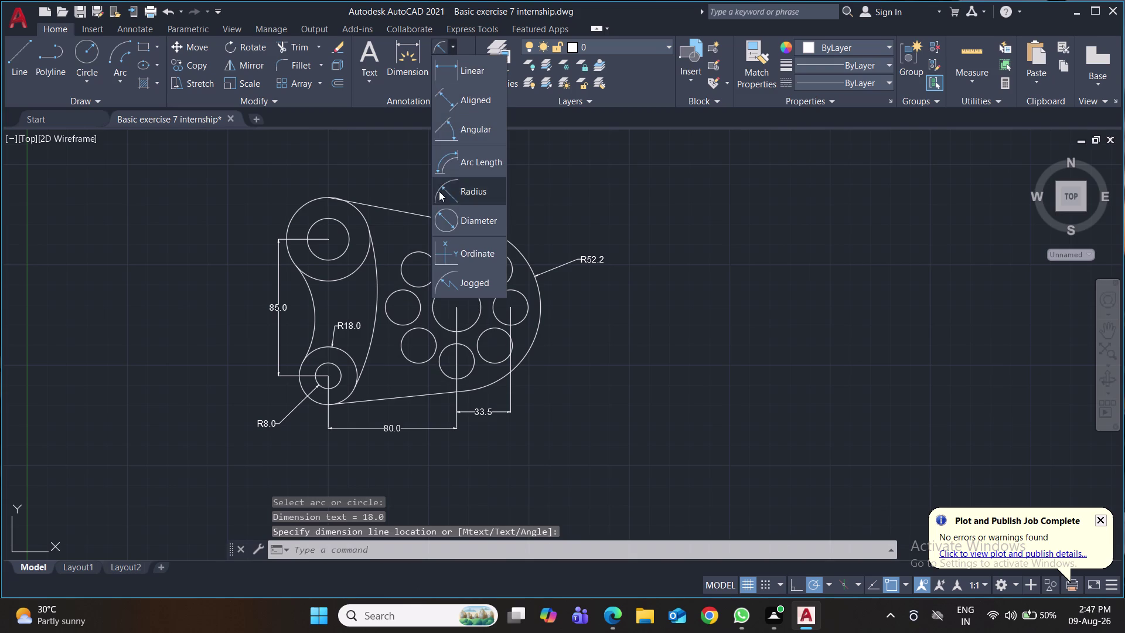
Add diameter dimensions Ø52.0, Ø26.0, Ø21.9 and Ø30.0 to the boss, inner, top and central circles.
click(442, 214)
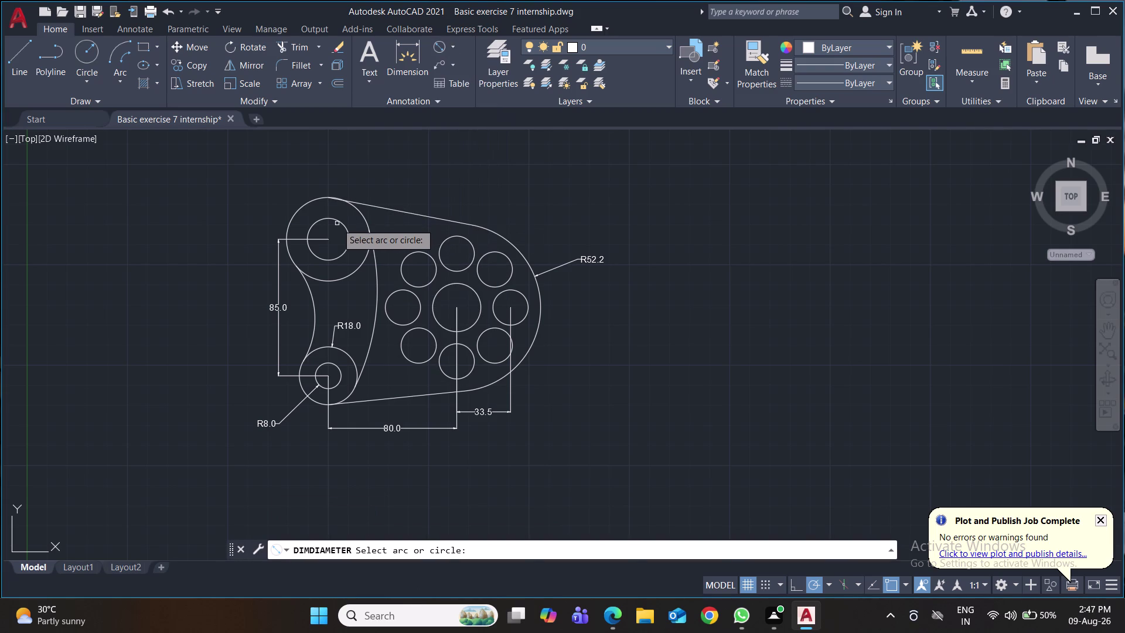
click(311, 202)
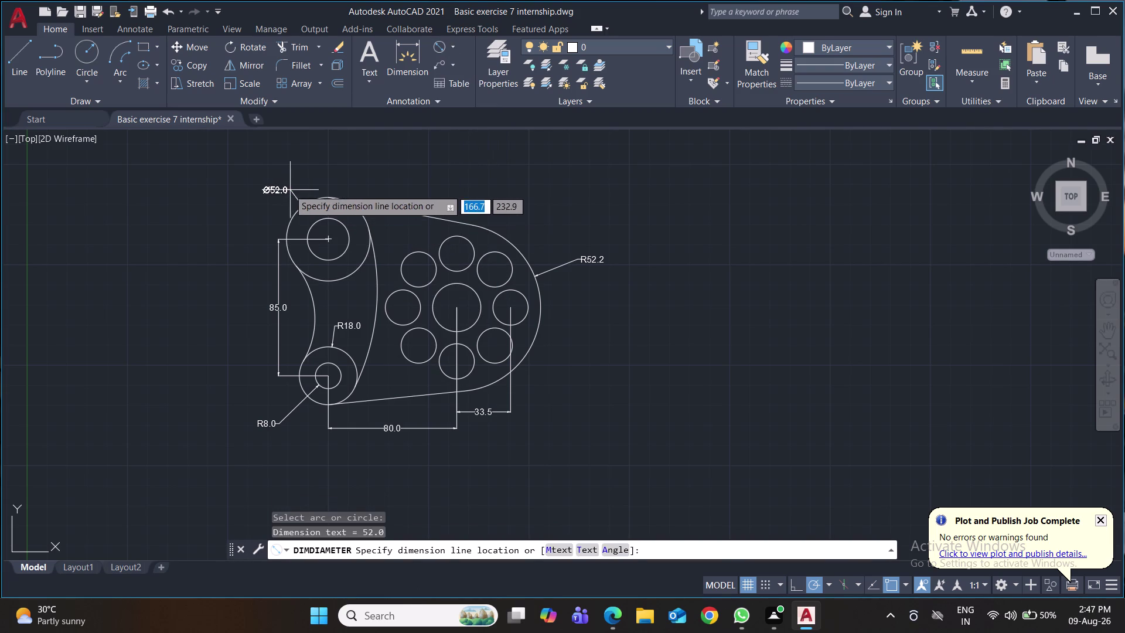
click(281, 186)
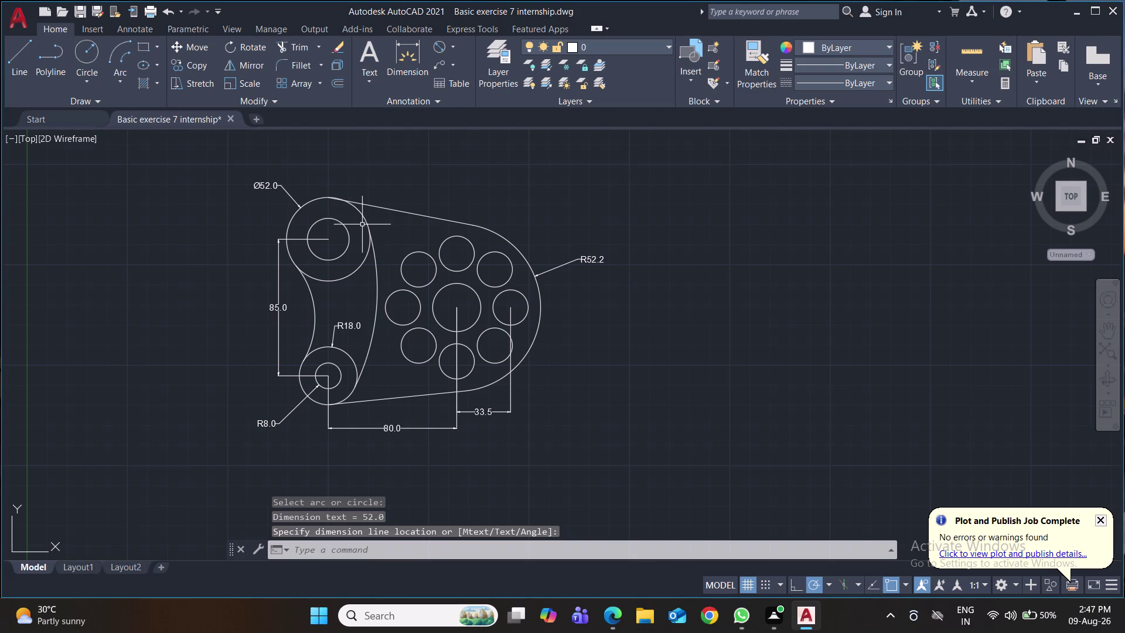
key(space)
click(338, 224)
click(341, 222)
click(368, 179)
key(space)
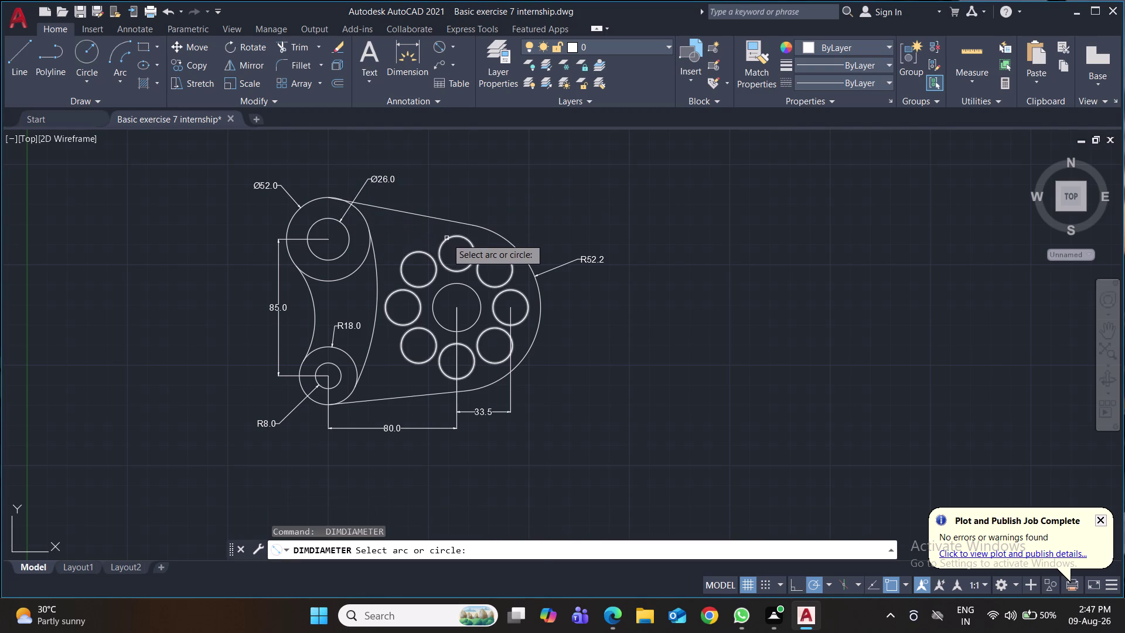
click(446, 238)
click(451, 199)
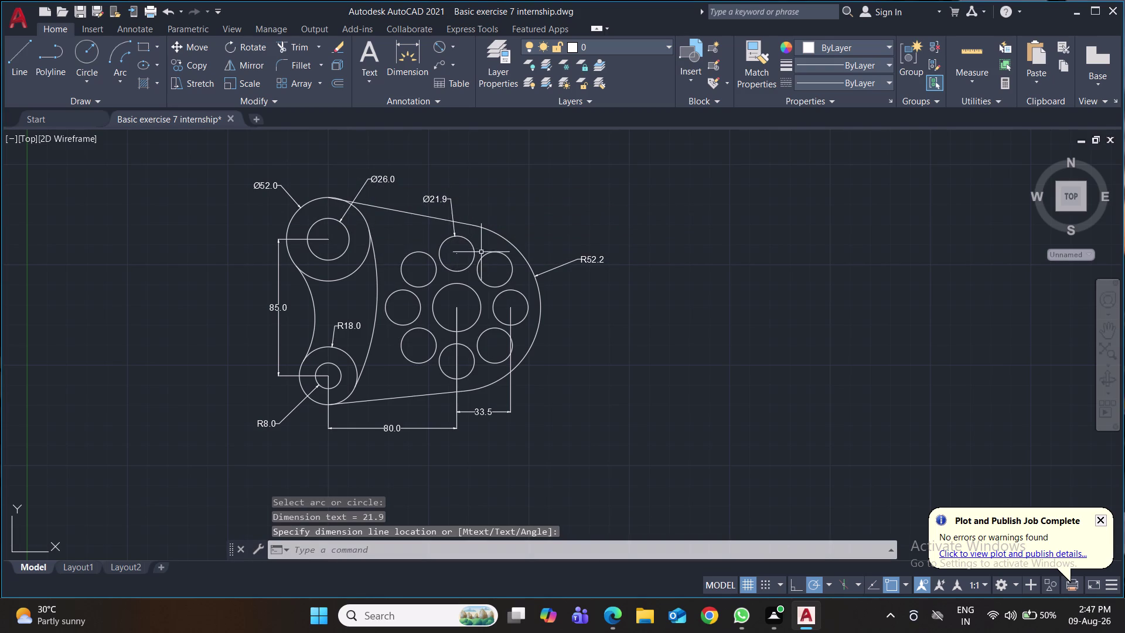
key(space)
click(478, 294)
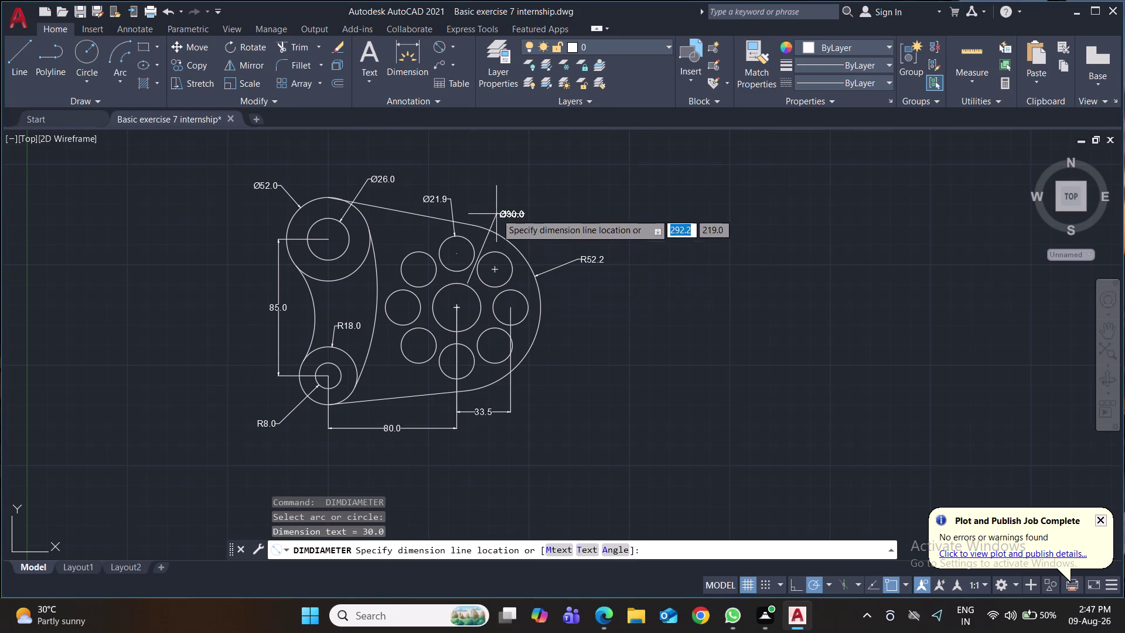
click(502, 203)
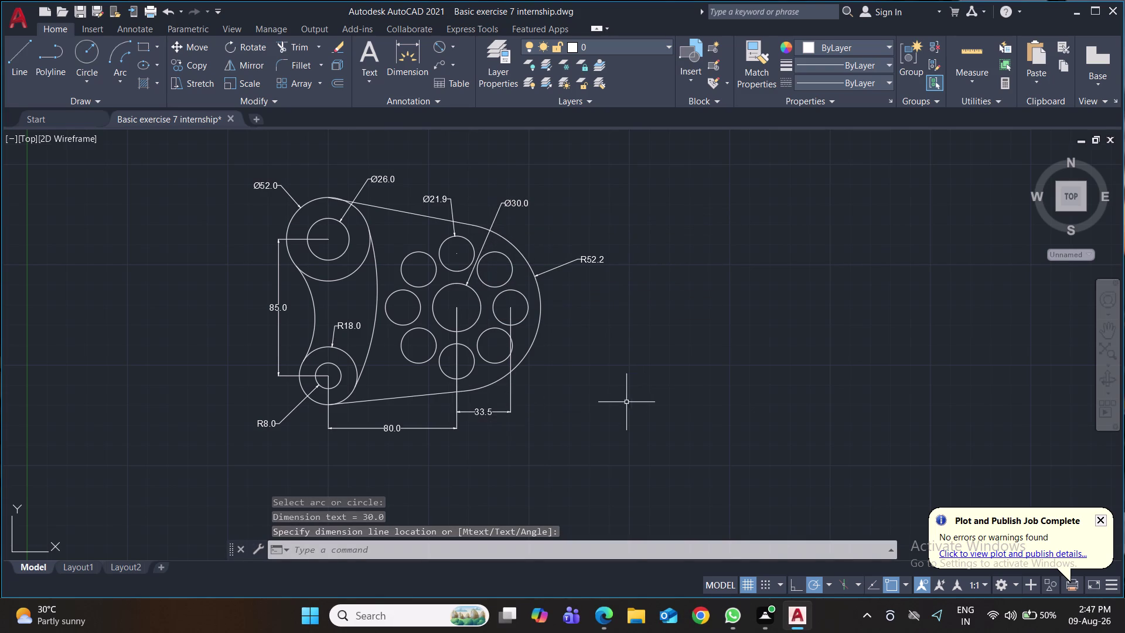
Save the drawing and bring up the plot settings.
key(ctrl+s)
key(ctrl+s)
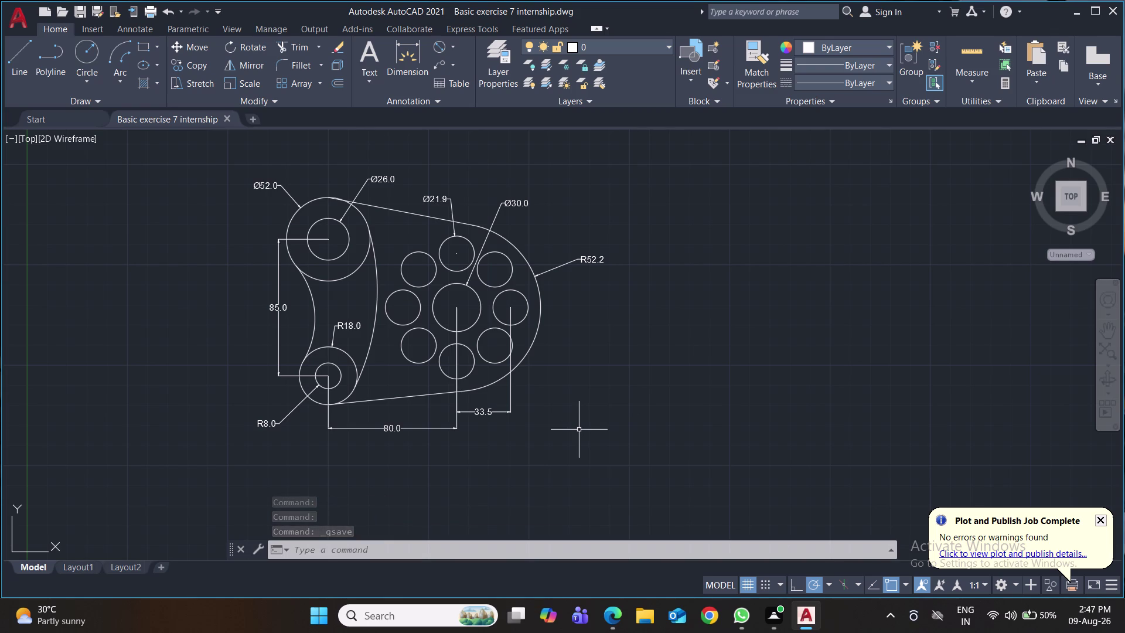
key(ctrl+p)
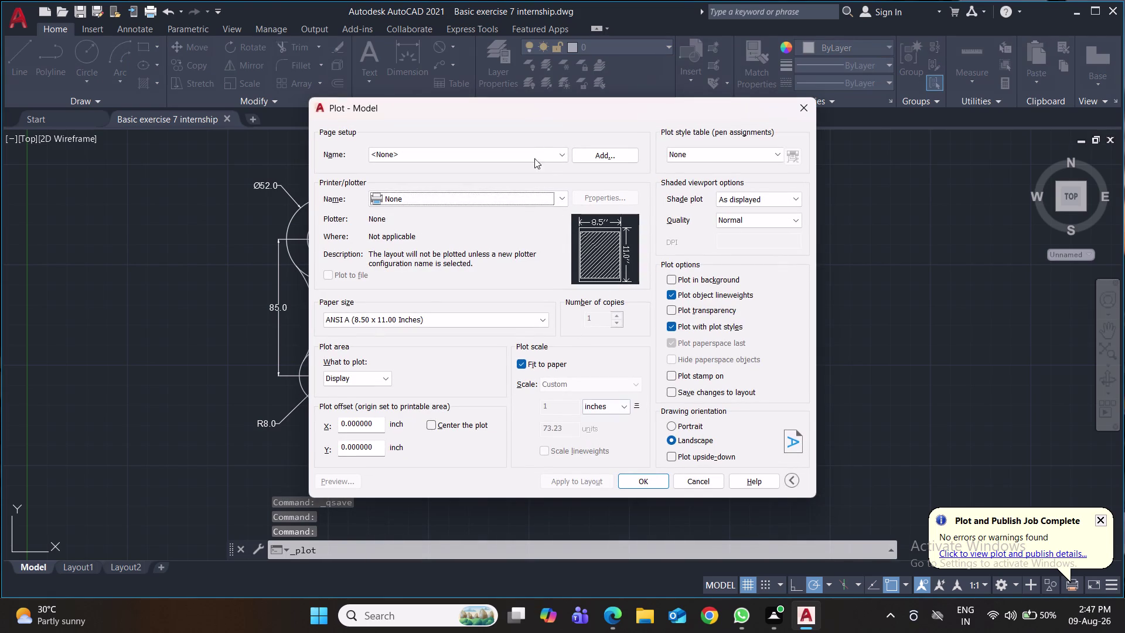
Set the plotter to DWG To PDF with ISO full bleed A4 paper.
click(561, 198)
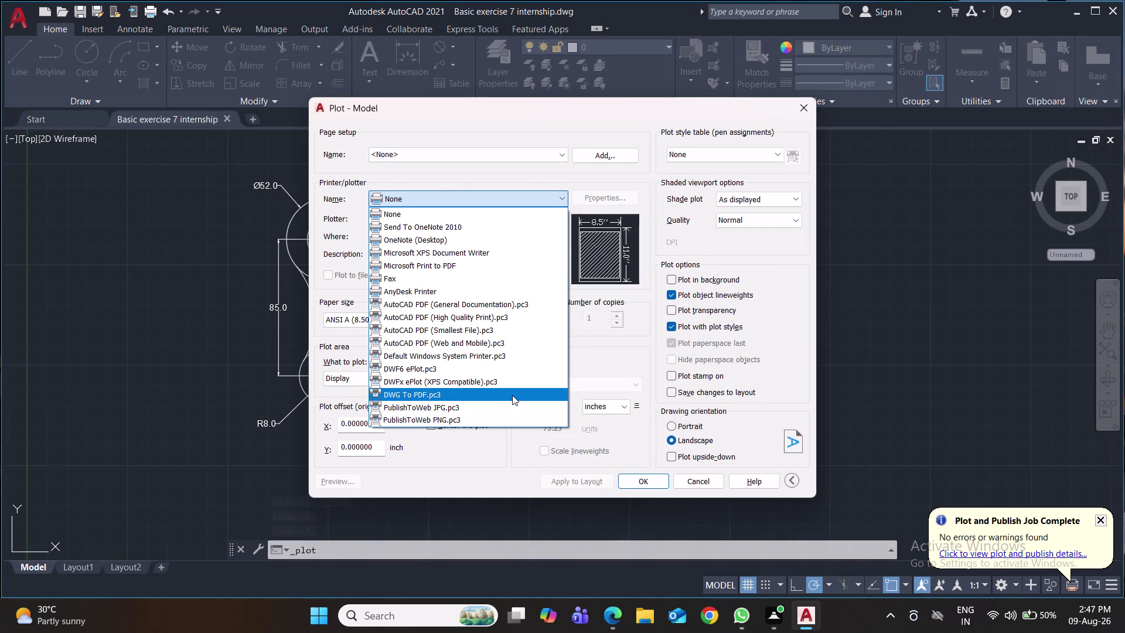
click(512, 395)
click(495, 319)
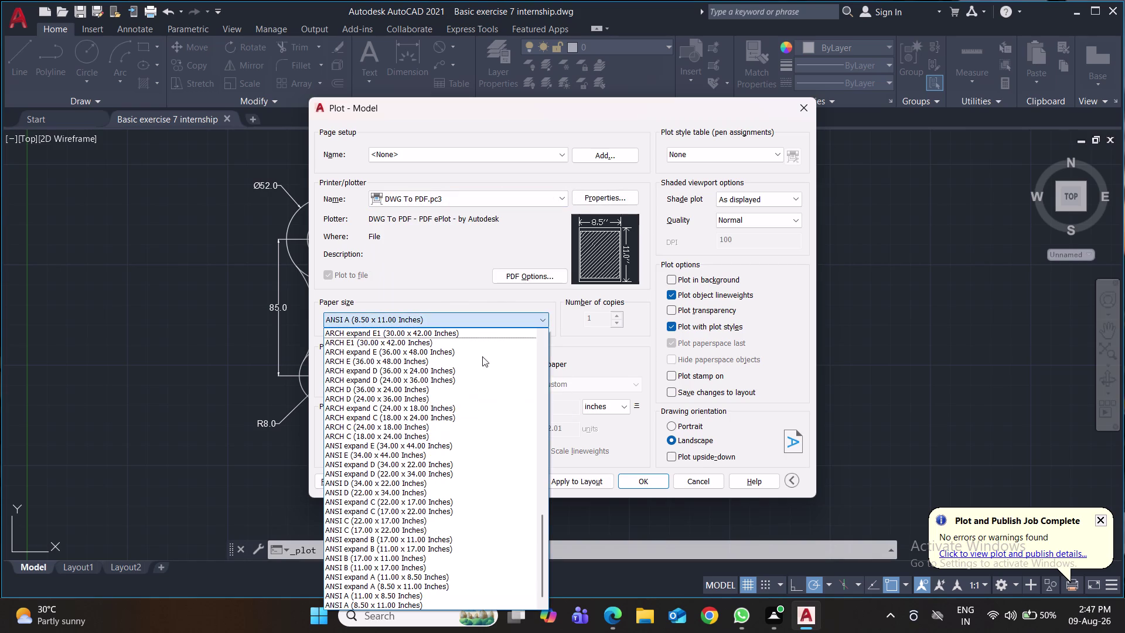
scroll(up, 3)
scroll(up, 3)
scroll(up, 3)
scroll(up, 3)
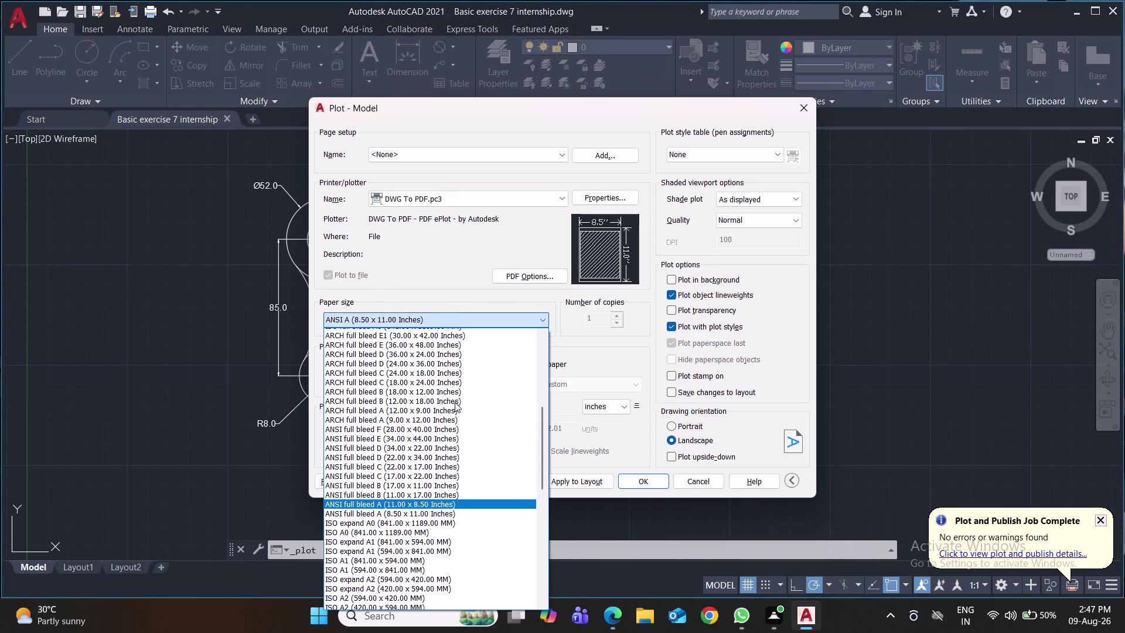
scroll(up, 3)
scroll(up, 3)
scroll(up, 3)
scroll(up, 3)
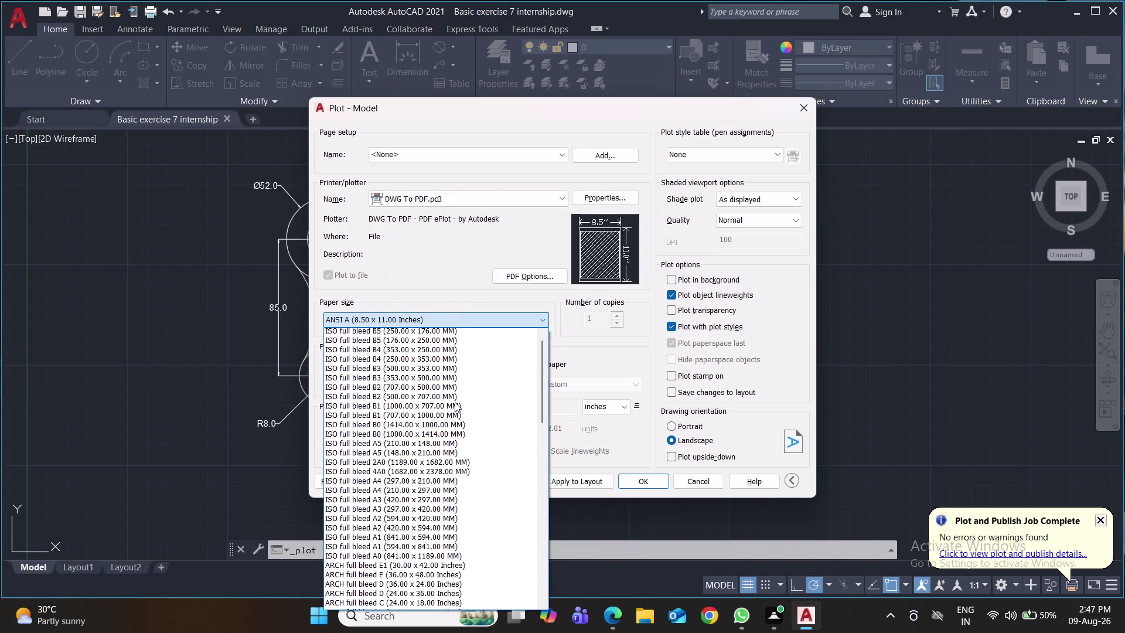
scroll(up, 3)
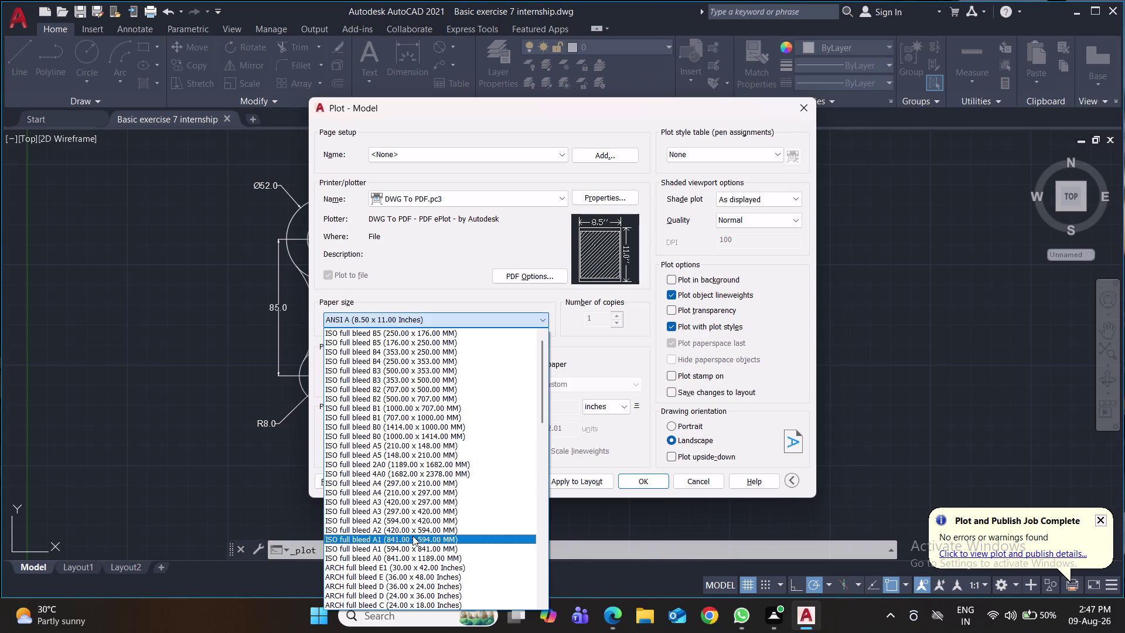
scroll(down, 3)
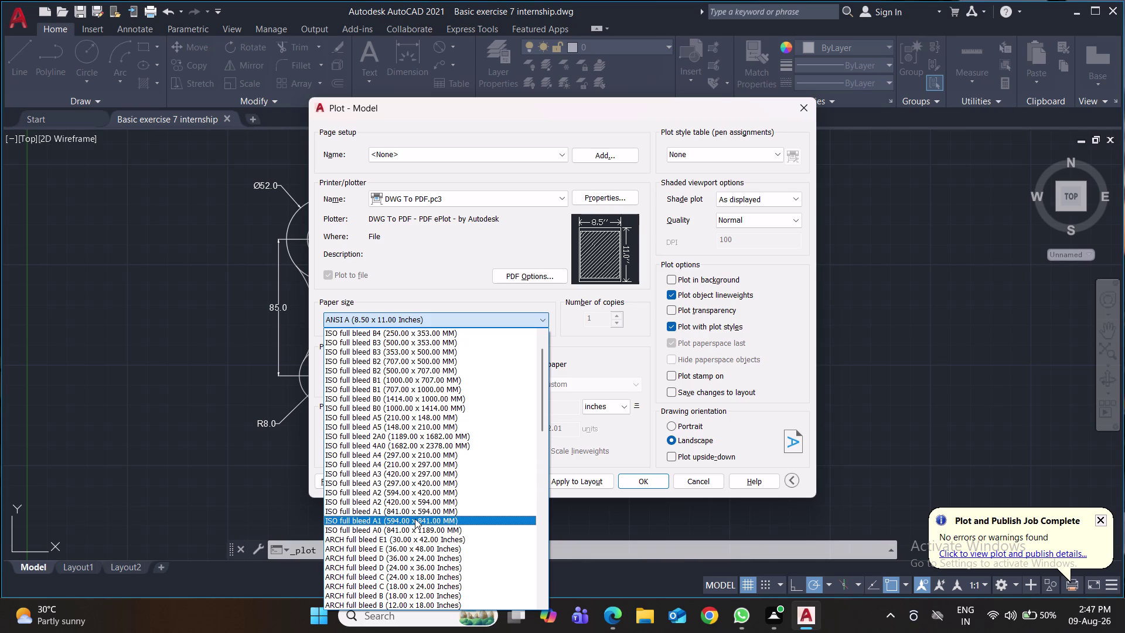
click(416, 463)
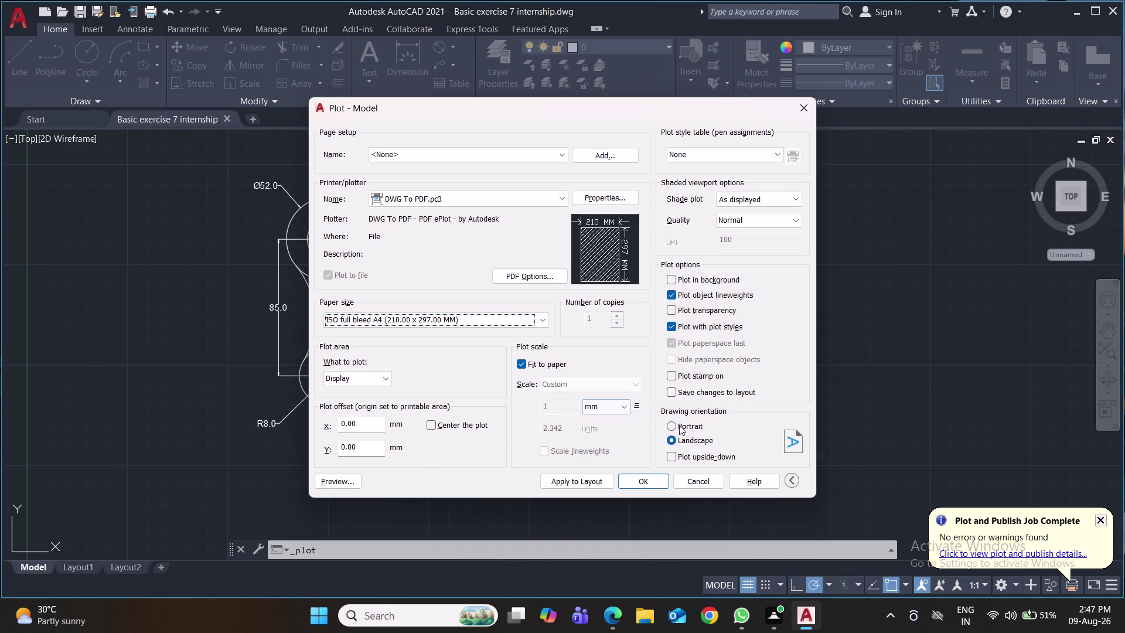
Plot a portrait window around the link plate and save the PDF file.
click(679, 425)
click(380, 380)
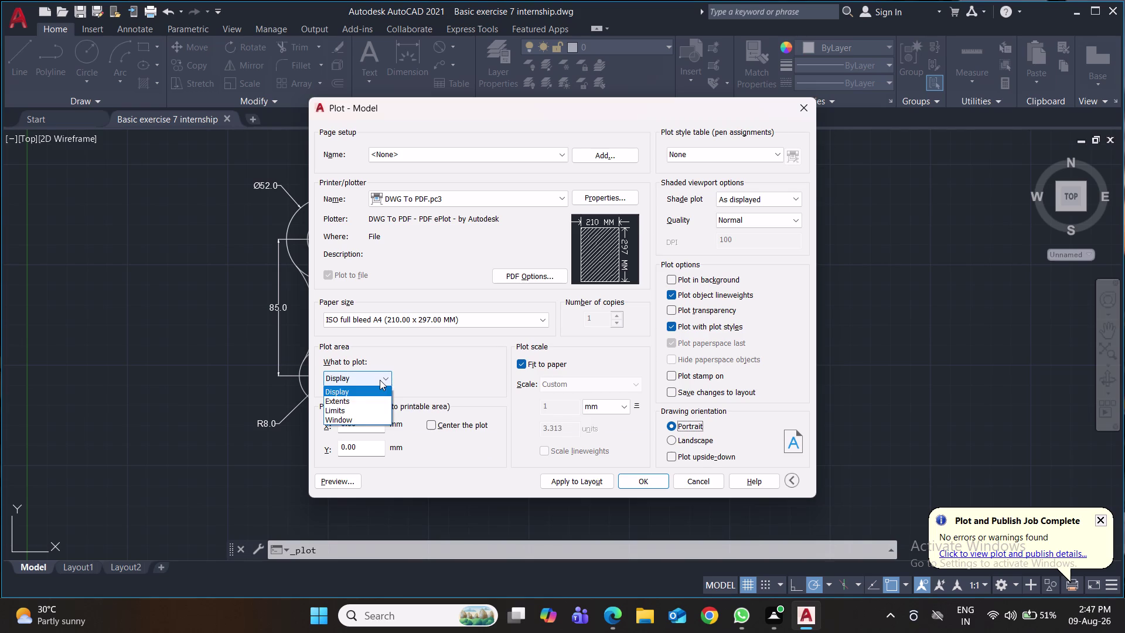
click(359, 419)
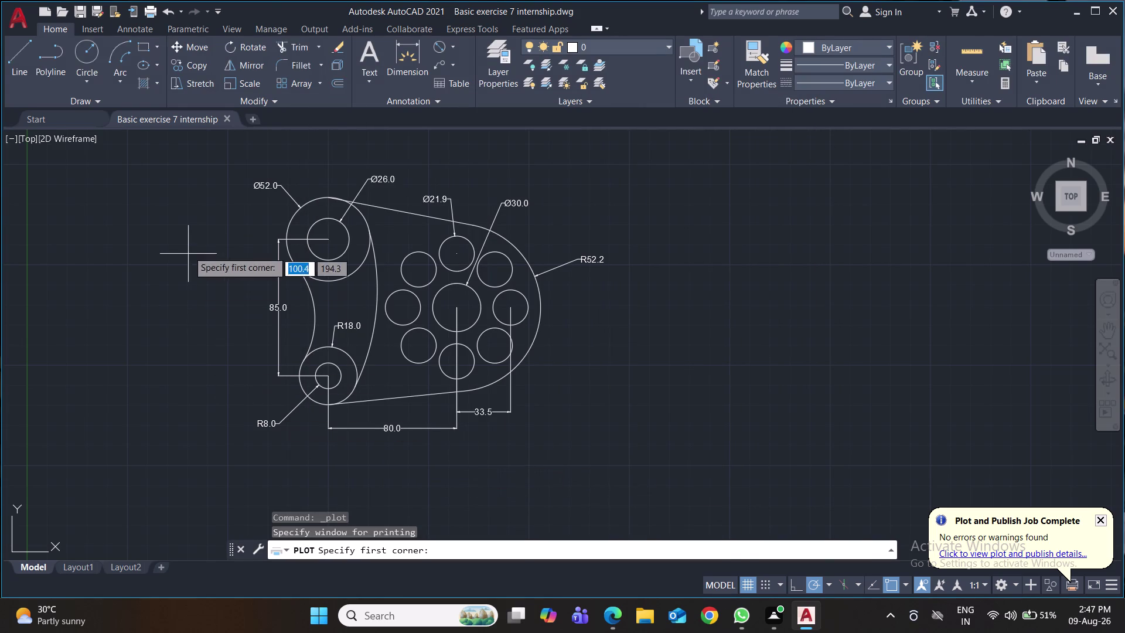
click(225, 163)
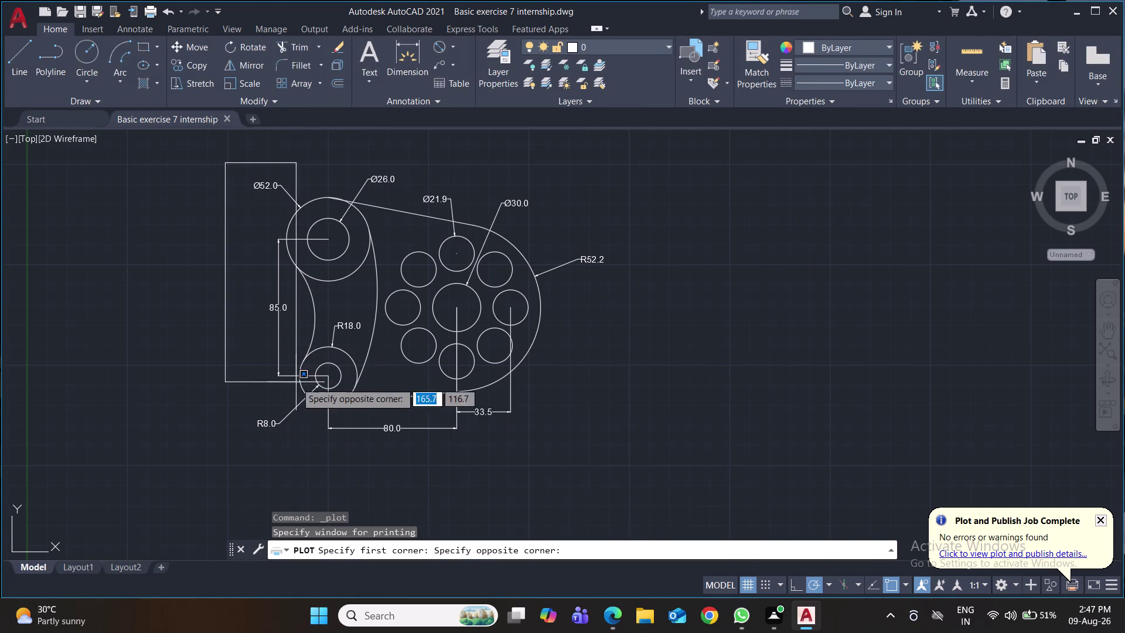
click(622, 472)
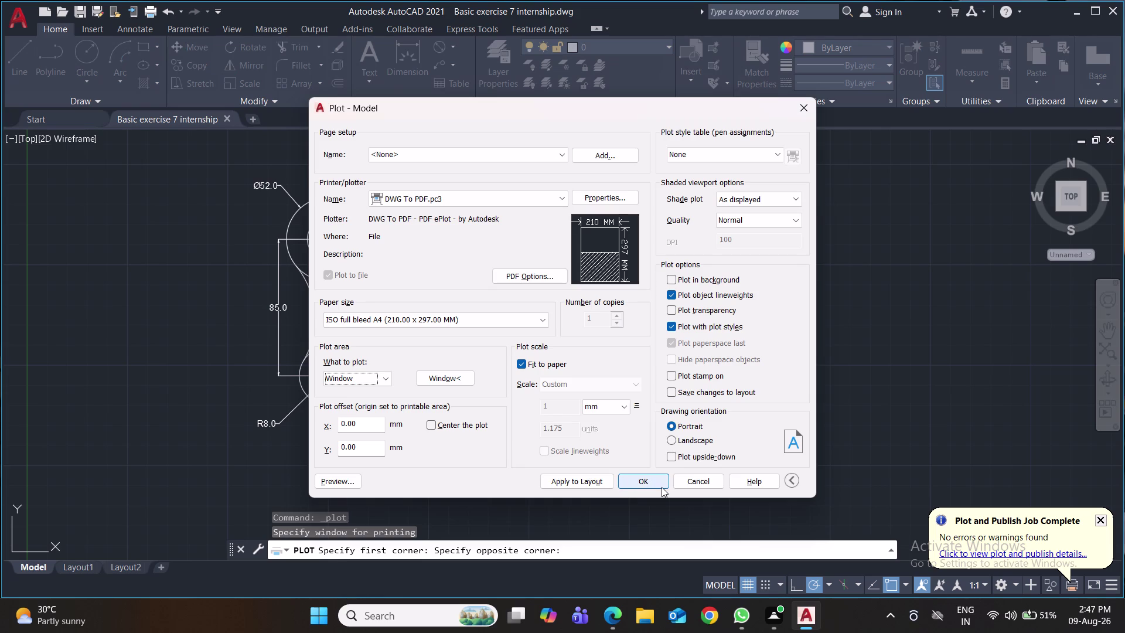
click(660, 482)
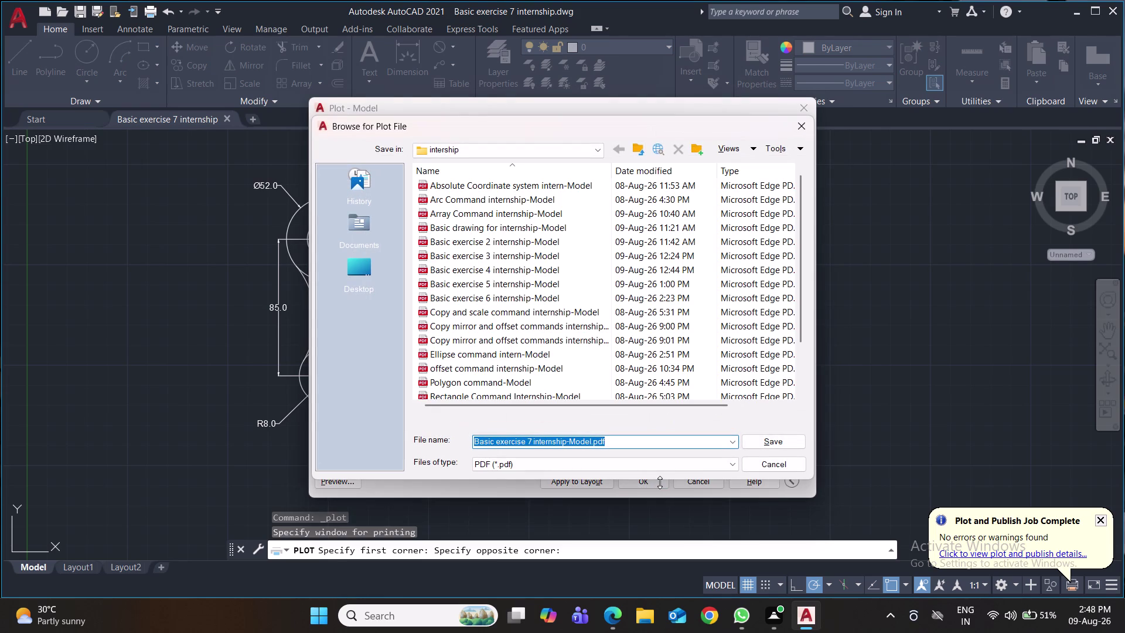
click(762, 441)
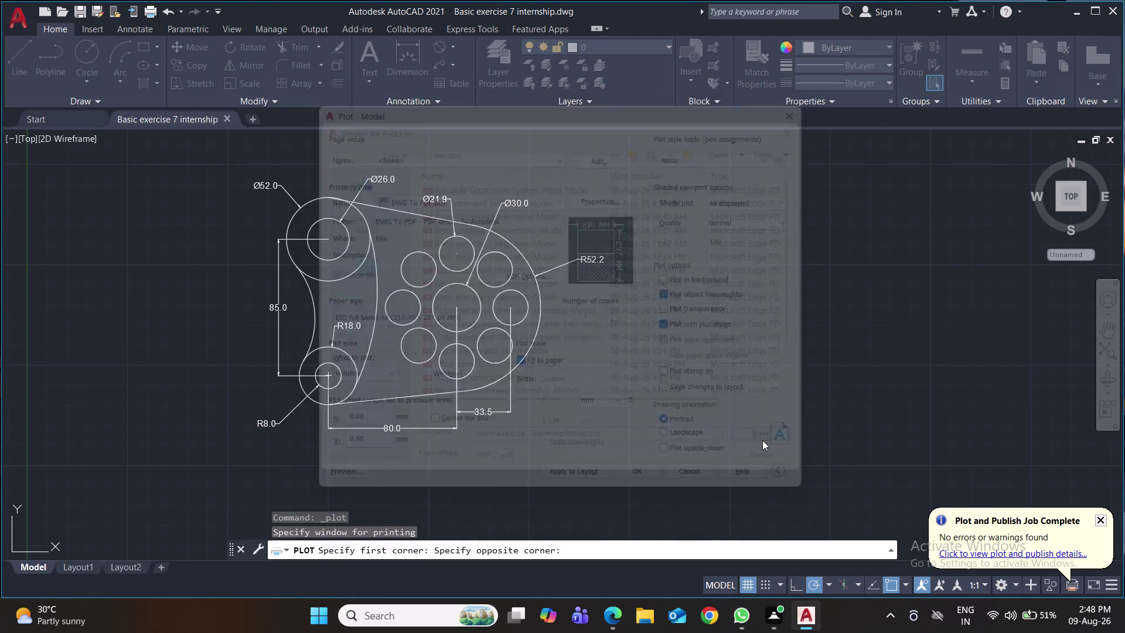